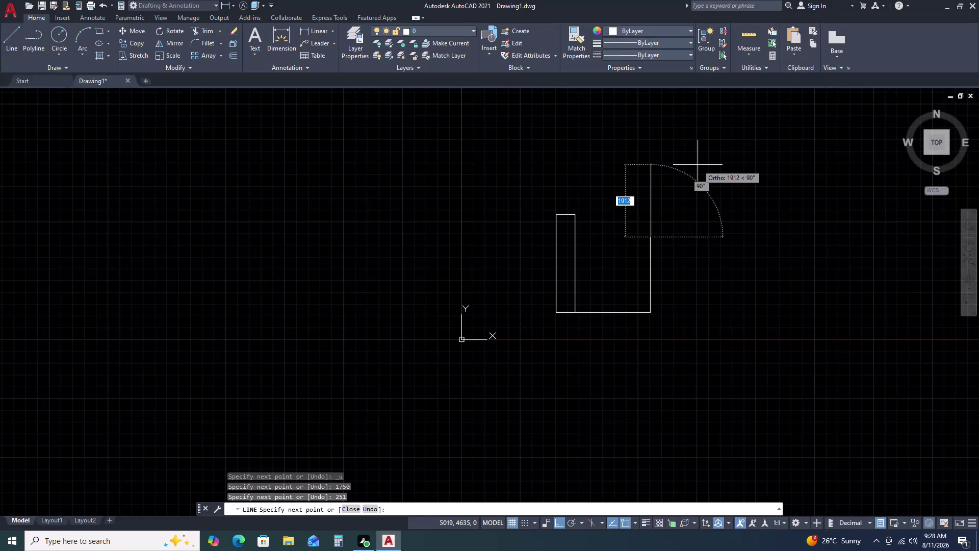
Draw the 600-unit top line to close the frame outline, then end the LINE command.
text(6)
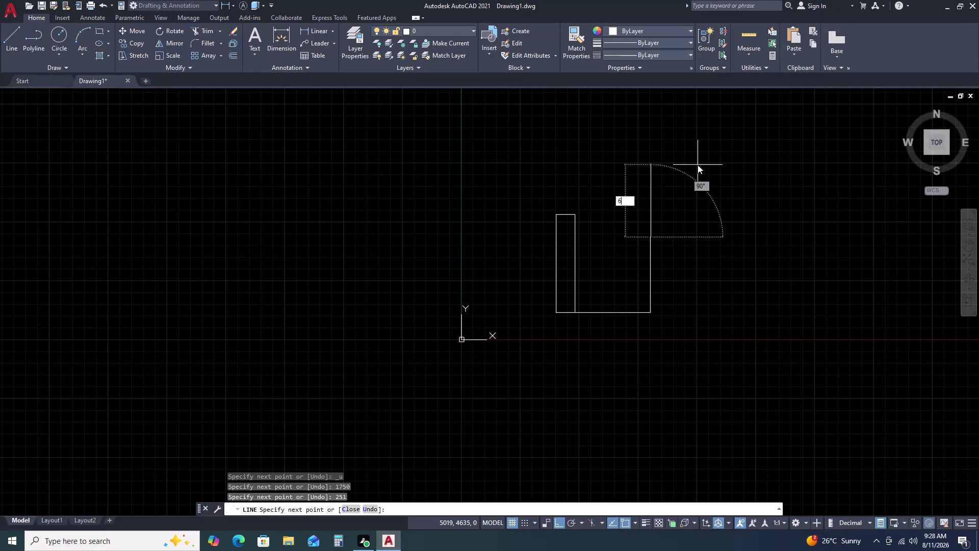
text(00)
key(space)
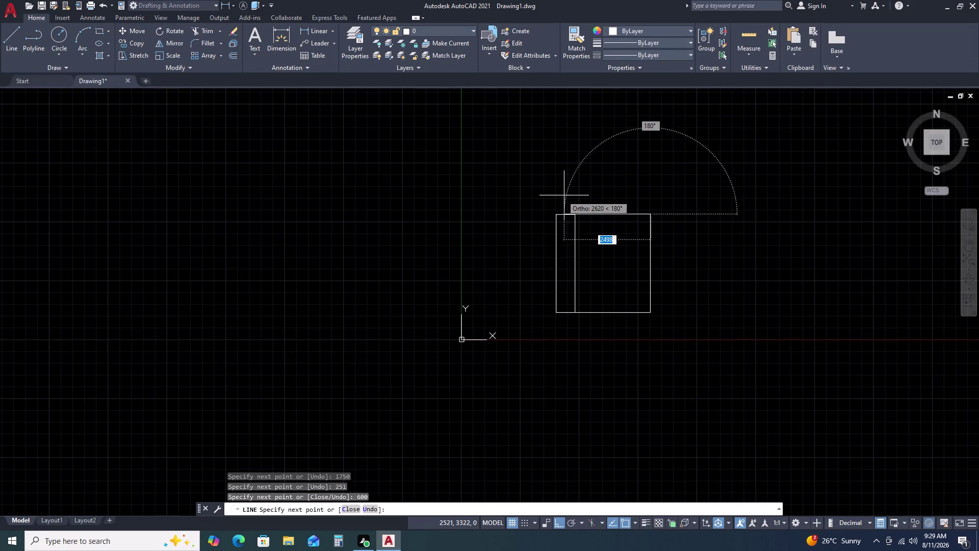
scroll(up, 3)
click(572, 265)
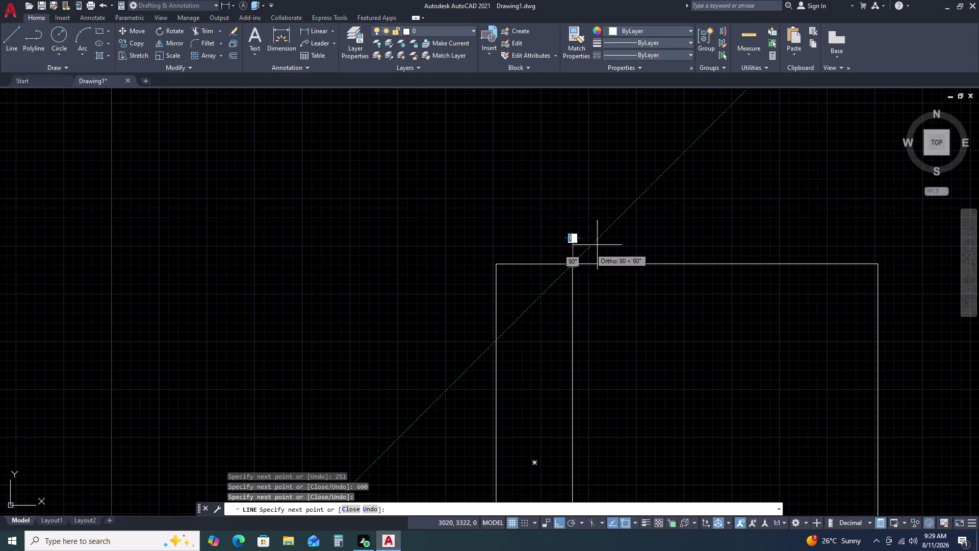
key(Escape)
scroll(down, 3)
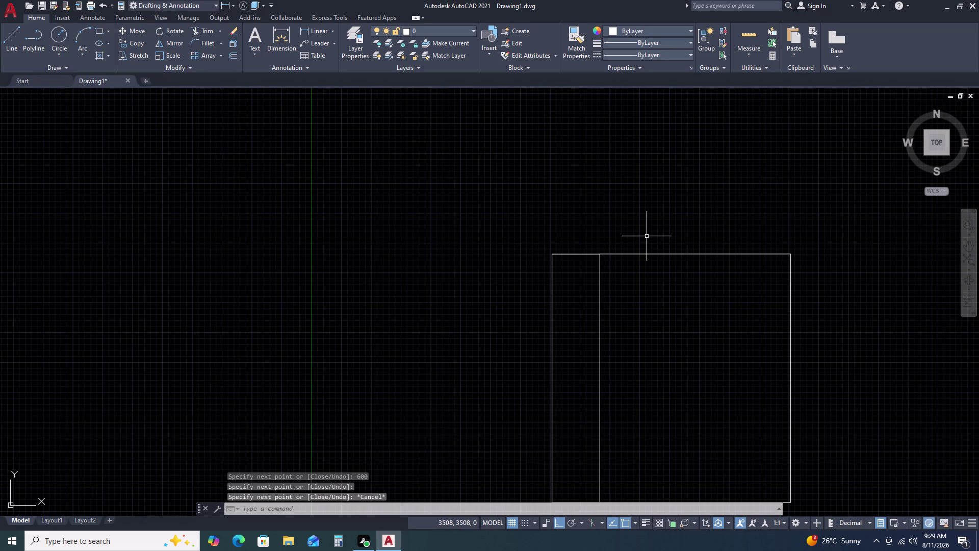
scroll(down, 3)
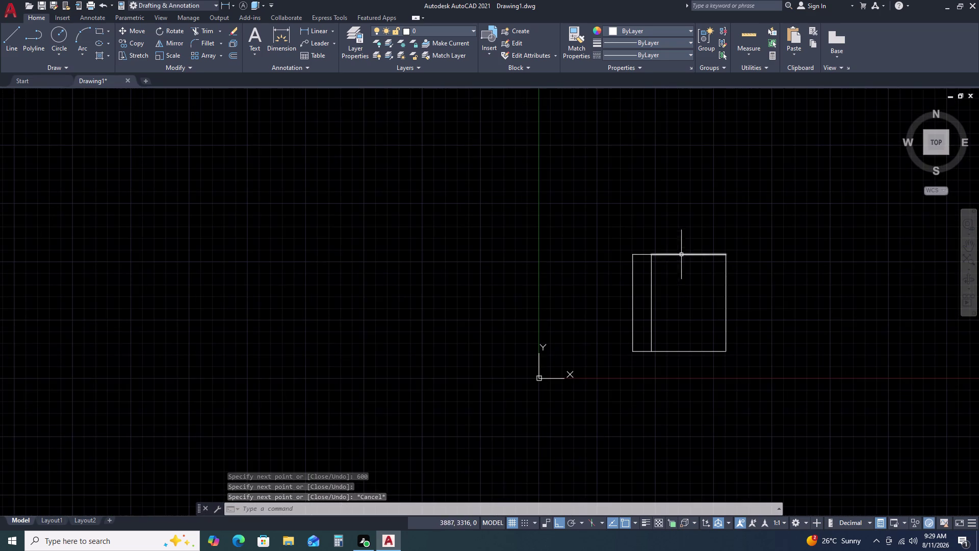
middle_drag(787, 292, 705, 290)
scroll(up, 3)
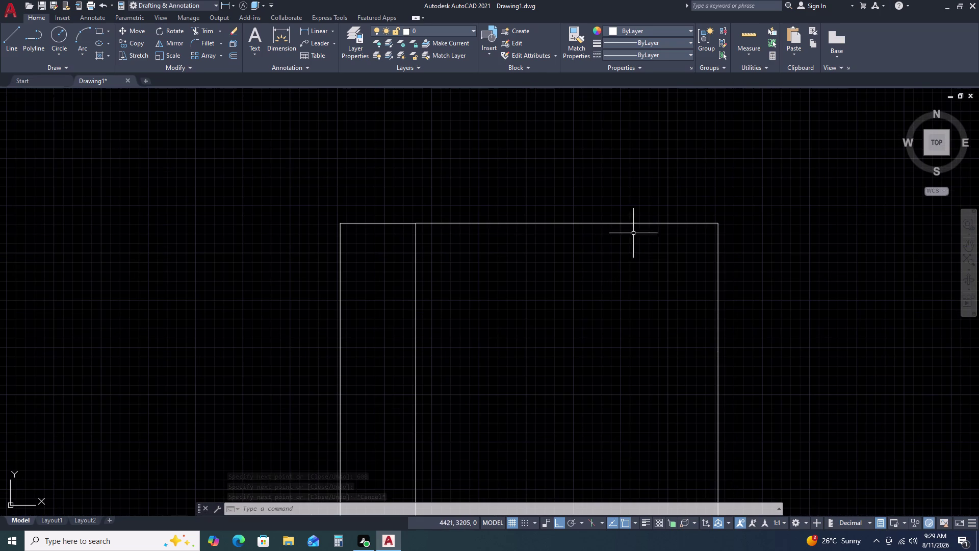
click(579, 205)
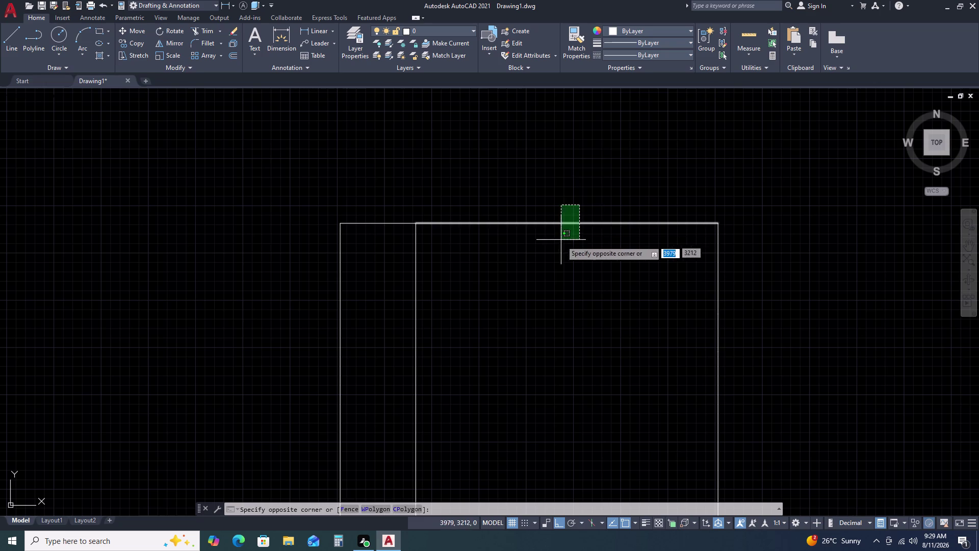
Offset the frame's top line 150 units downward.
click(562, 241)
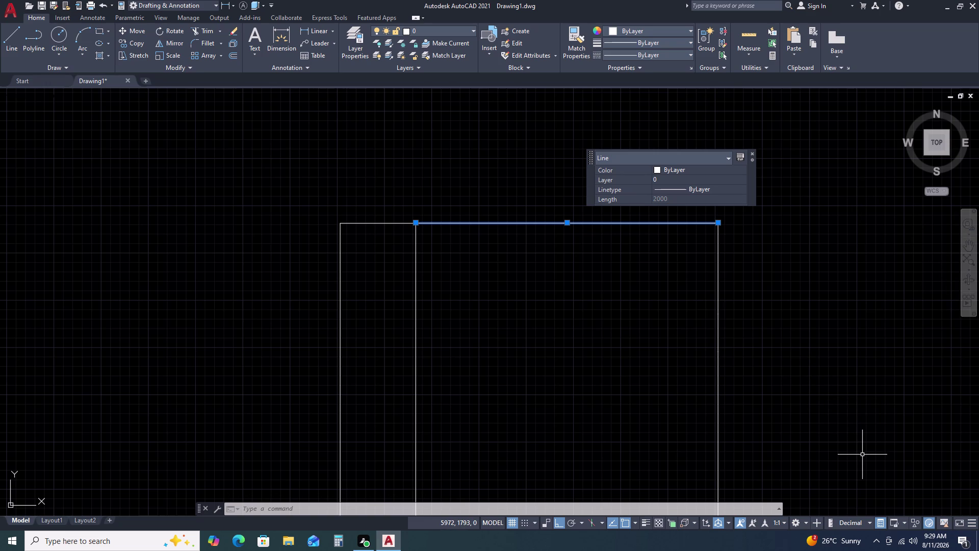
text(O)
key(space)
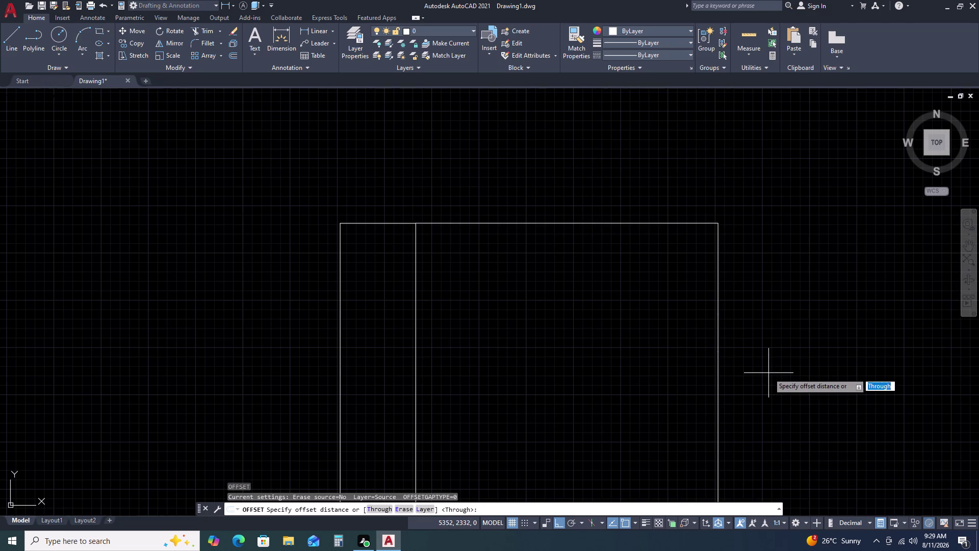
key(1)
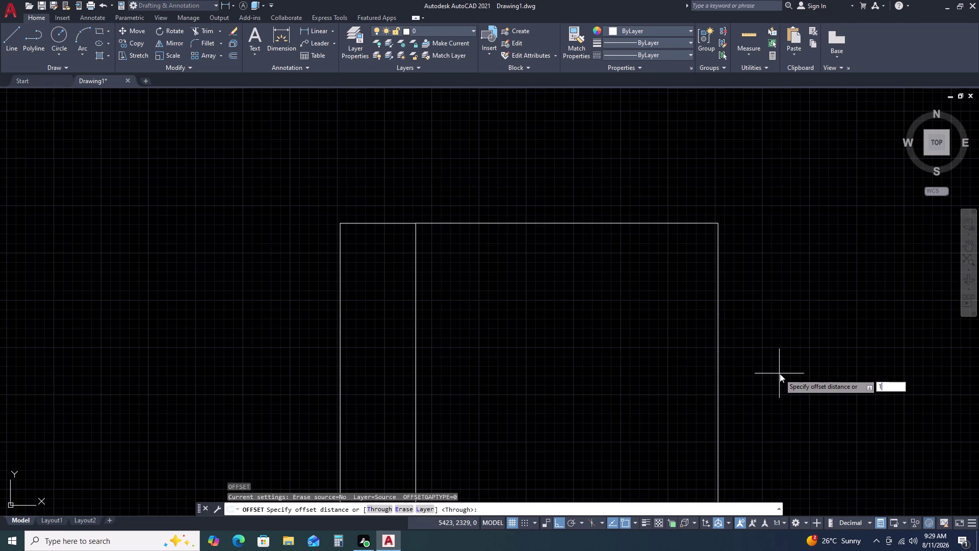
text(50)
key(space)
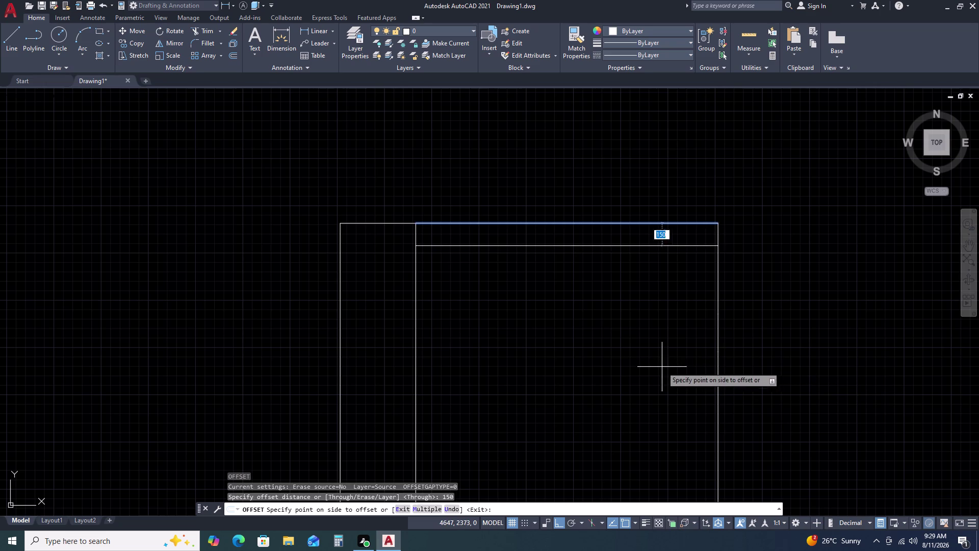
click(663, 367)
key(Escape)
click(662, 238)
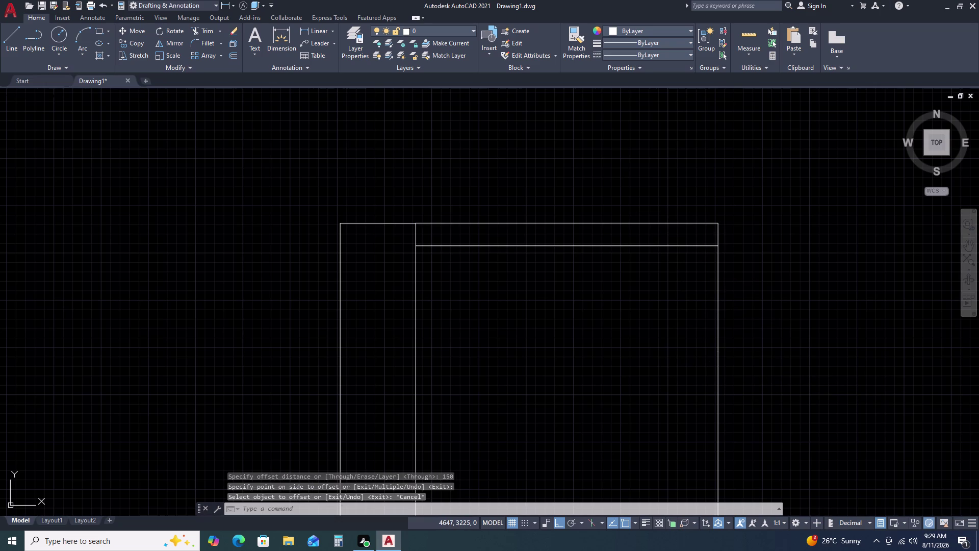
click(615, 270)
Start a second offset, then cancel it.
text(O)
key(space)
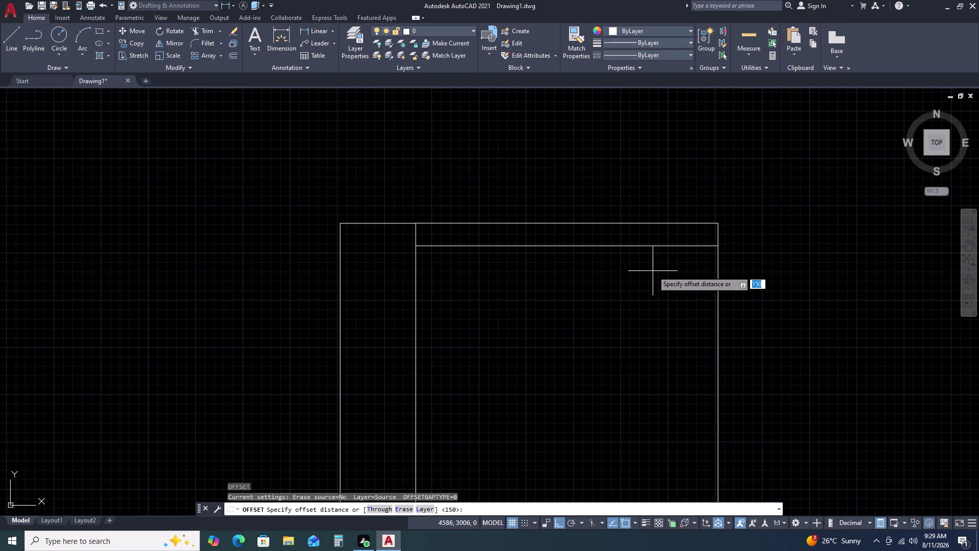
key(Escape)
scroll(down, 3)
scroll(up, 3)
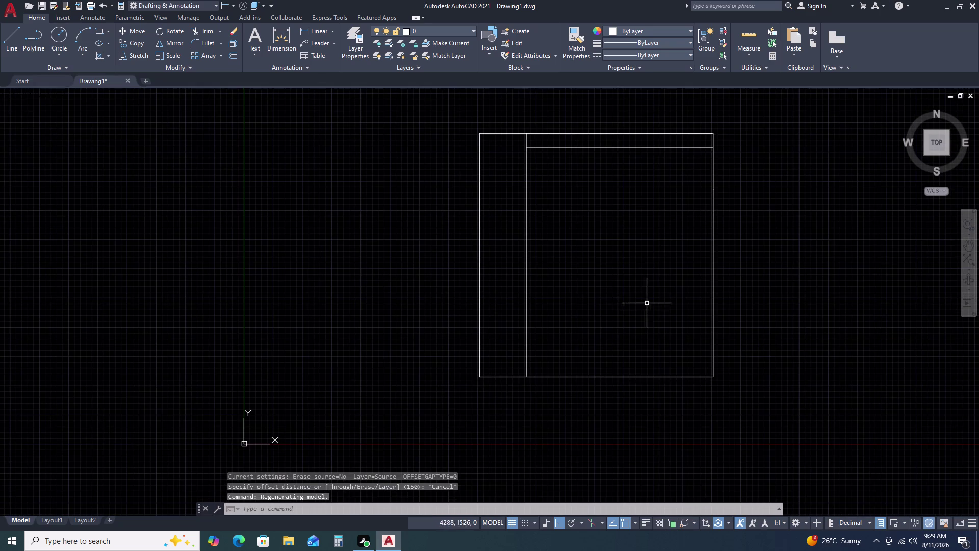
Draw a vertical bar line from the frame's bottom edge up to the top rail.
middle_drag(722, 375, 666, 335)
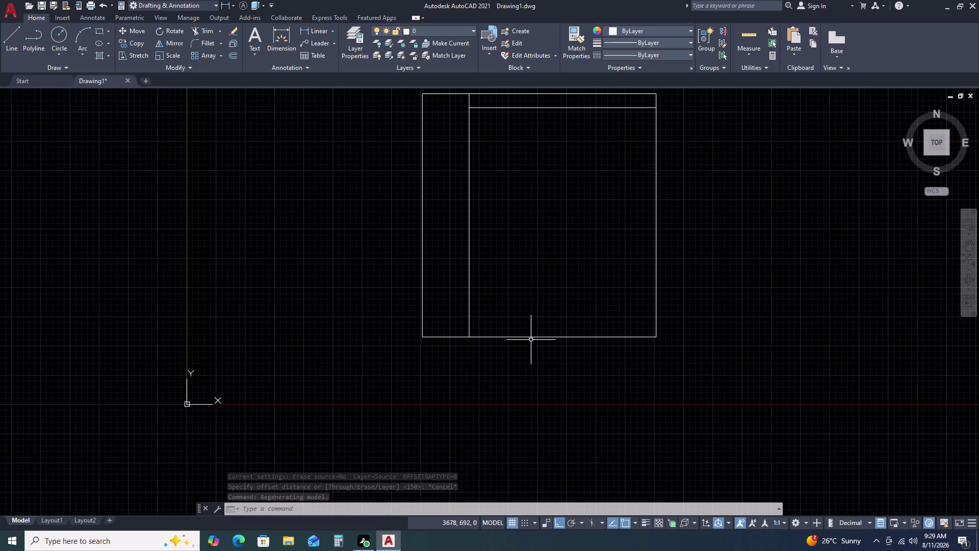
key(l)
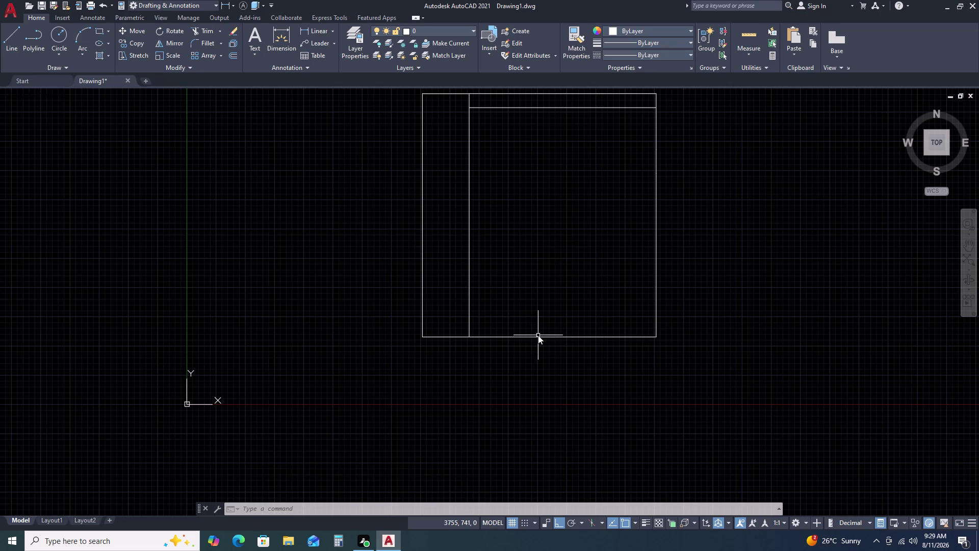
key(space)
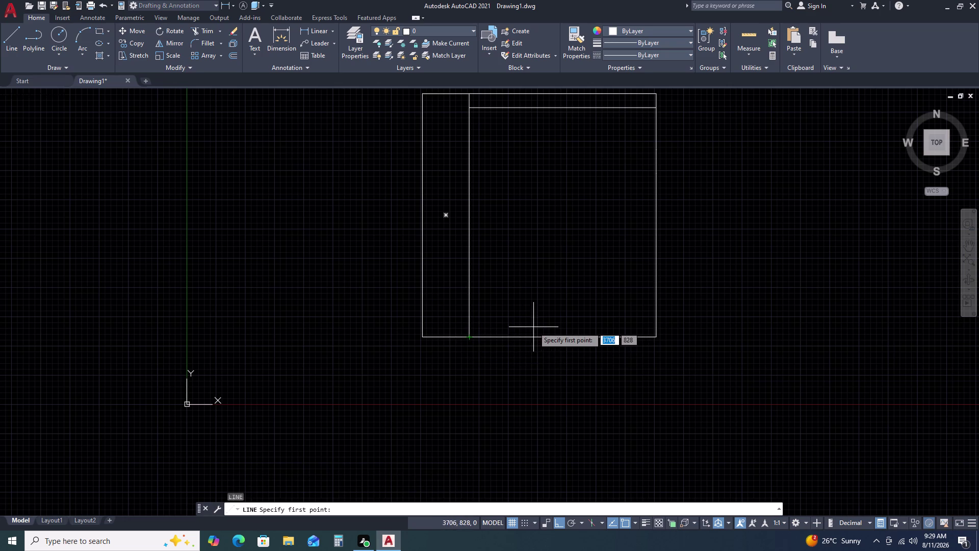
click(565, 340)
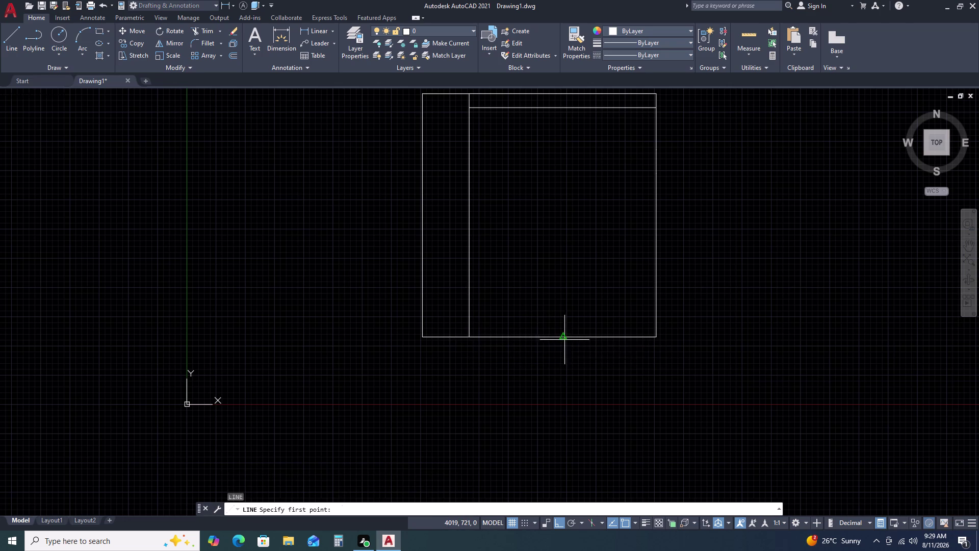
middle_drag(569, 233, 580, 337)
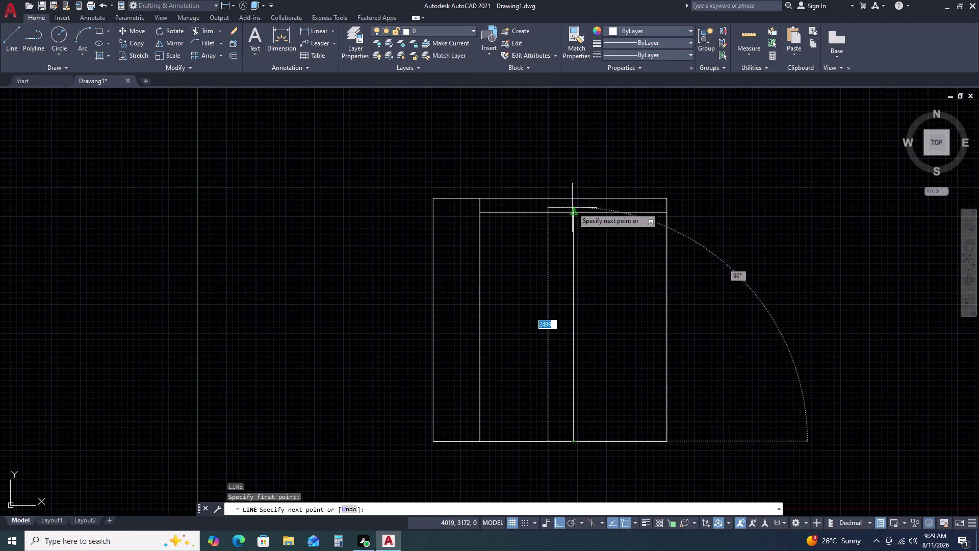
click(574, 213)
key(Escape)
click(583, 257)
click(545, 275)
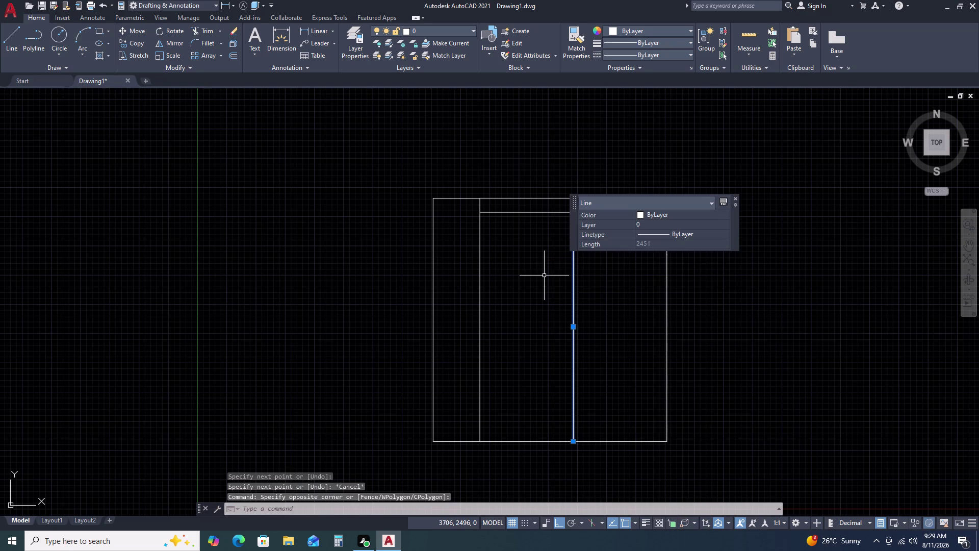
Offset the vertical line 450 units to both its right and left.
key(o)
key(space)
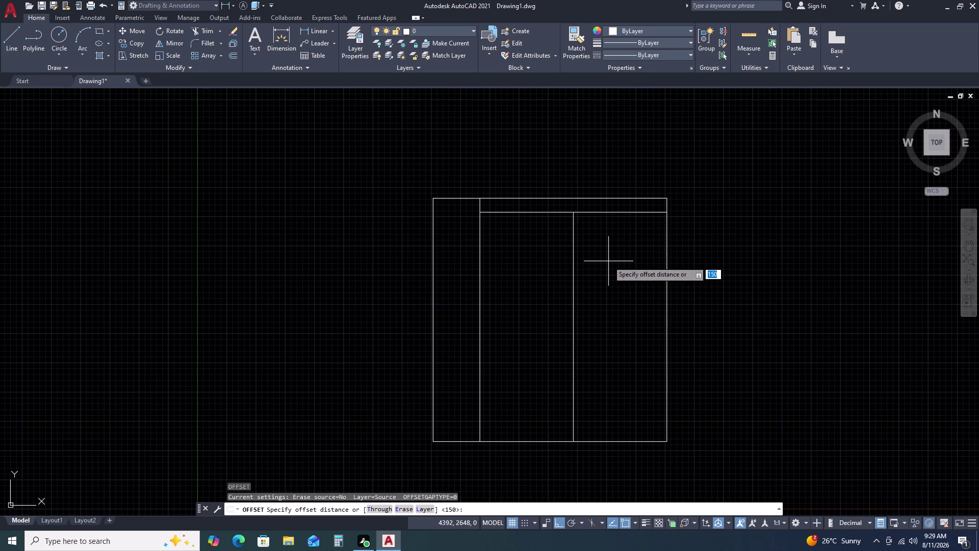
key(4)
key(5)
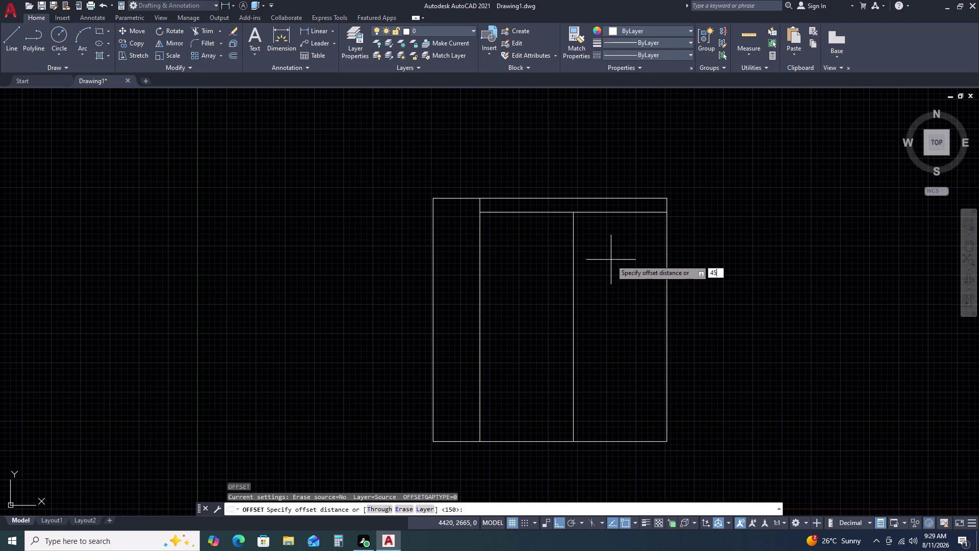
text(0)
key(space)
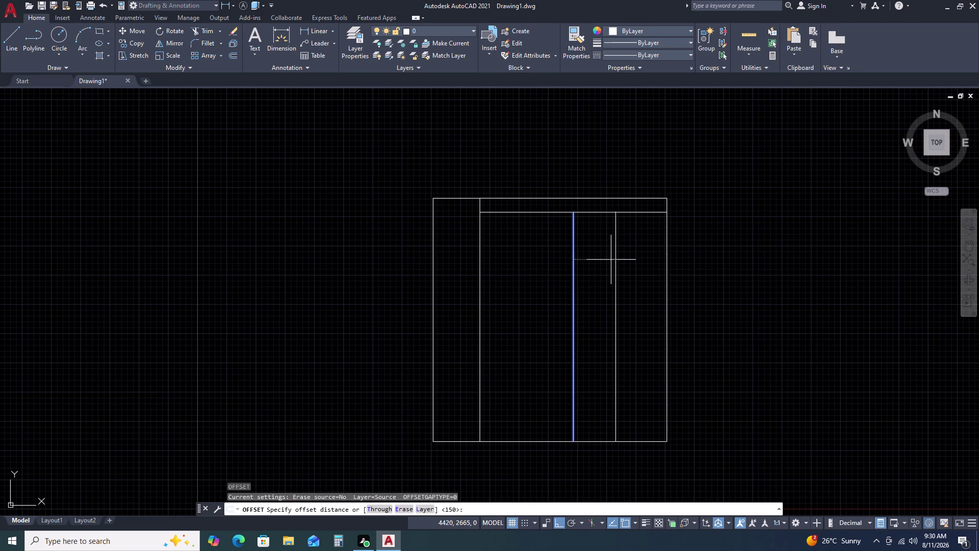
click(629, 274)
click(574, 294)
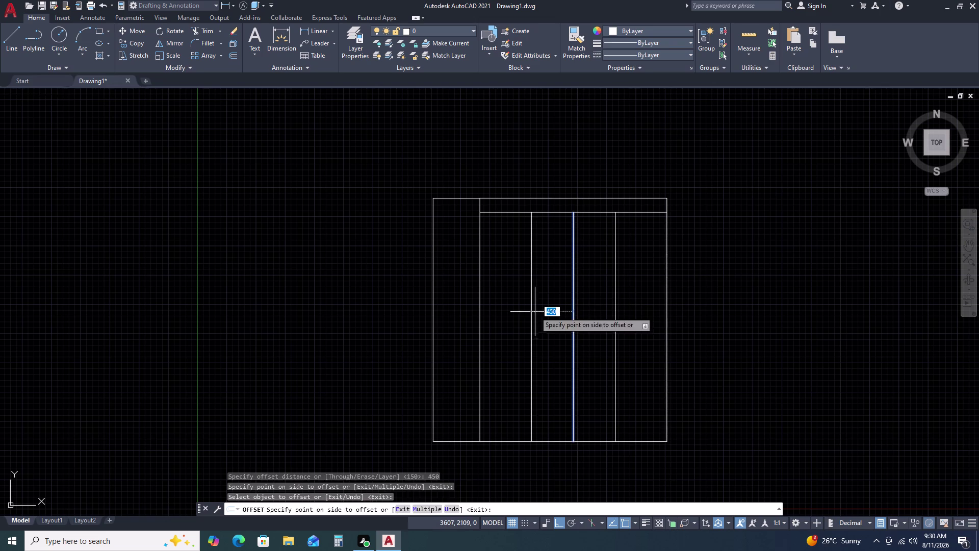
click(535, 316)
key(Escape)
scroll(down, 3)
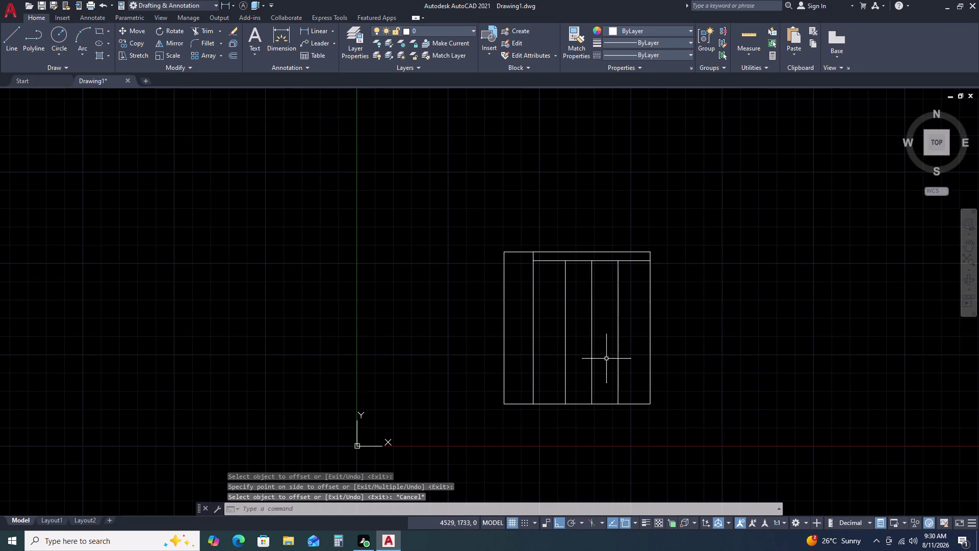
key(l)
key(space)
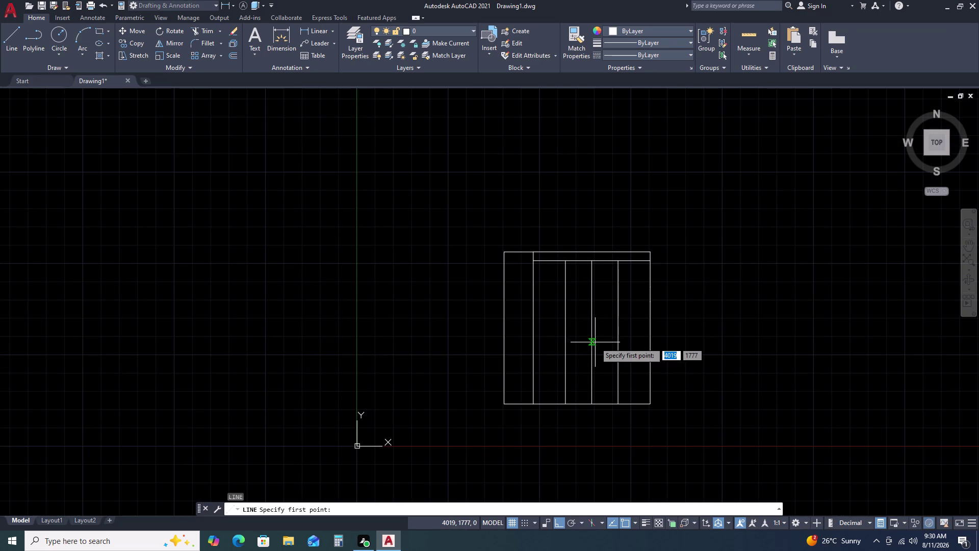
Draw a horizontal crossbar from a vertical bar to the frame and trim its overhanging end.
click(650, 302)
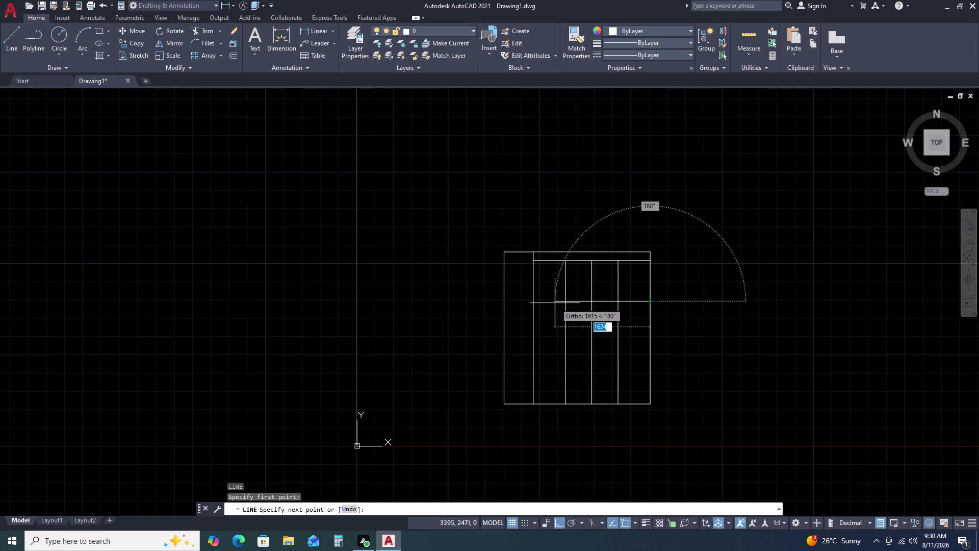
click(562, 303)
key(Escape)
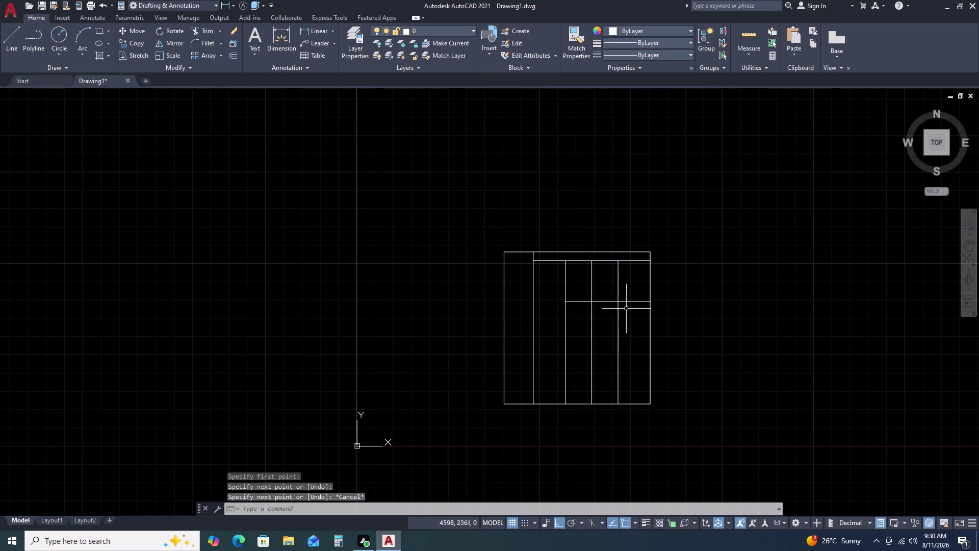
text(TR)
key(space)
click(636, 297)
click(638, 325)
key(Escape)
Delete the horizontal line between the inner uprights.
scroll(up, 3)
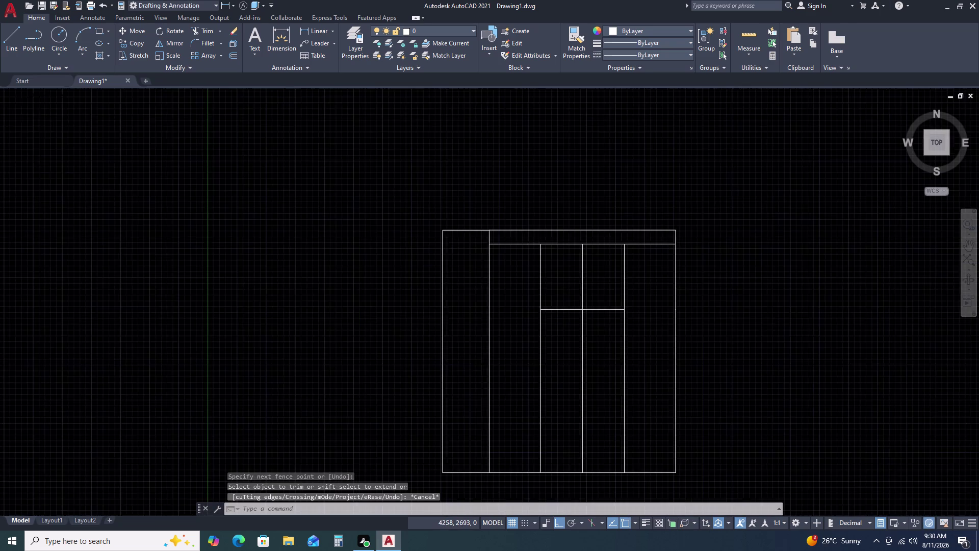
scroll(up, 3)
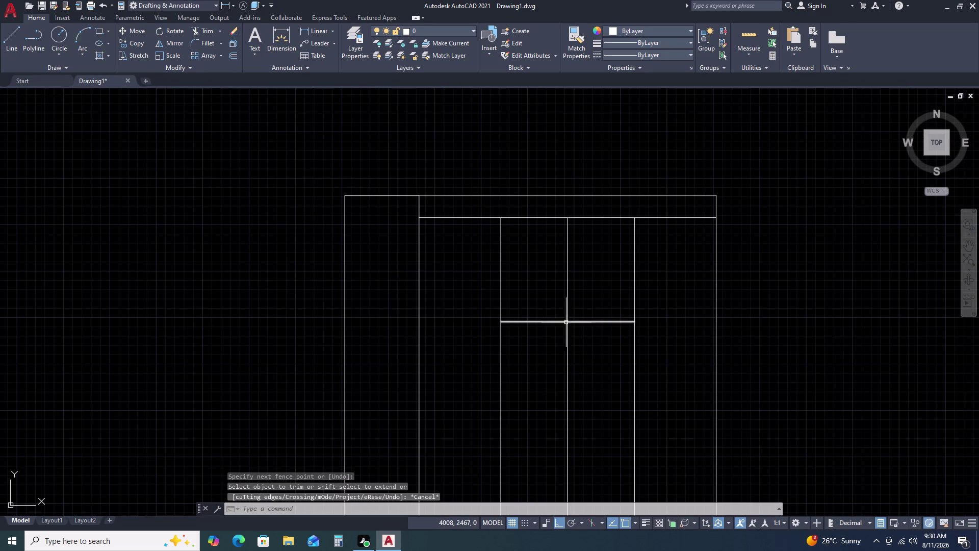
click(593, 318)
click(589, 334)
key(Delete)
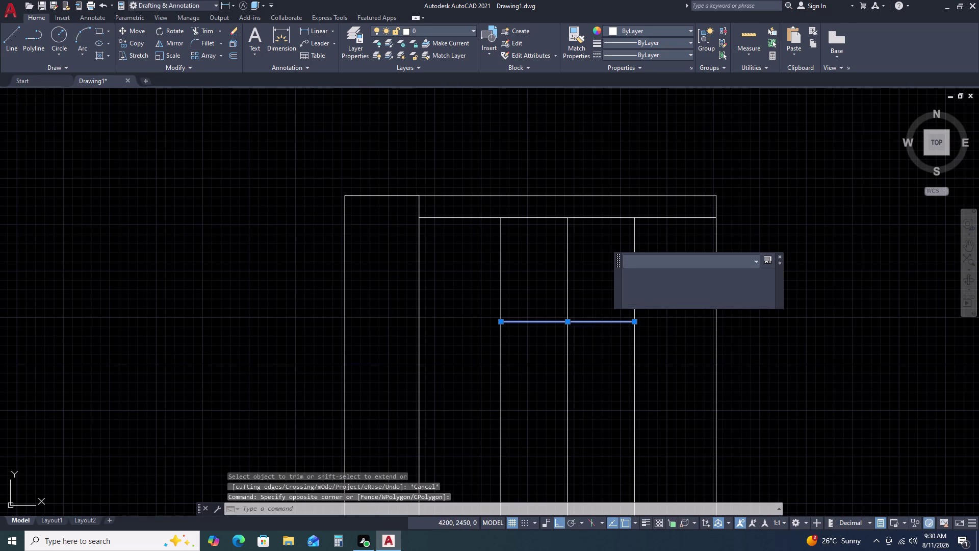
Draw a 1750-unit vertical line up from the frame's bottom edge.
text(L)
key(space)
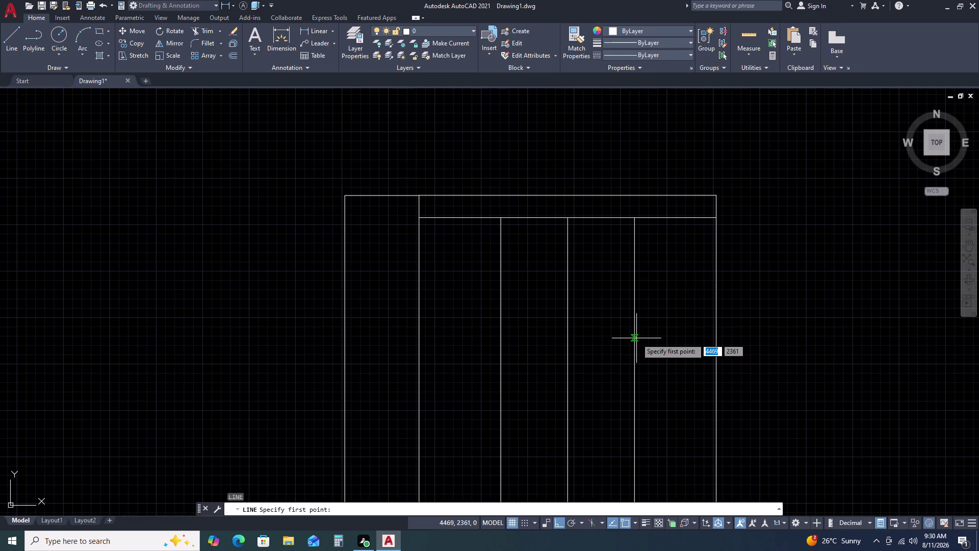
scroll(down, 3)
scroll(up, 3)
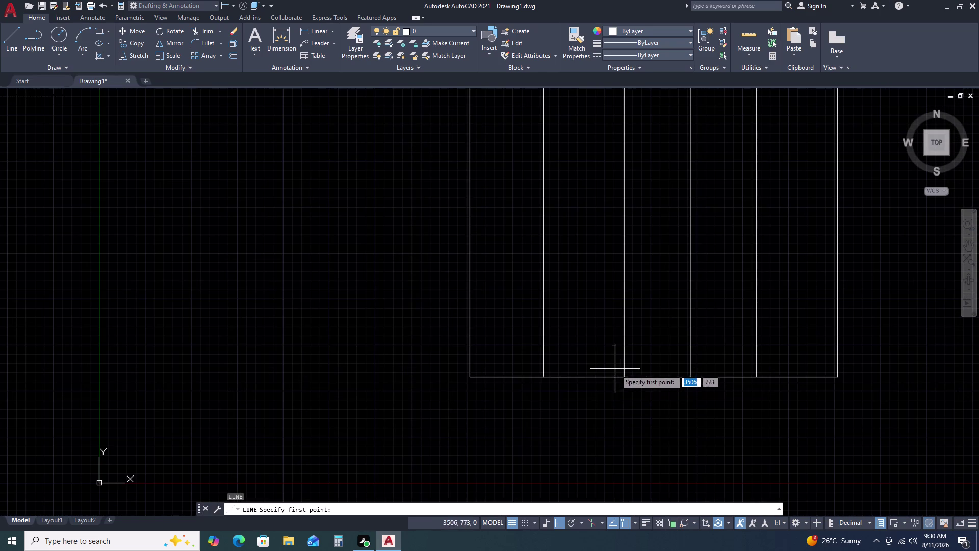
drag(627, 376, 628, 363)
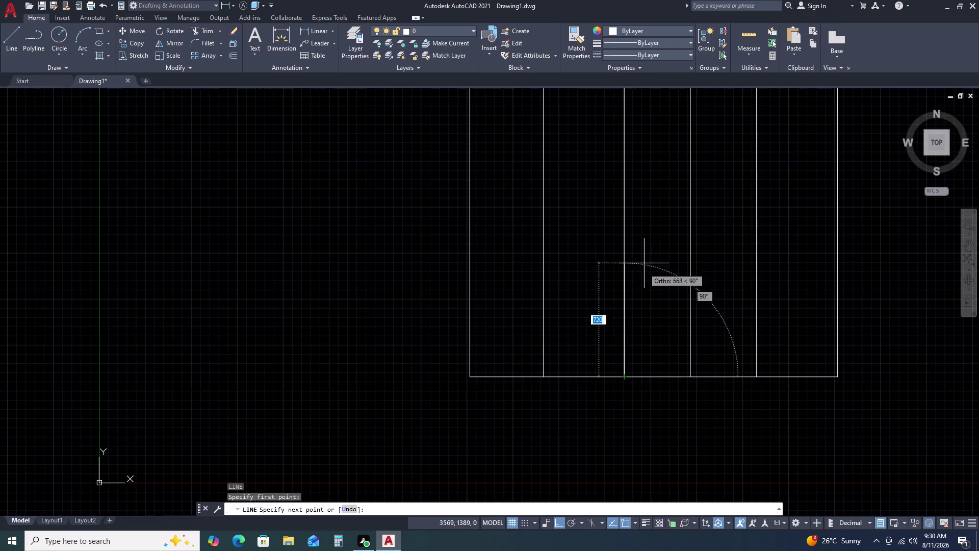
middle_drag(651, 279, 676, 432)
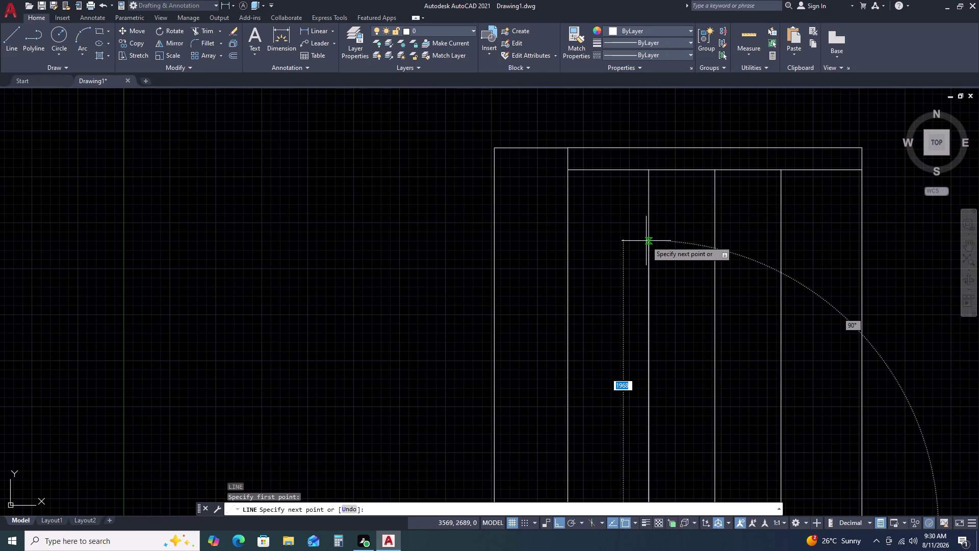
key(1)
text(75)
key(0)
key(space)
Cap the 1750 line with a horizontal rail to the right upright, then fit the frame in view.
scroll(down, 3)
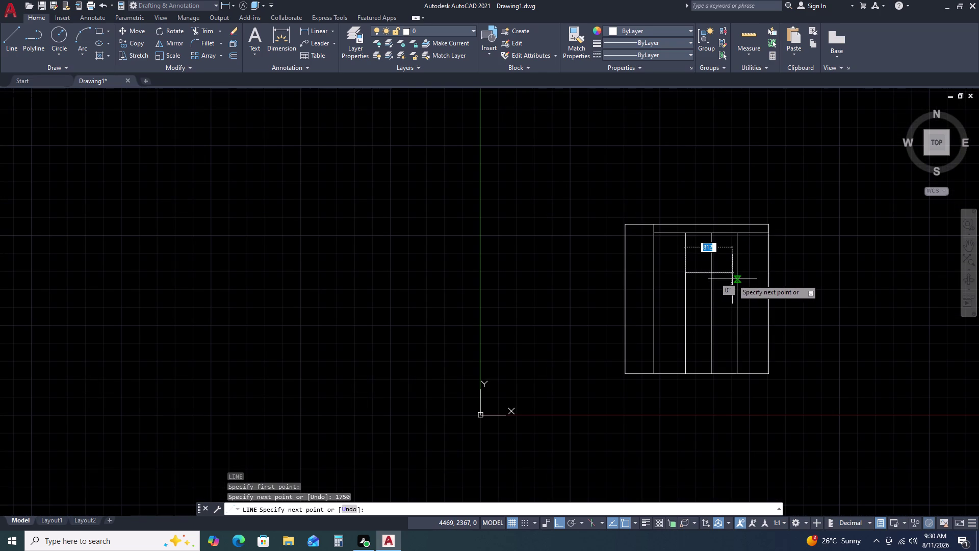
scroll(up, 3)
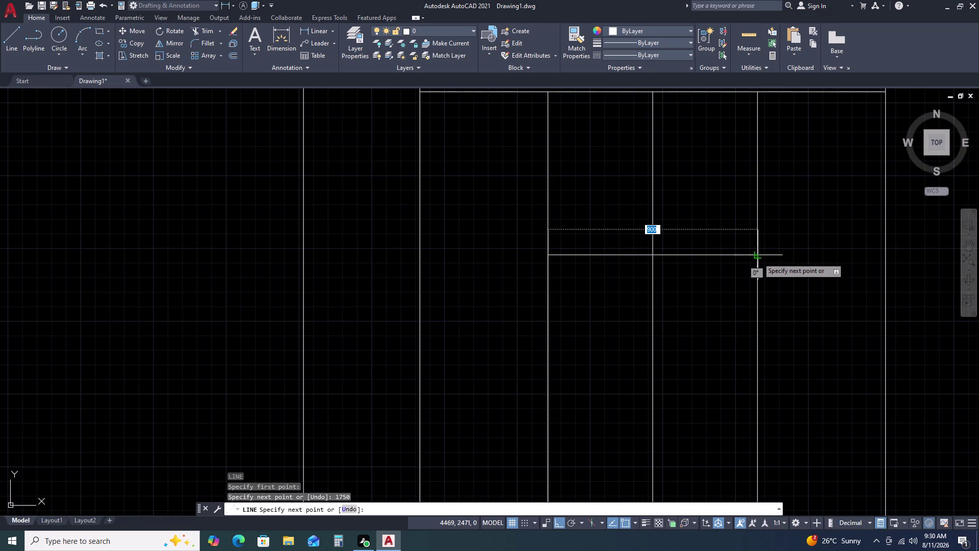
click(758, 258)
key(Escape)
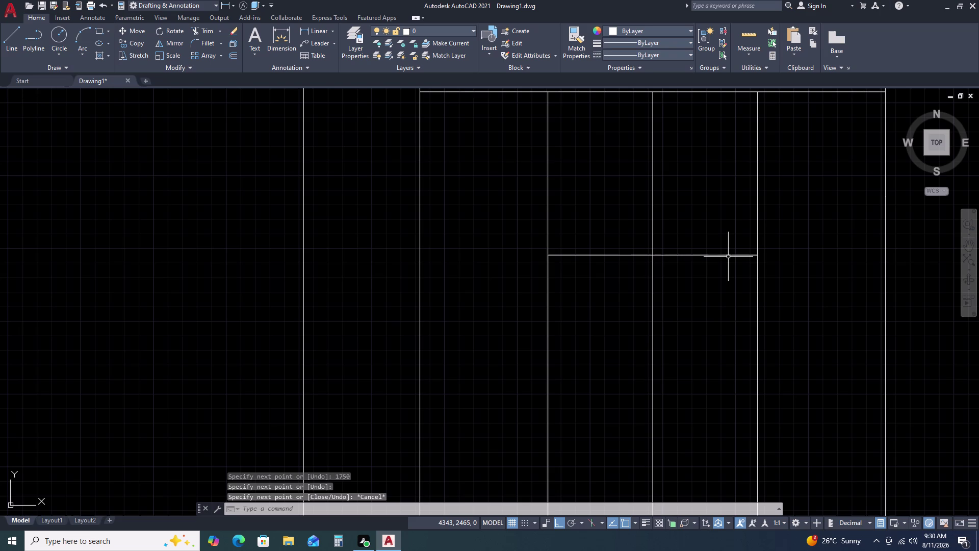
click(548, 297)
scroll(down, 3)
middle_drag(640, 467, 614, 405)
middle_click(612, 399)
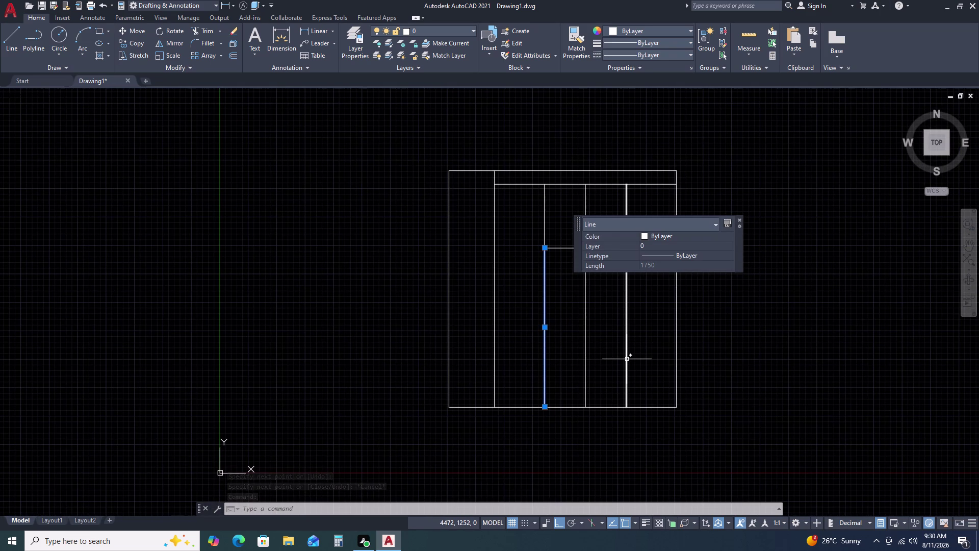
Offset the 900-long horizontal rail 251 units upward.
scroll(down, 3)
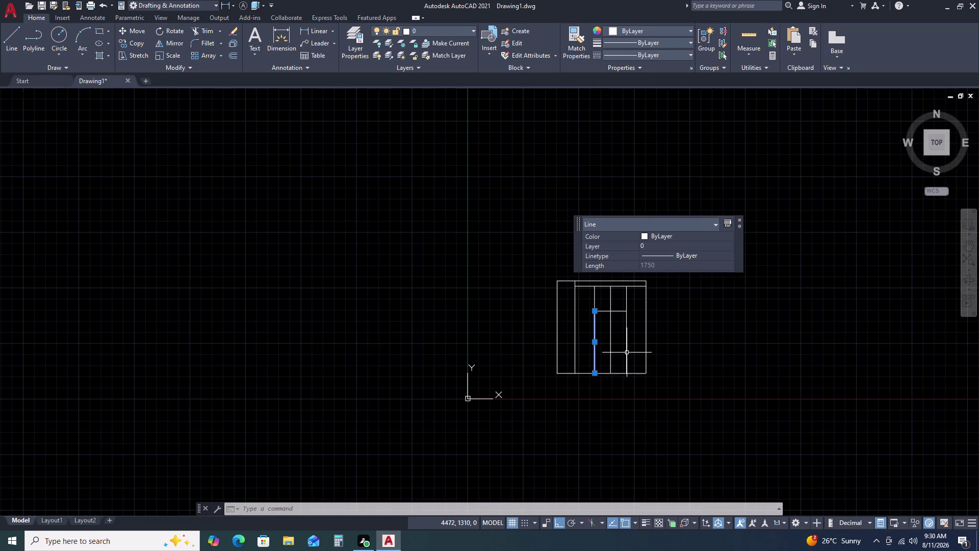
scroll(up, 3)
key(Escape)
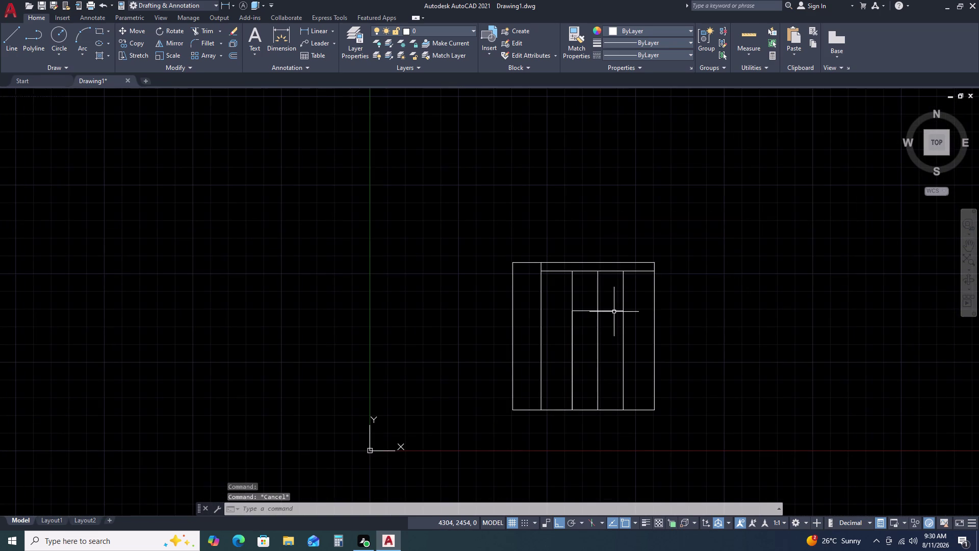
scroll(up, 3)
click(584, 315)
click(579, 332)
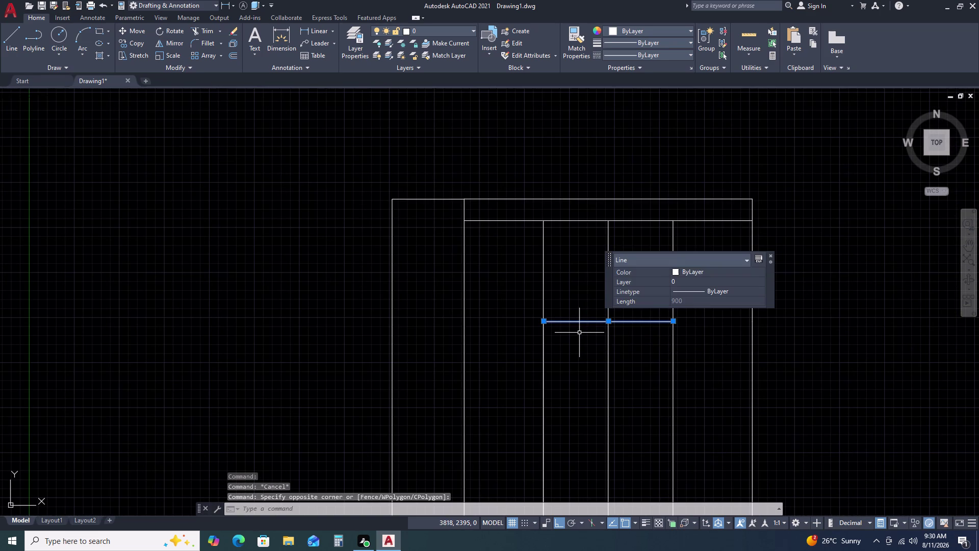
text(O)
key(space)
text(2)
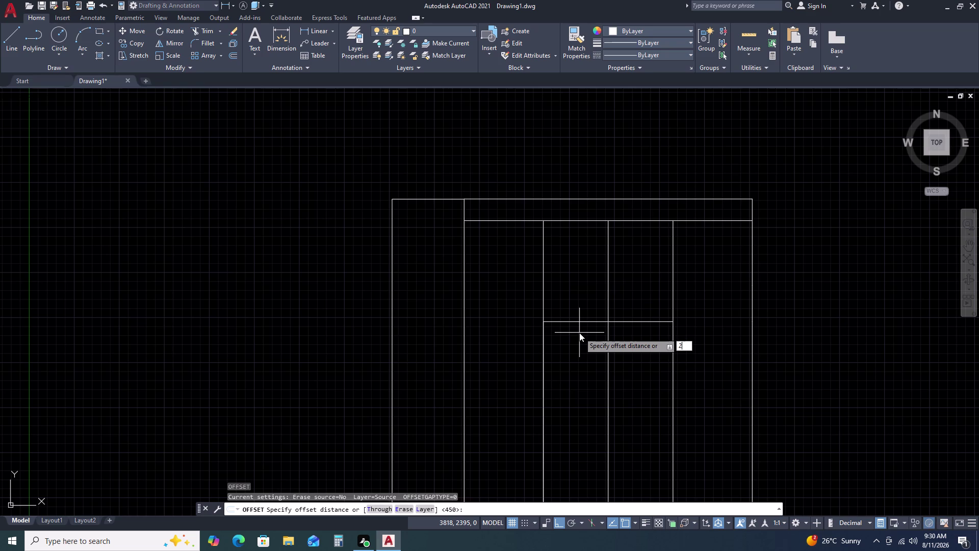
text(51)
key(space)
click(583, 267)
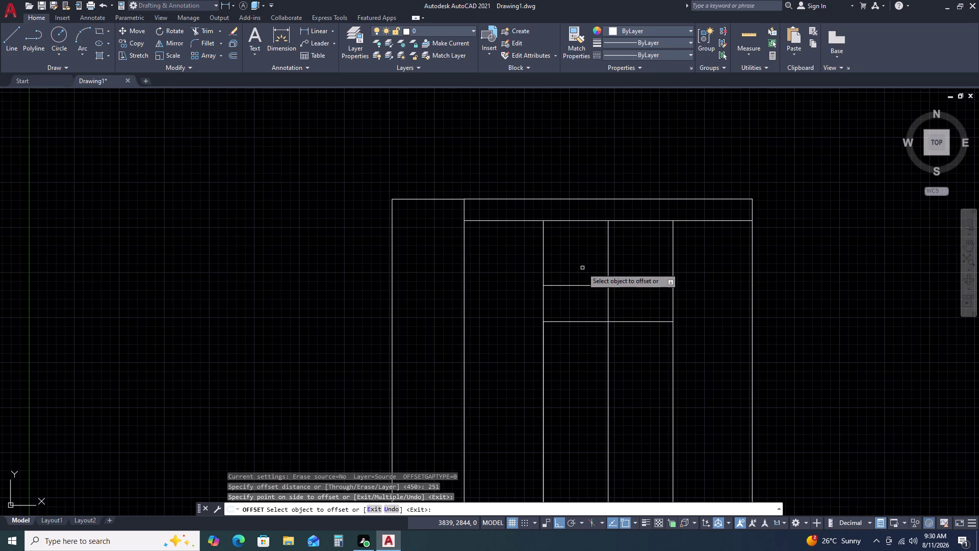
key(Escape)
scroll(down, 3)
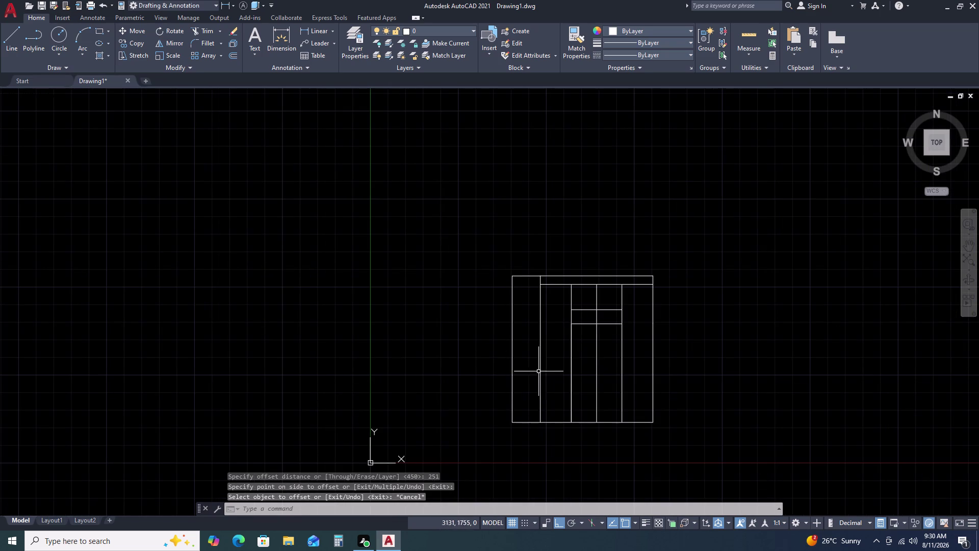
scroll(up, 3)
Start a line at the lower rail, then cancel it.
text(L)
key(space)
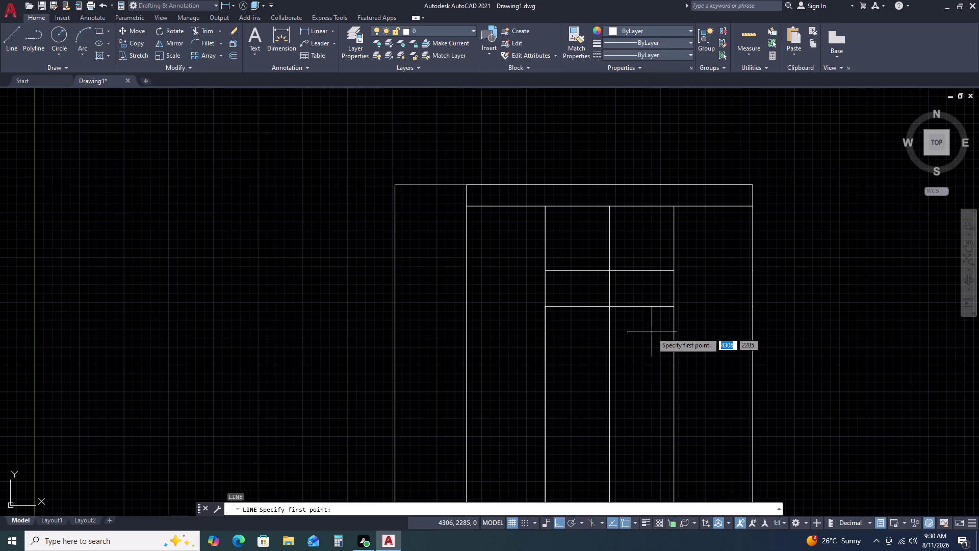
click(676, 306)
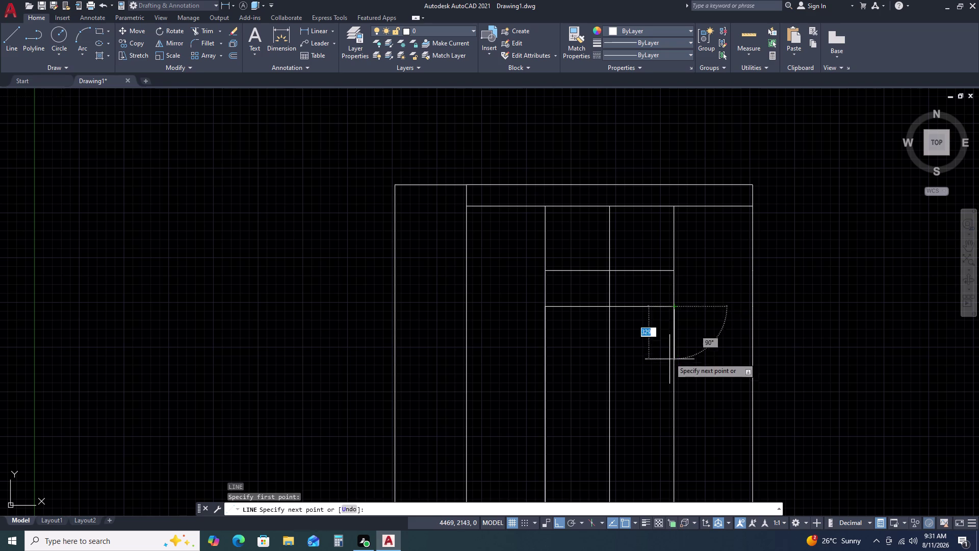
scroll(down, 3)
key(Escape)
Offset the 1750-long vertical bar 900 units to the right.
click(624, 380)
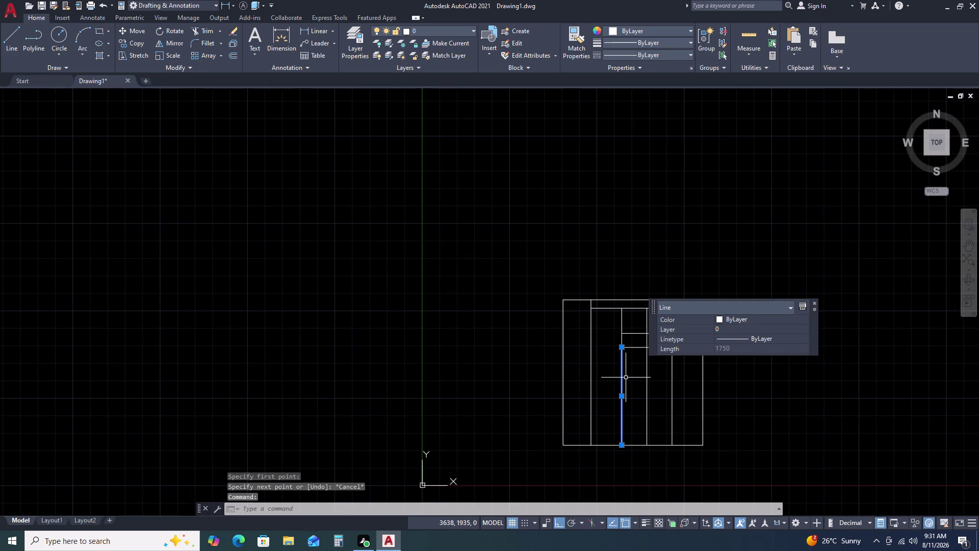
text(O)
key(space)
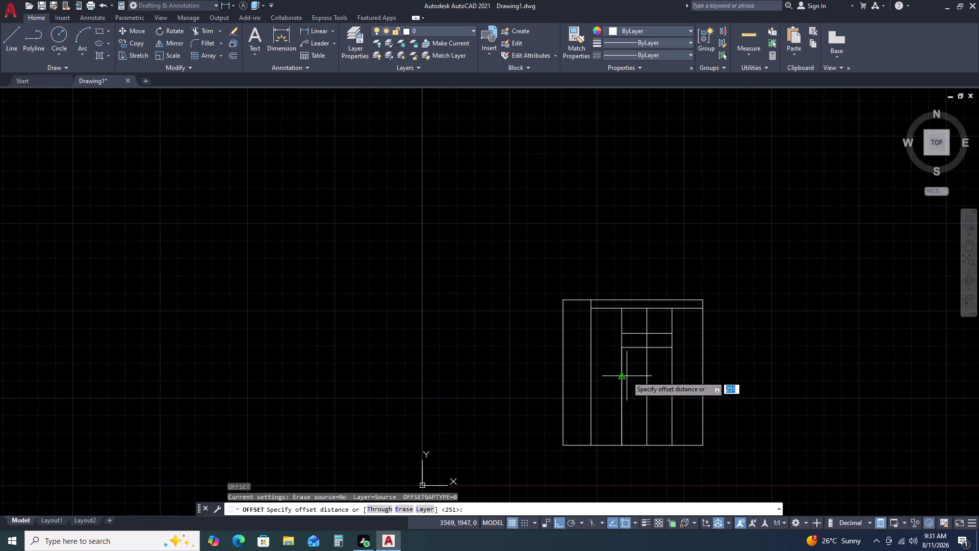
text(90)
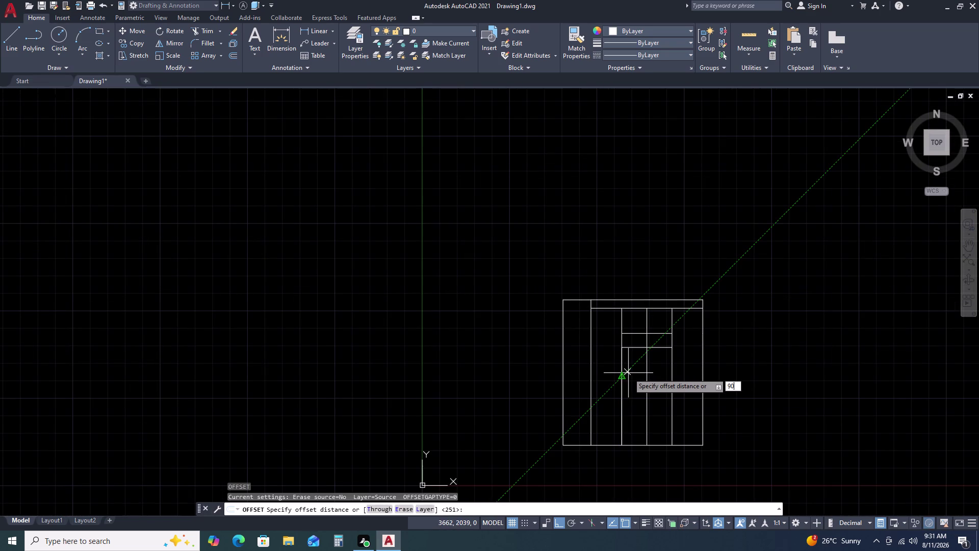
text(0)
key(space)
scroll(up, 3)
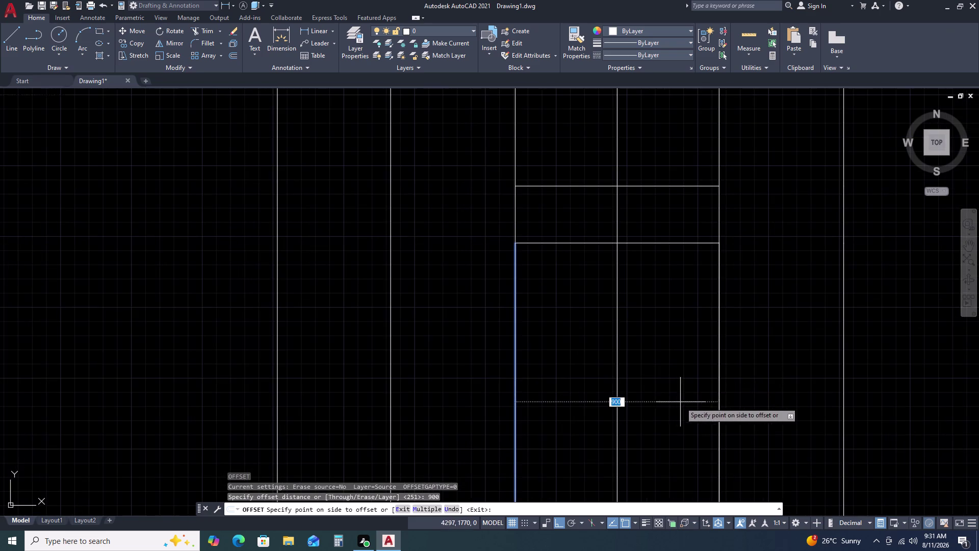
click(683, 401)
key(Escape)
key(Escape)
key(Escape)
scroll(down, 3)
scroll(up, 3)
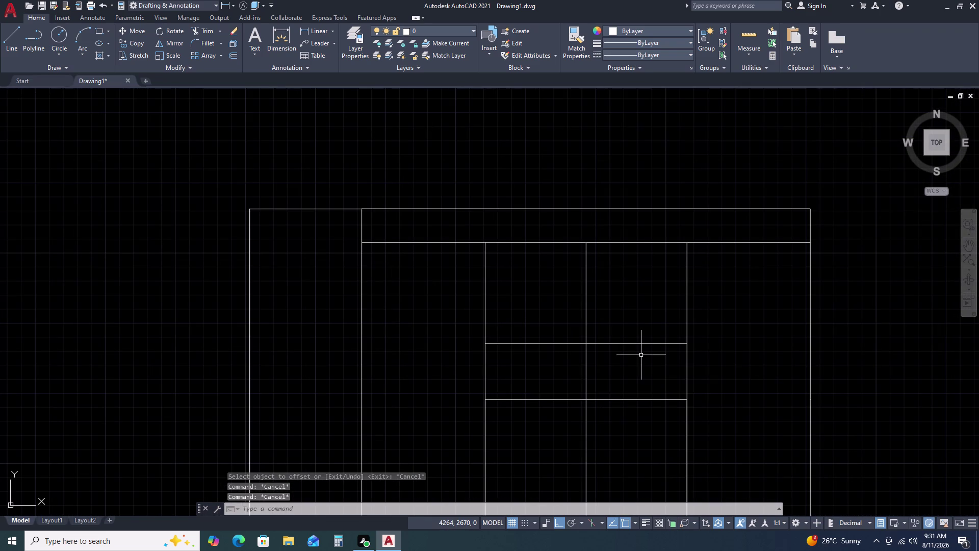
click(83, 53)
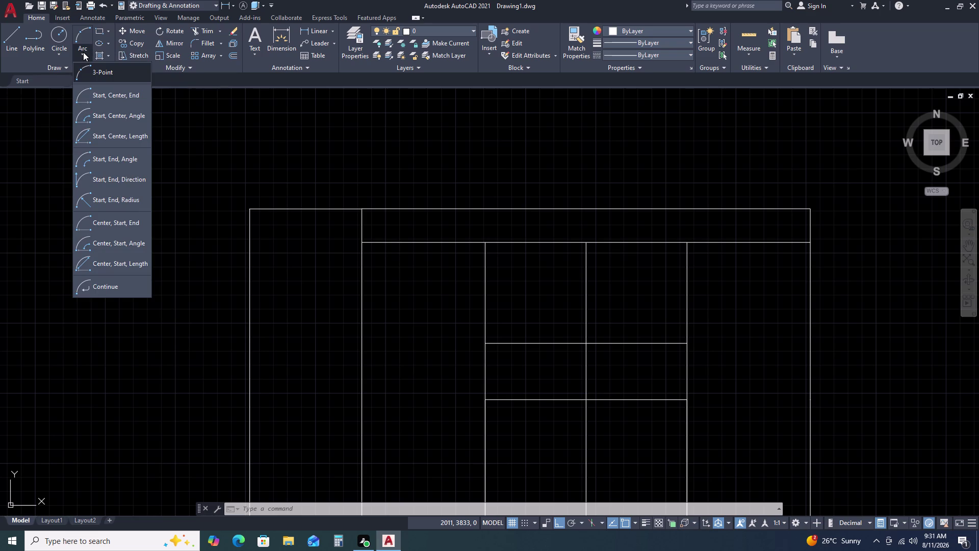
Draw a 3-Point arc from the lower rail's right end, through the upper rail's midpoint, to its left end.
click(101, 101)
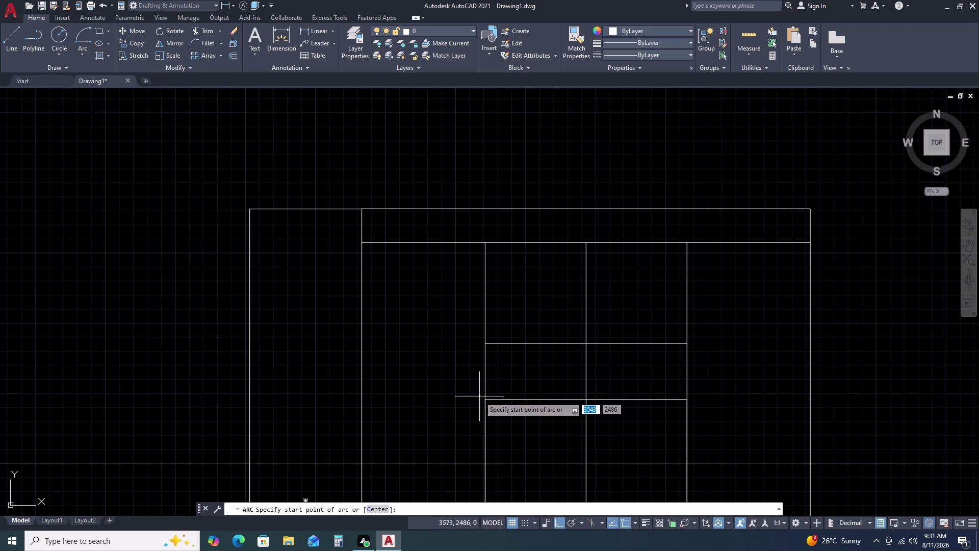
click(81, 54)
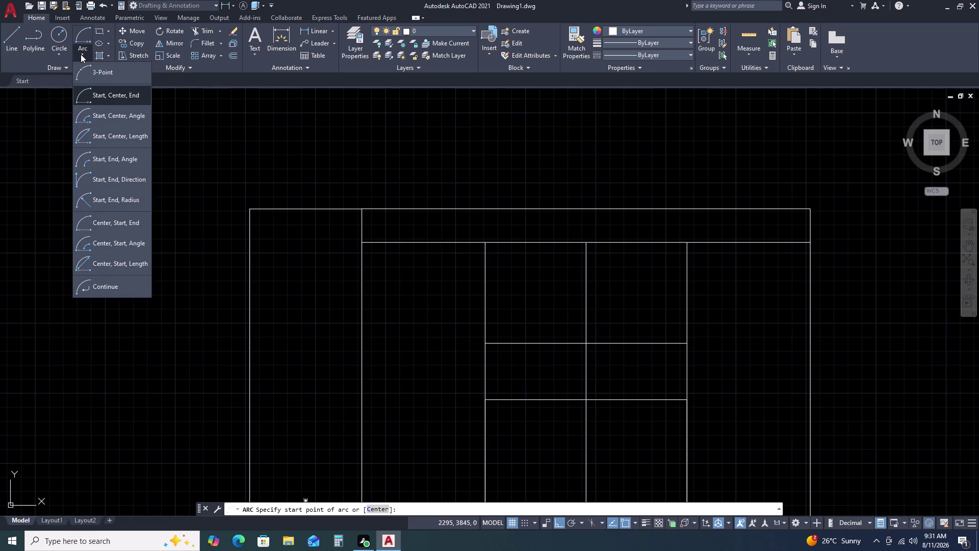
click(128, 71)
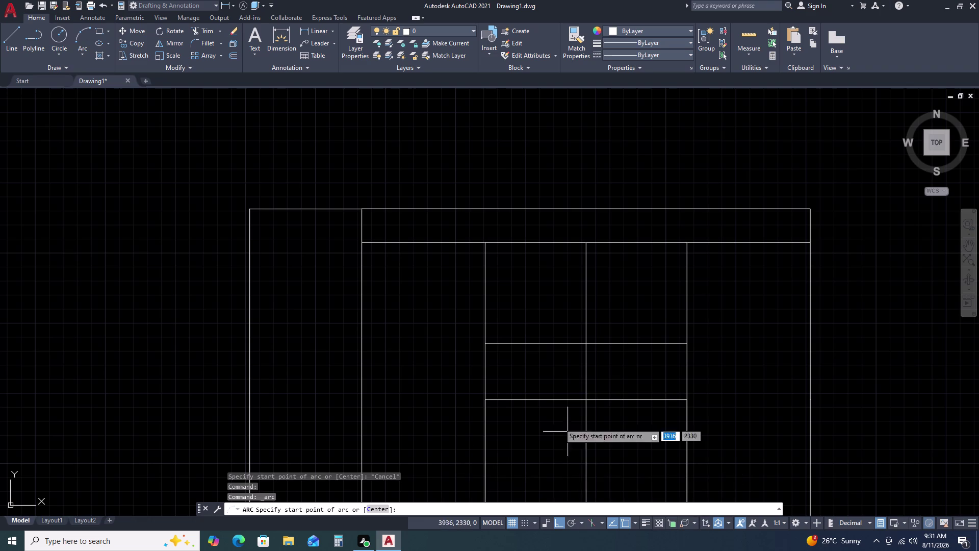
click(687, 400)
click(590, 344)
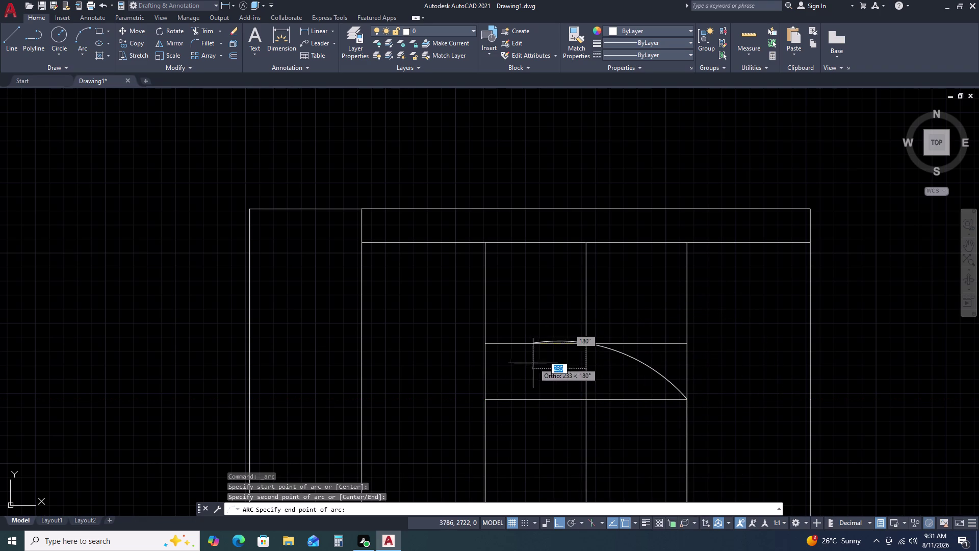
click(486, 396)
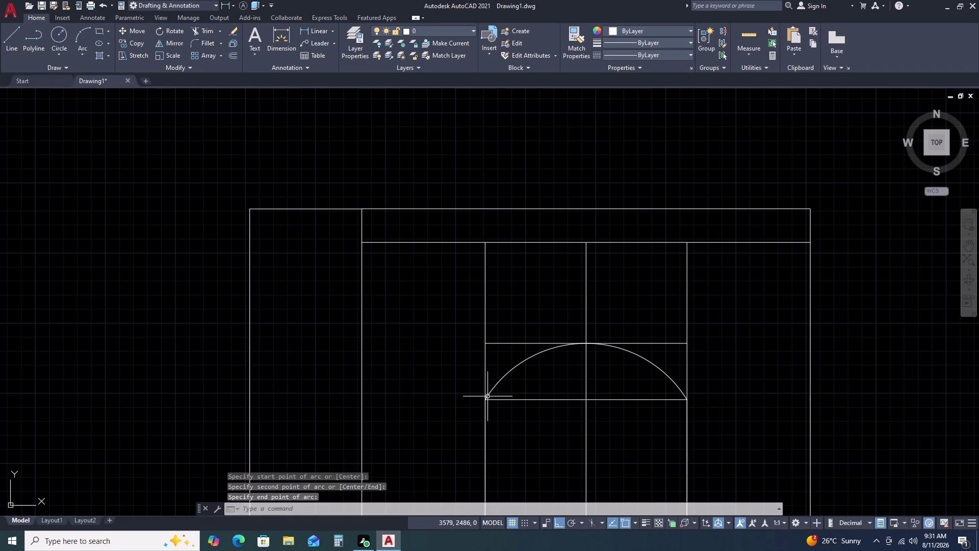
key(Escape)
scroll(down, 3)
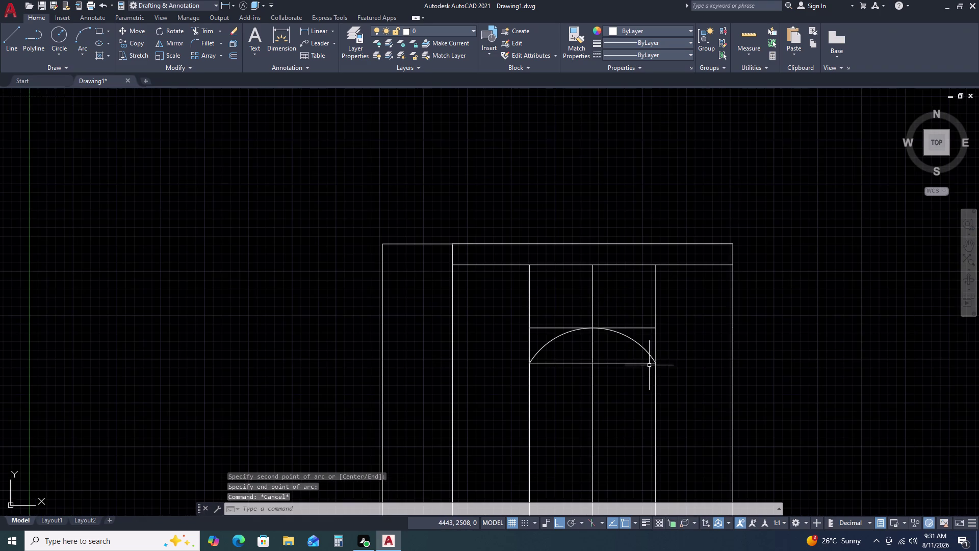
middle_drag(620, 409, 597, 322)
Trim the lines crossing the arched opening, using a fence across the arch lines.
text(TR)
key(space)
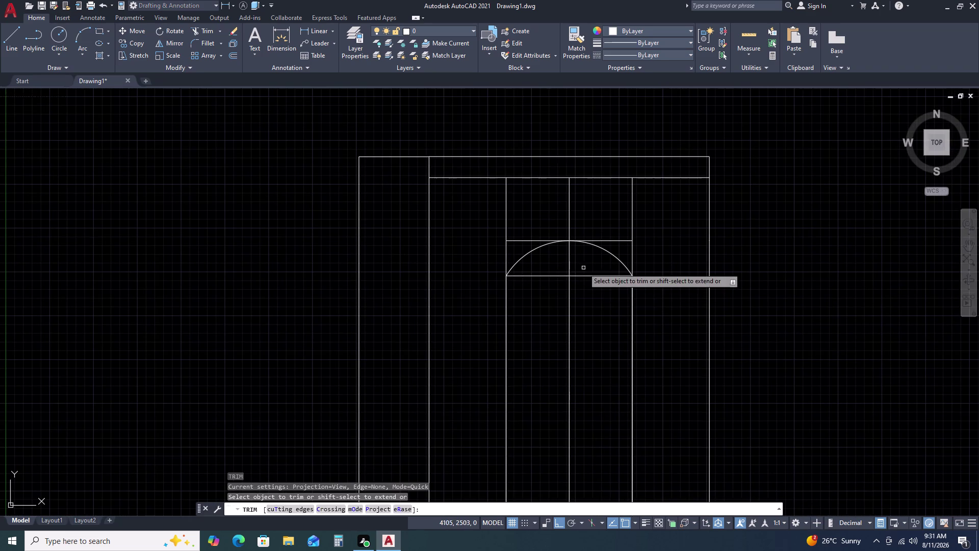
click(585, 259)
click(541, 357)
click(574, 260)
click(537, 291)
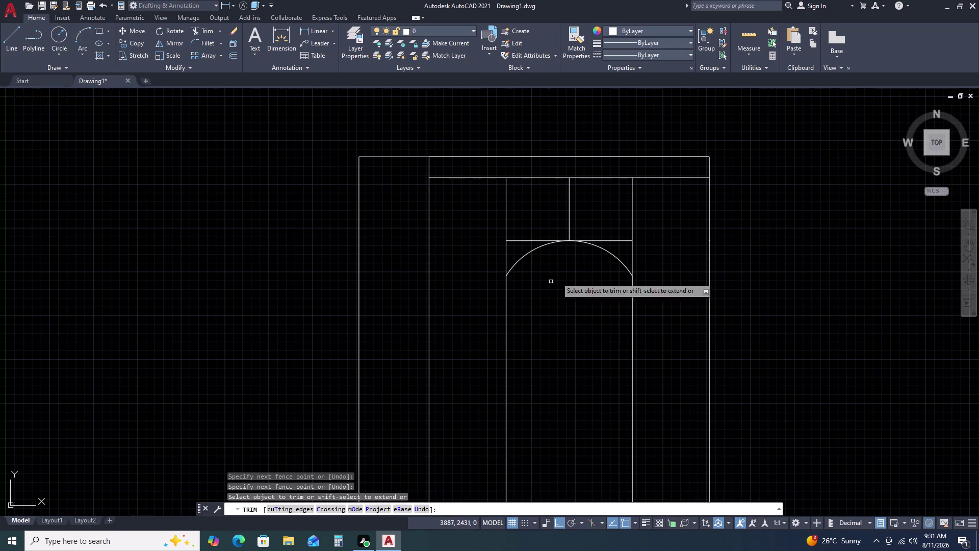
double_click(603, 240)
click(574, 210)
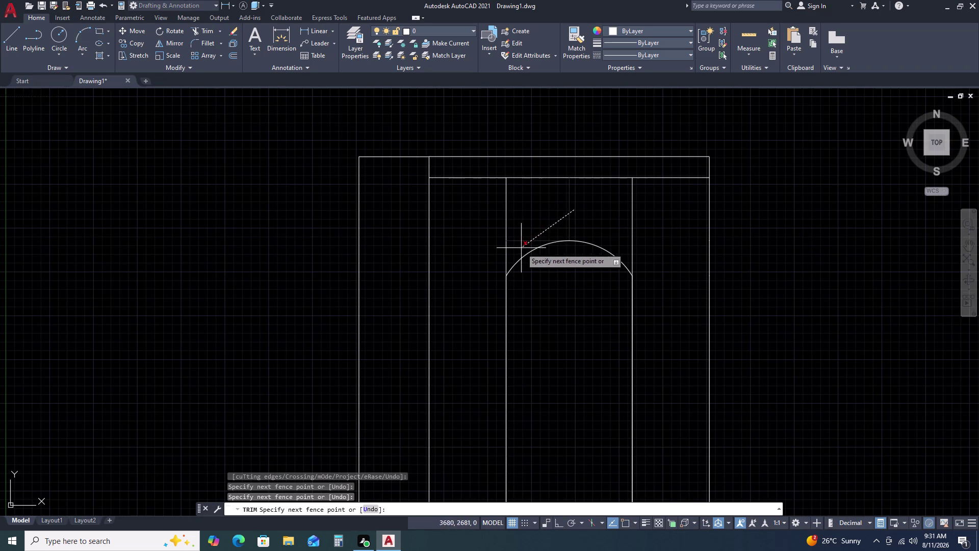
click(521, 249)
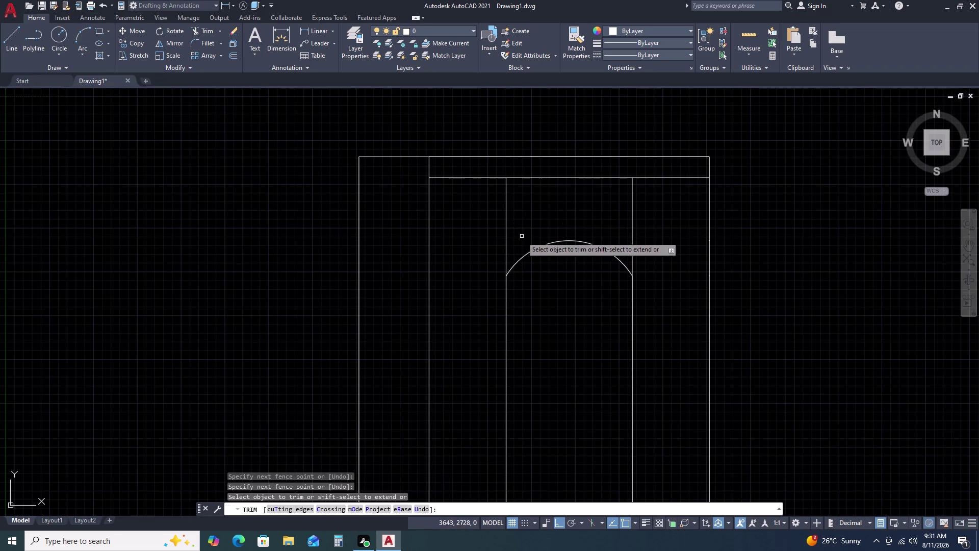
scroll(down, 3)
scroll(up, 3)
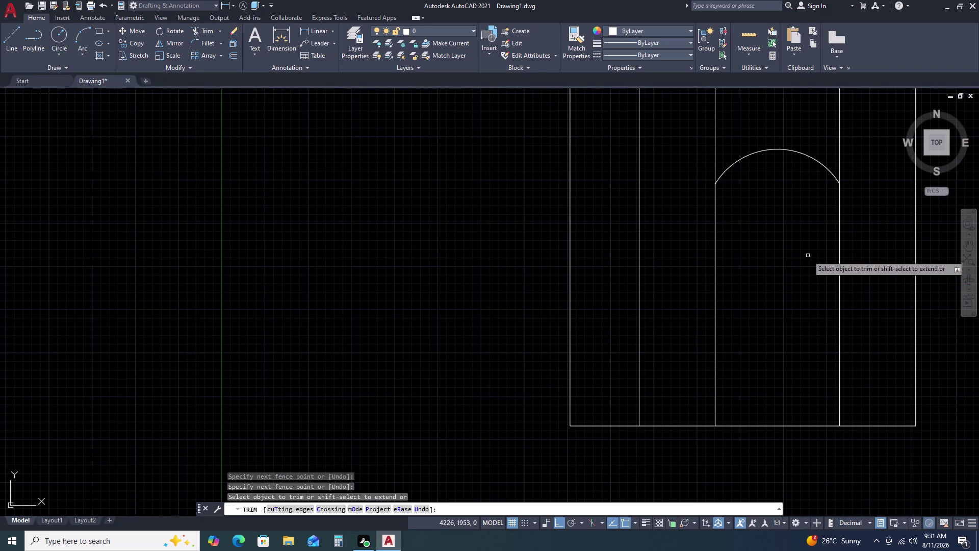
click(839, 256)
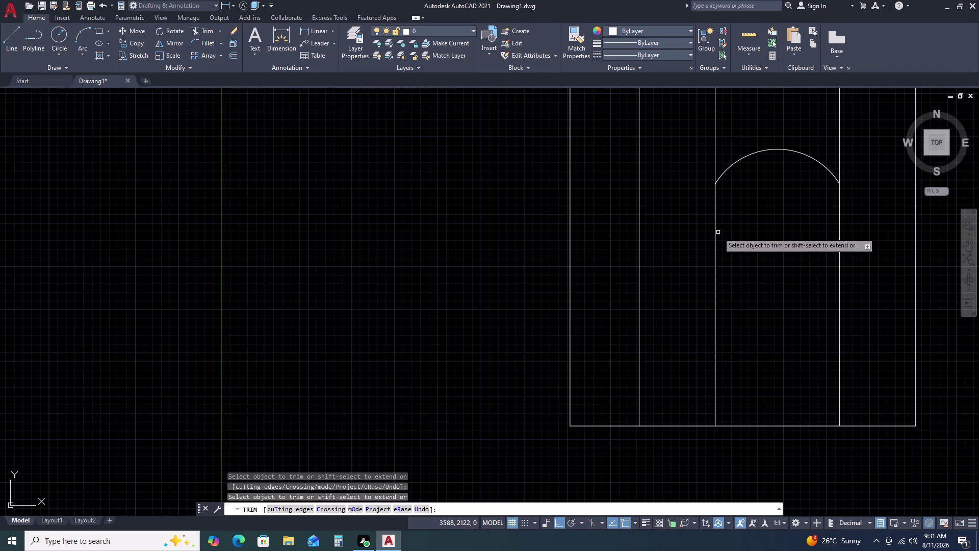
click(714, 242)
key(Escape)
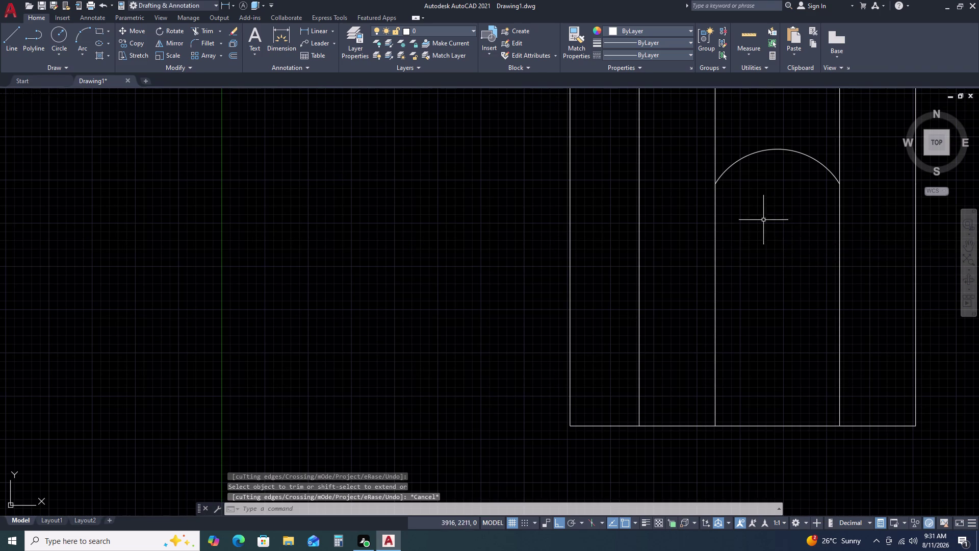
Delete the frame's bottom line, undo the deletion, and start HATCH.
scroll(down, 3)
middle_drag(811, 240, 578, 253)
scroll(up, 3)
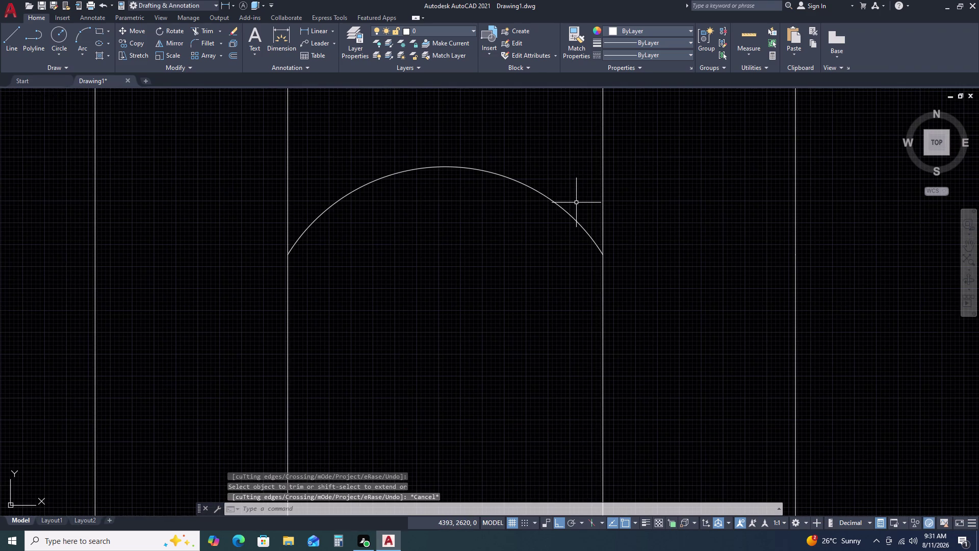
scroll(up, 3)
scroll(up, 3)
scroll(down, 3)
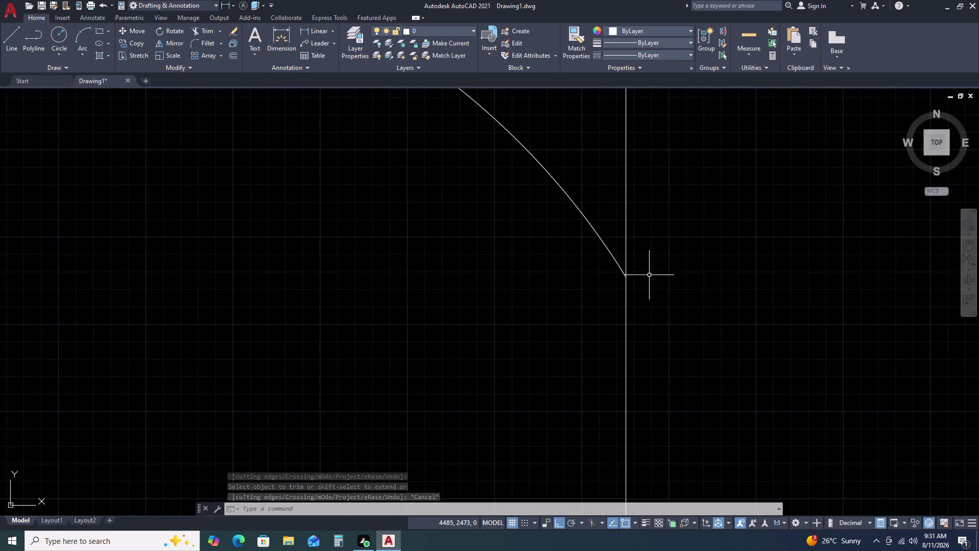
scroll(down, 3)
scroll(down, 3)
middle_drag(654, 345, 624, 263)
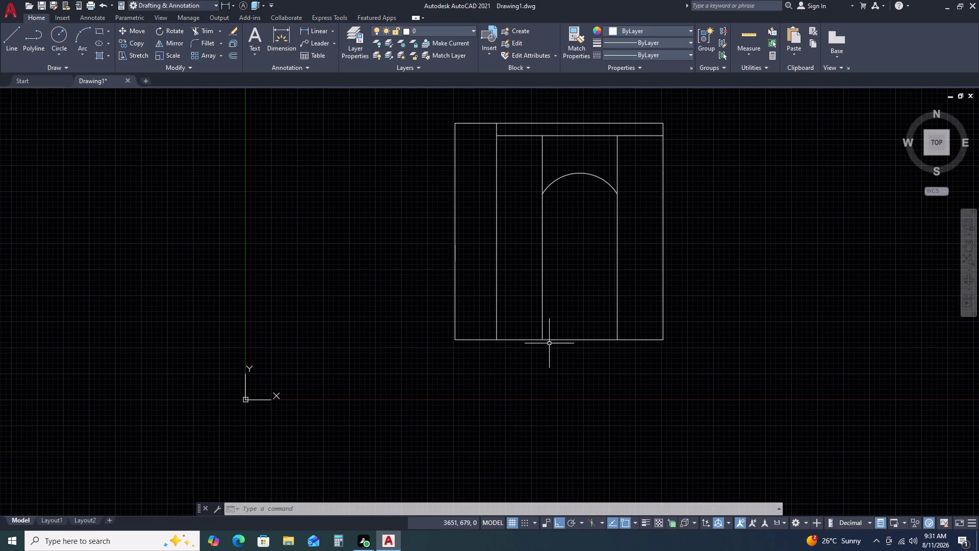
scroll(up, 3)
click(533, 340)
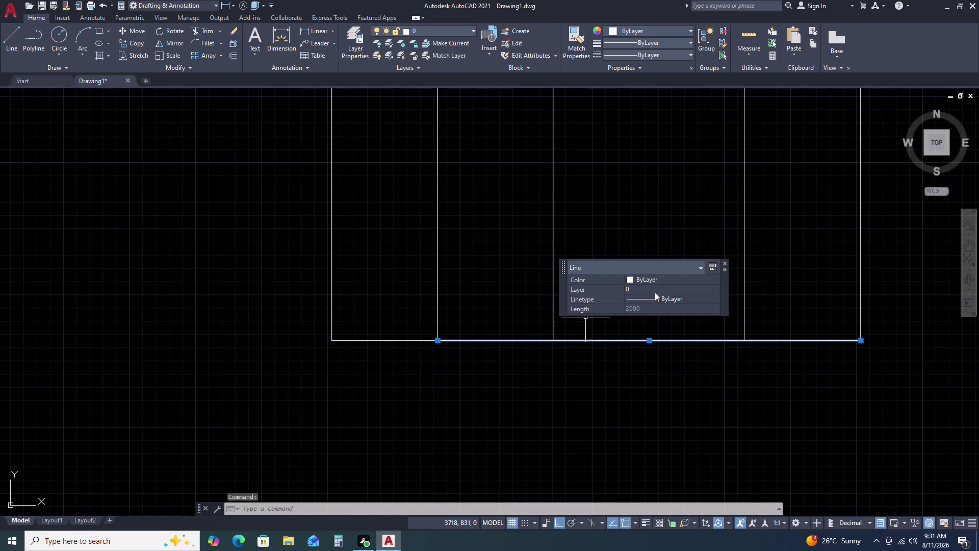
key(Delete)
key(ctrl+z)
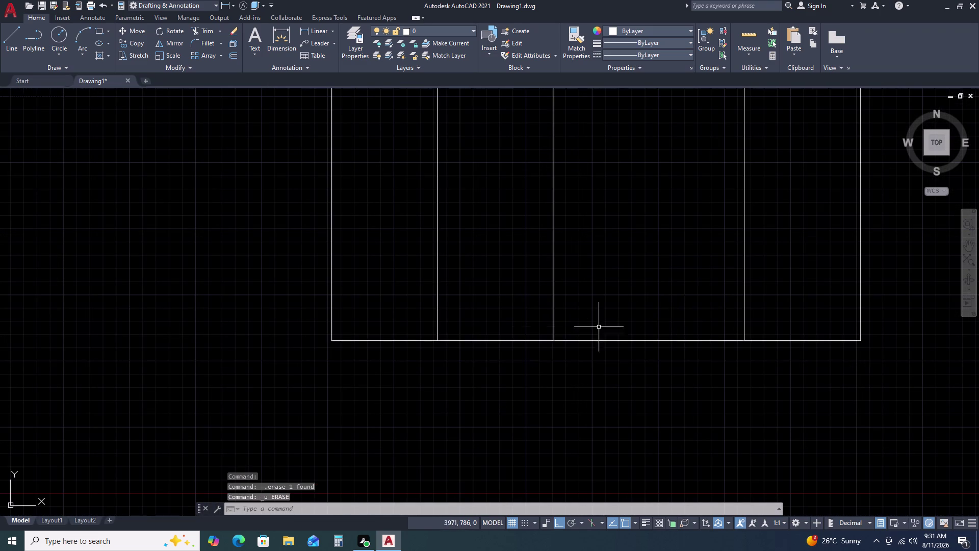
scroll(down, 3)
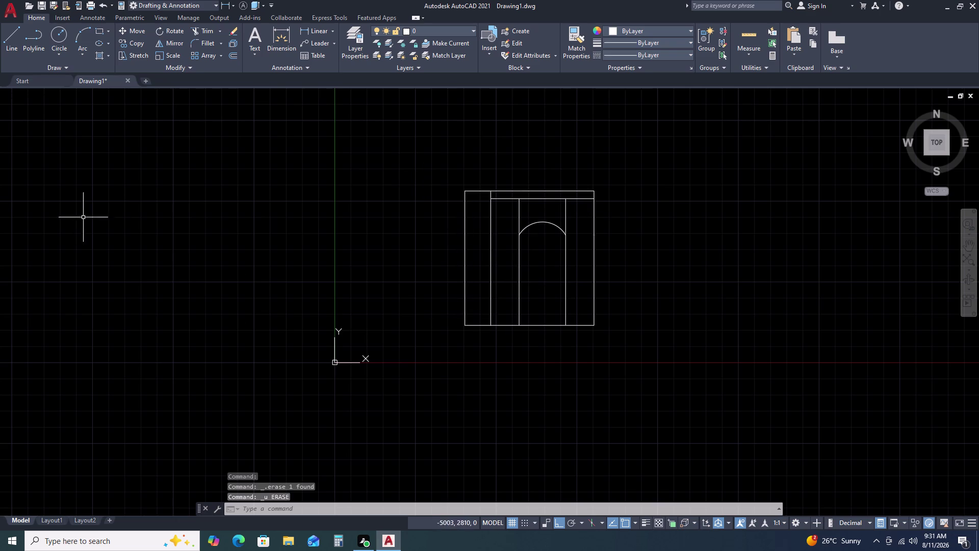
text(H)
key(space)
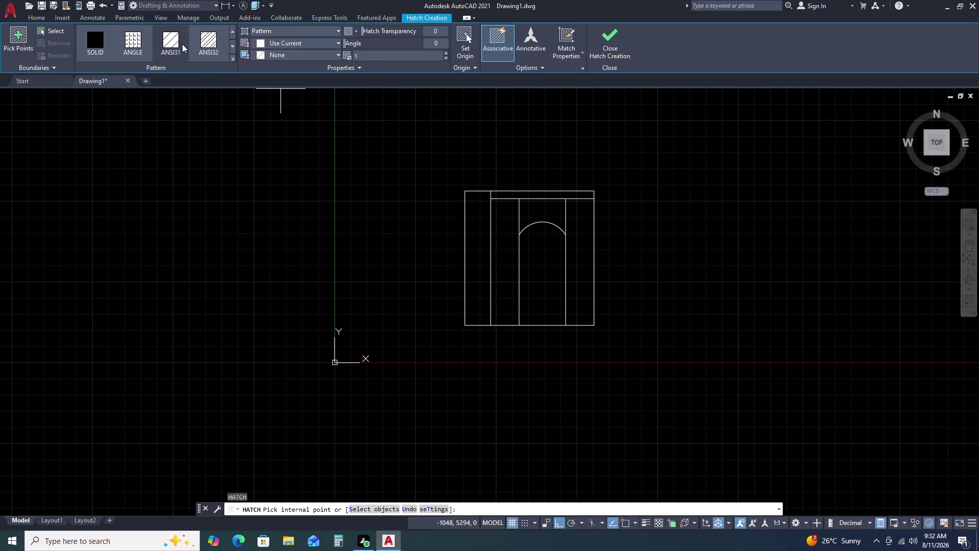
Fill the arched opening with the AR-B816C brick pattern at scale 11.
click(233, 56)
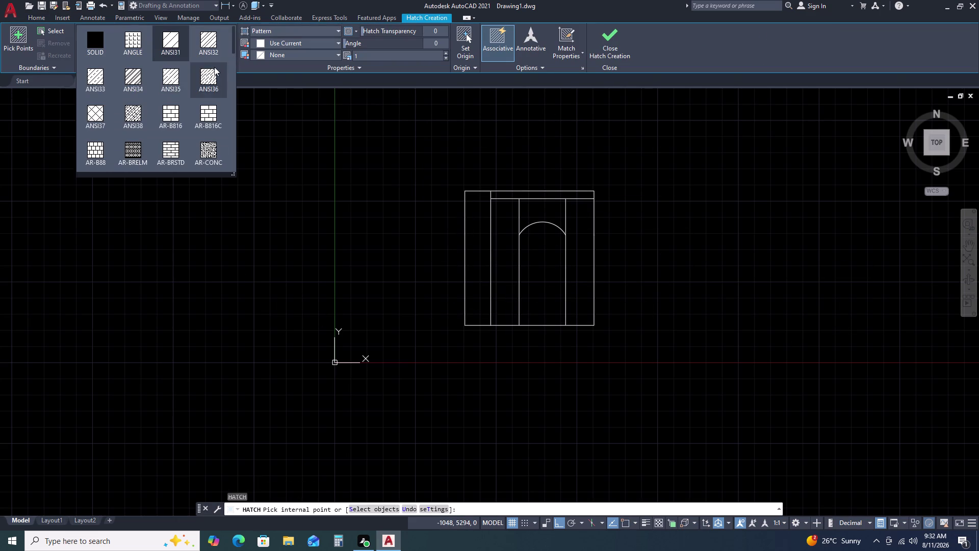
click(210, 116)
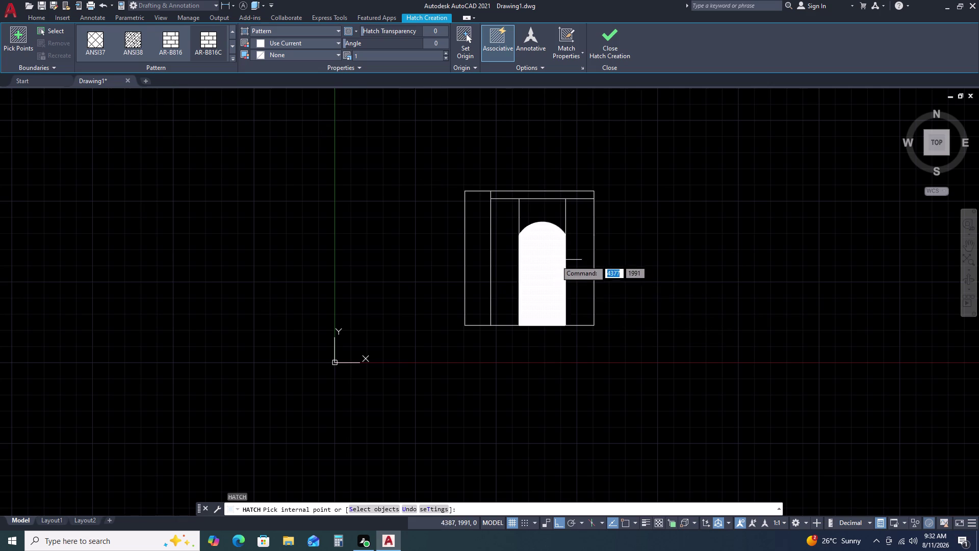
click(551, 265)
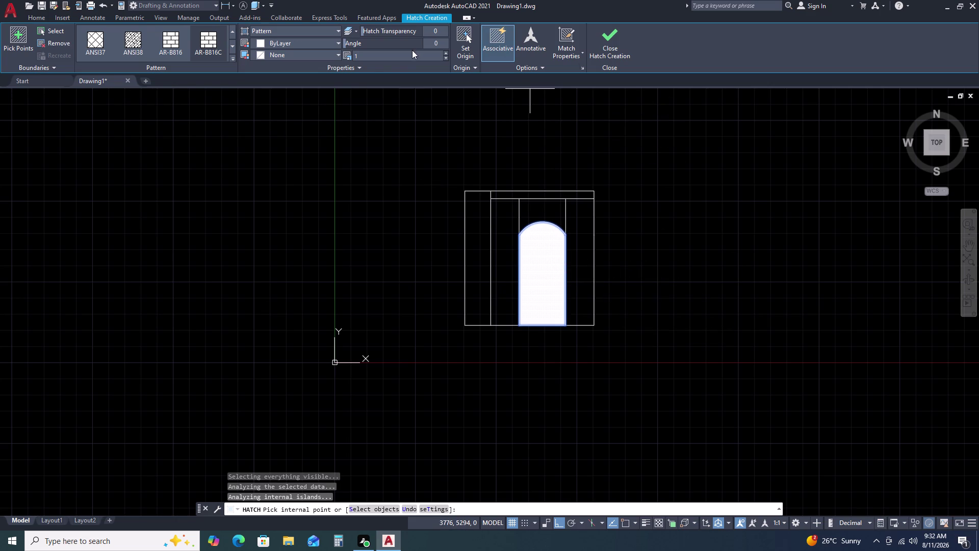
scroll(down, 3)
scroll(down, 3)
scroll(down, 3)
scroll(up, 3)
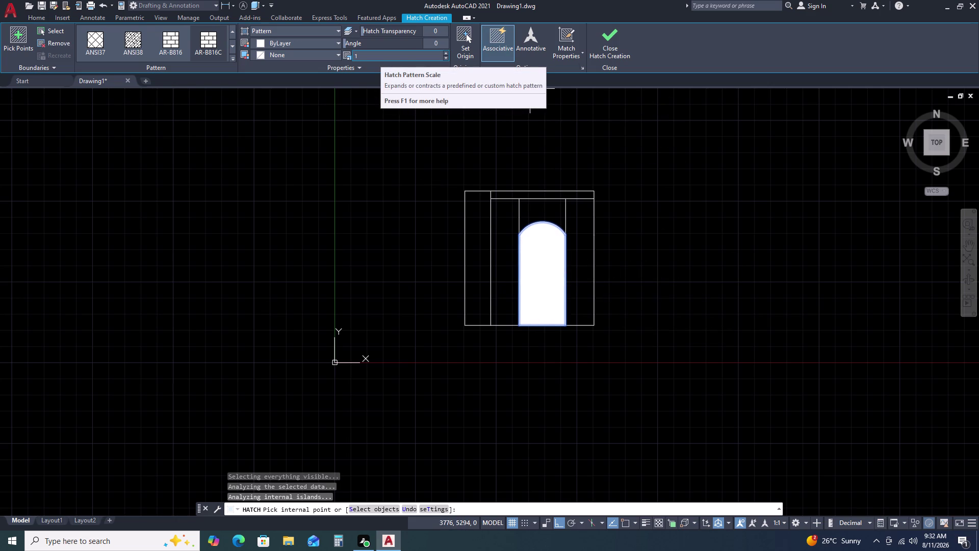
scroll(up, 3)
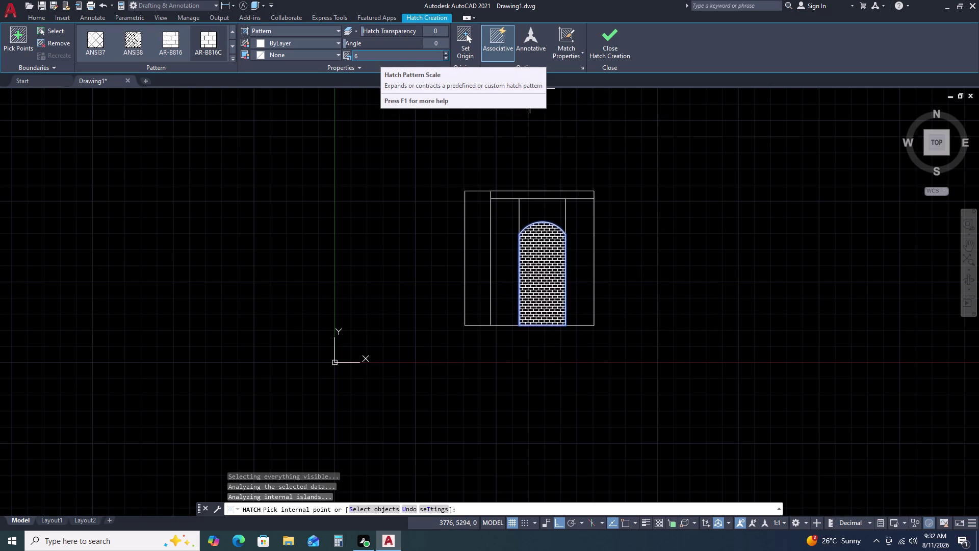
scroll(up, 3)
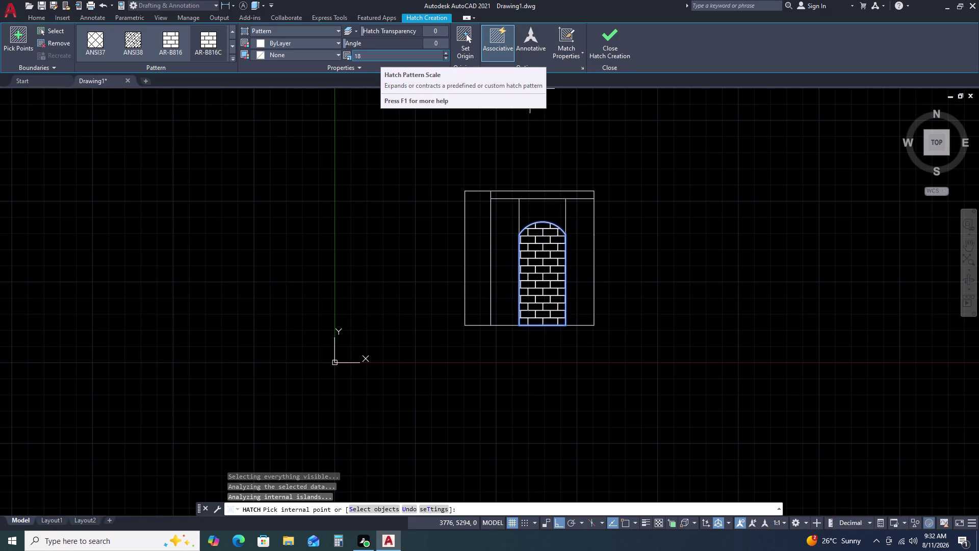
scroll(up, 3)
scroll(down, 3)
scroll(down, 3)
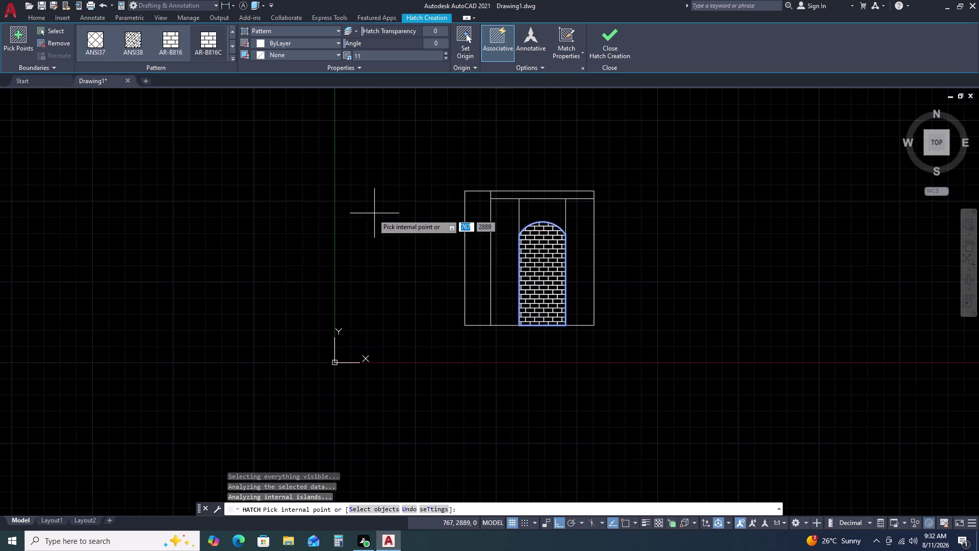
click(371, 215)
key(Escape)
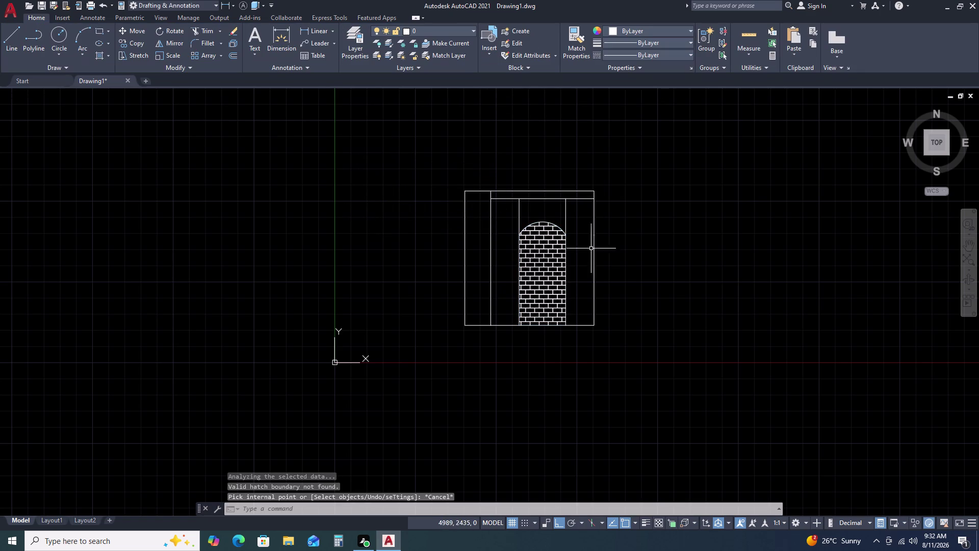
Select the brick hatch to check its properties, then recenter the whole gate in view.
scroll(up, 3)
scroll(up, 3)
scroll(up, 3)
click(520, 181)
click(425, 225)
scroll(down, 3)
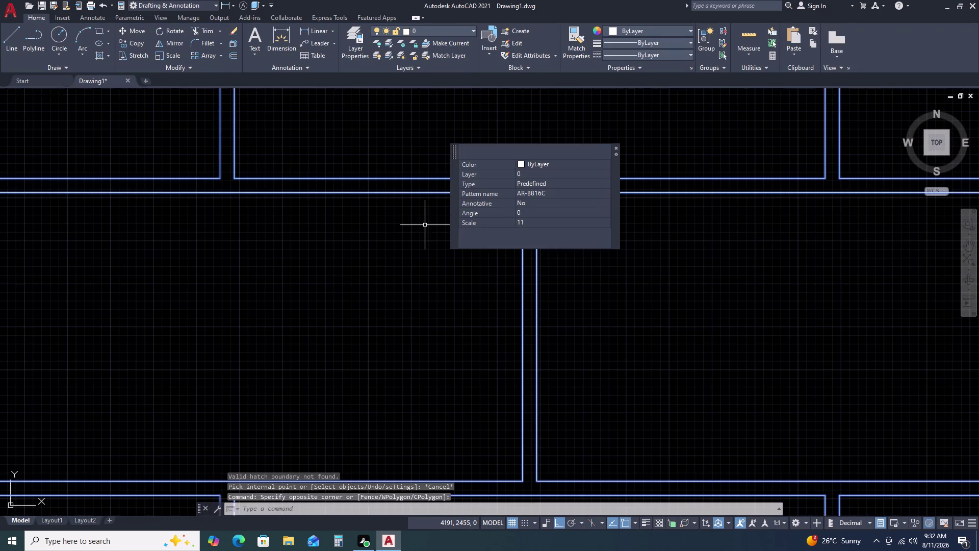
scroll(down, 3)
scroll(down, 3)
scroll(down, 3)
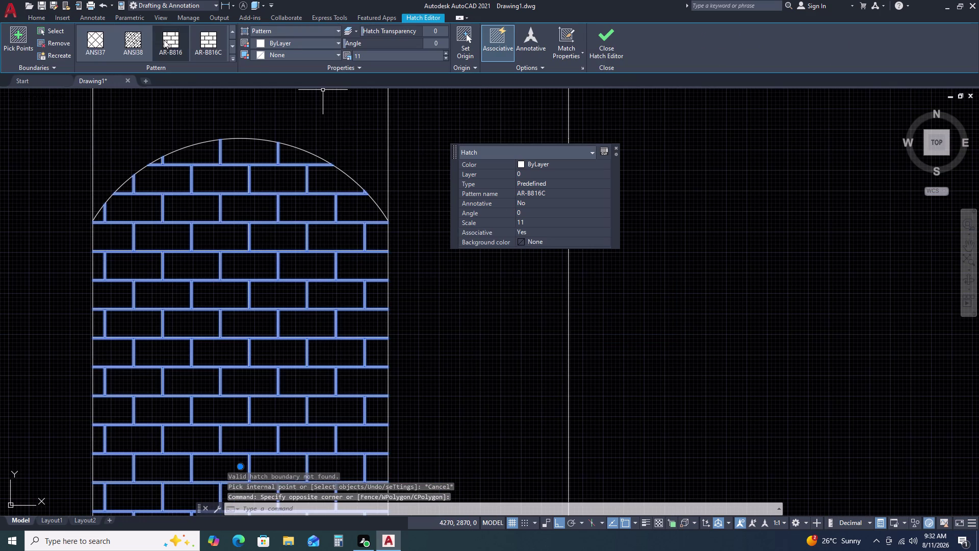
click(172, 36)
key(Escape)
scroll(down, 3)
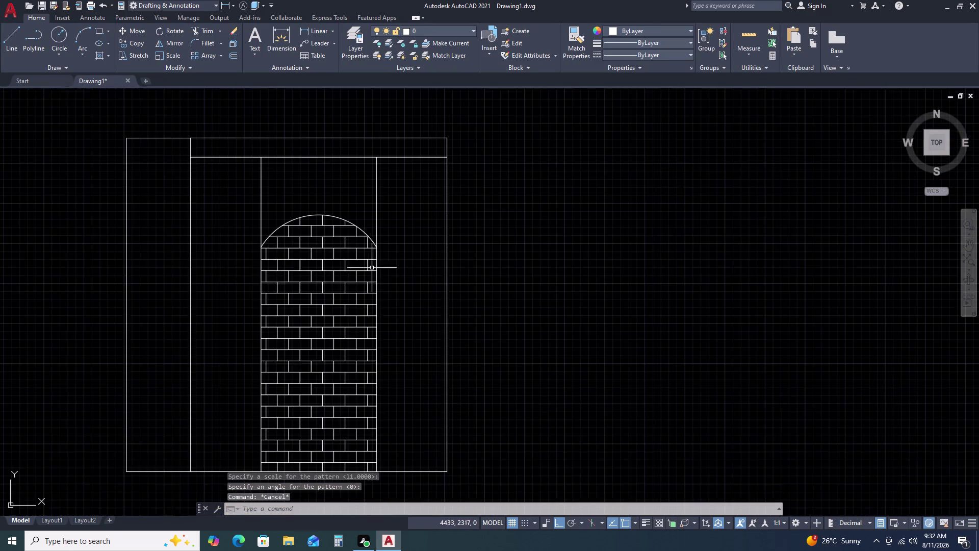
middle_drag(270, 281, 434, 242)
scroll(down, 3)
scroll(up, 3)
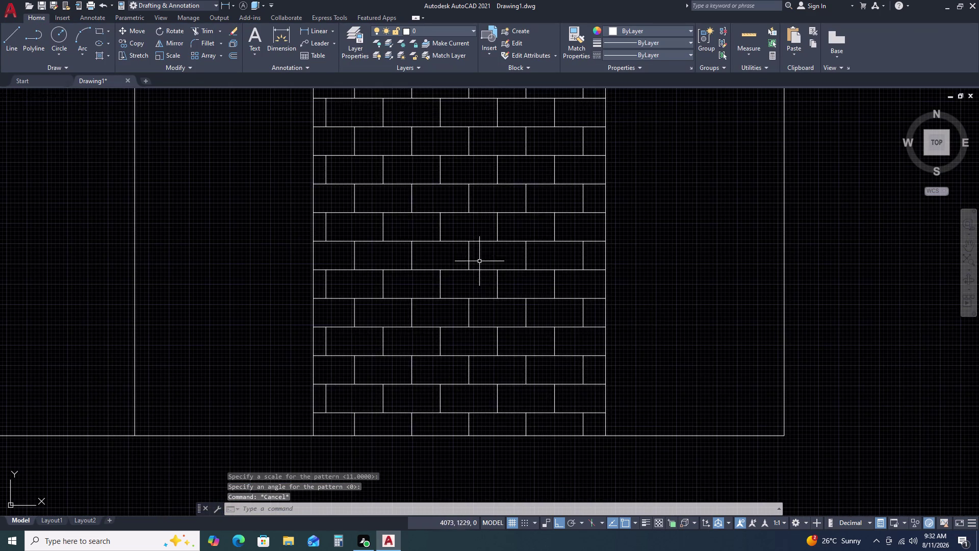
scroll(down, 3)
middle_drag(492, 172, 448, 386)
middle_drag(510, 351, 496, 251)
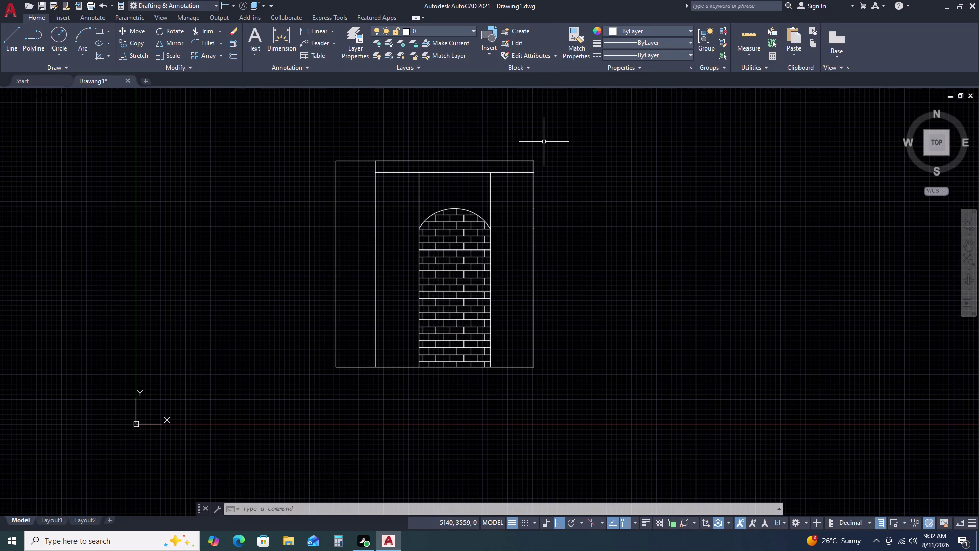
Save the drawing into the personal folder on the desktop.
key(ctrl+s)
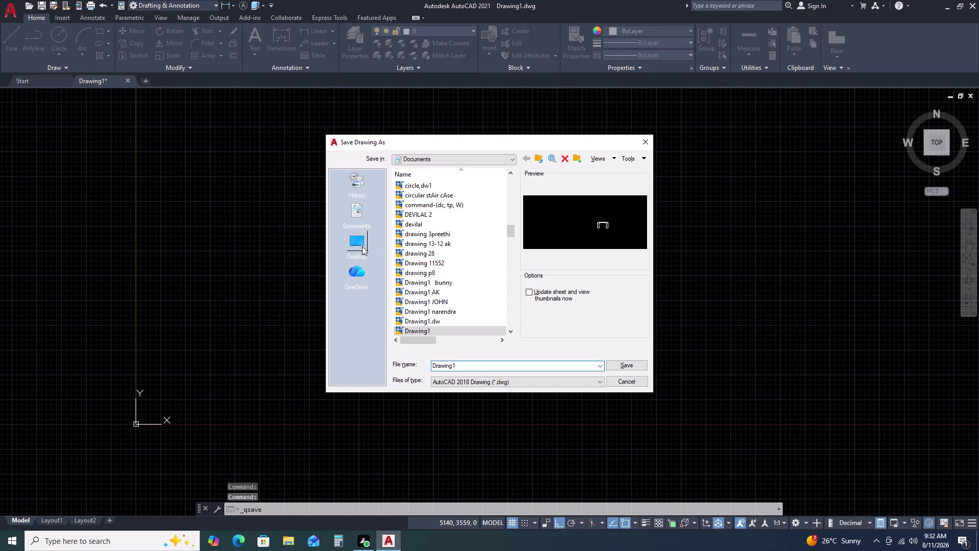
click(356, 244)
click(431, 233)
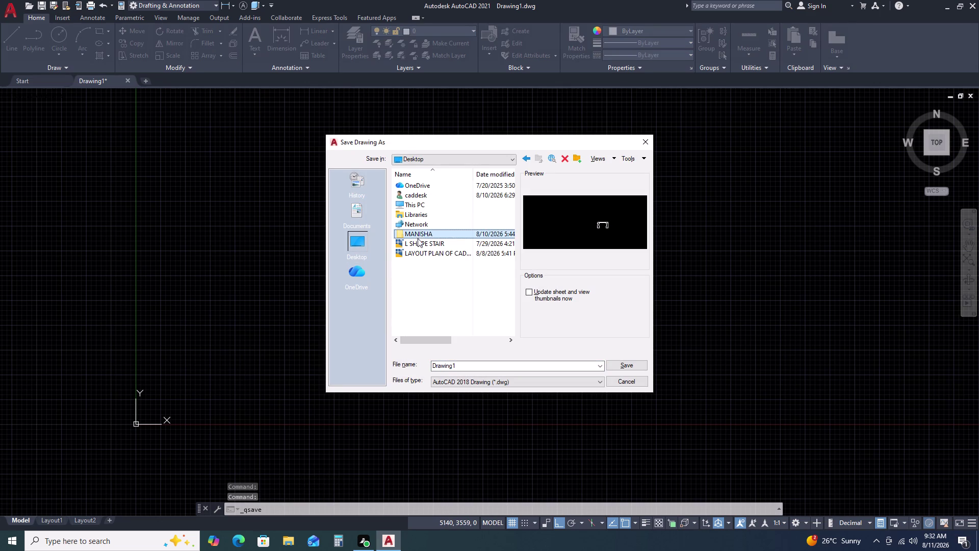
double_click(437, 234)
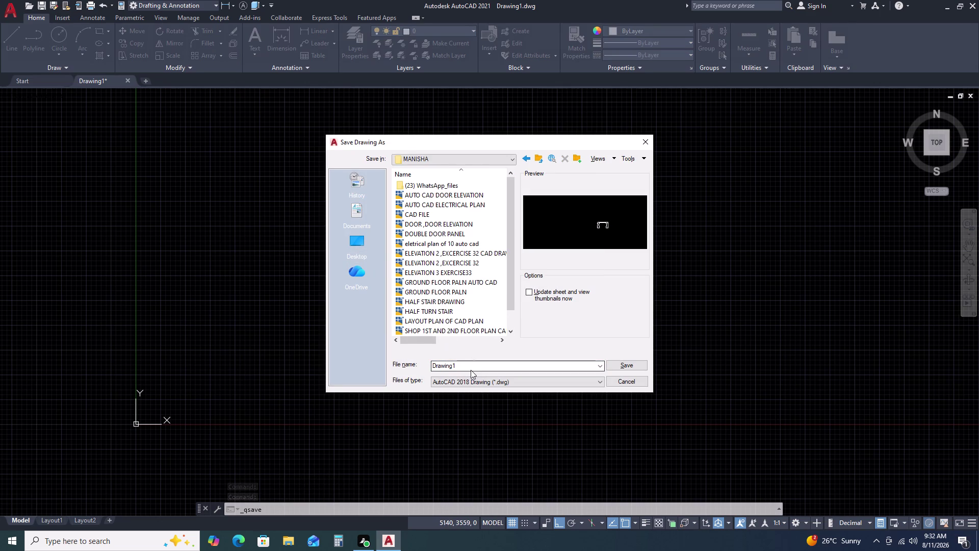
double_click(470, 369)
Name the file 'AUTO CAD STEEL GATE FILE' and save it.
key(F12)
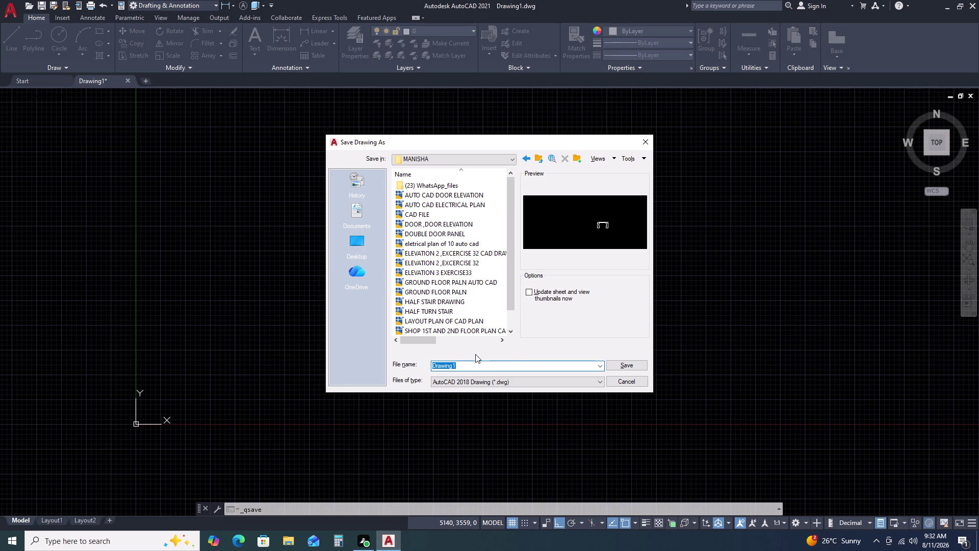
key(BackSpace)
key(a)
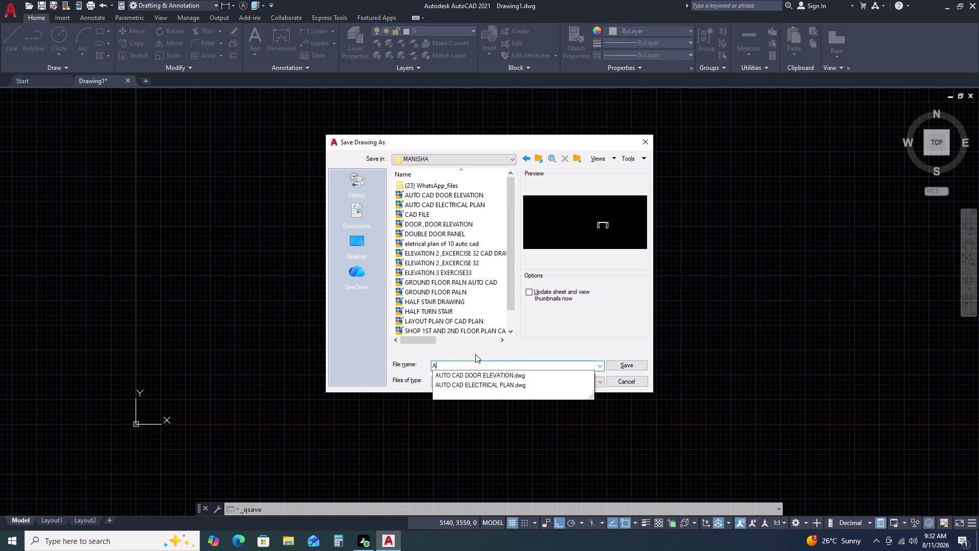
key(u)
text(TO)
key(space)
text(CAD ST)
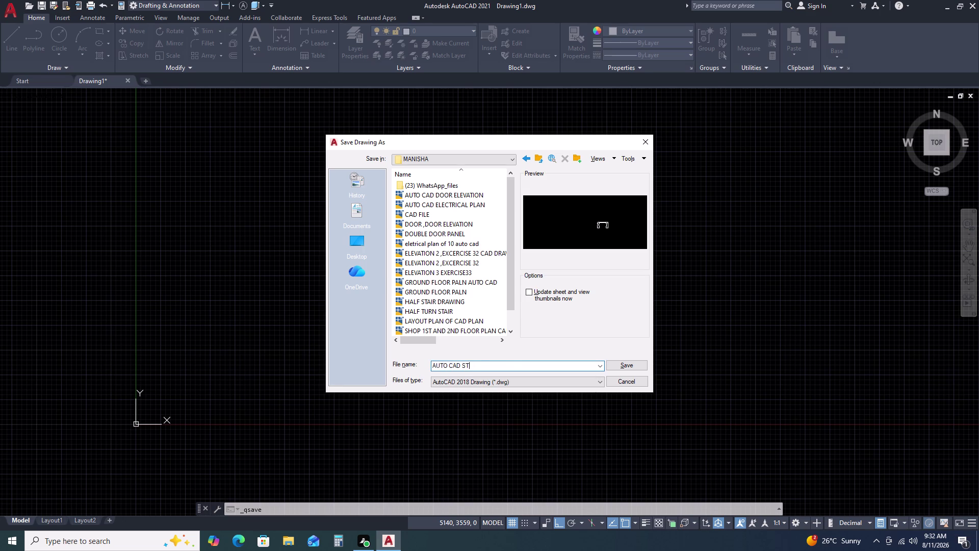
text(EEL GAT)
text(E)
key(space)
text(FIOL)
text(E)
key(space)
key(BackSpace)
key(BackSpace)
key(BackSpace)
key(BackSpace)
text(LE)
click(629, 367)
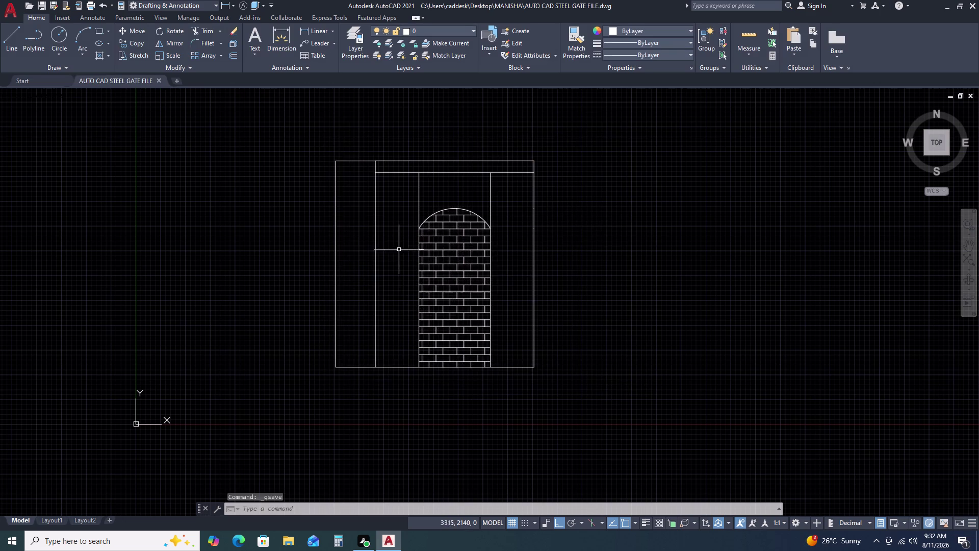
scroll(up, 3)
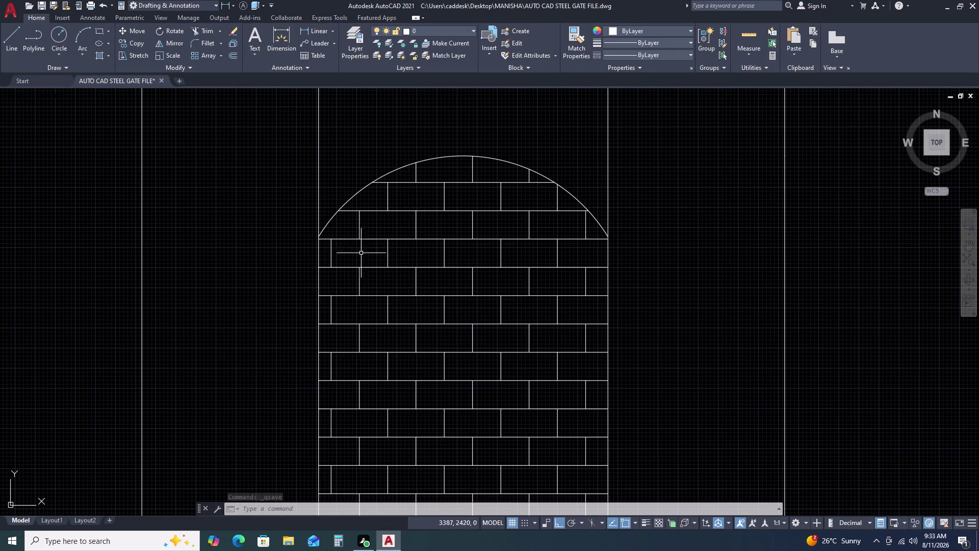
scroll(down, 3)
middle_drag(613, 250, 518, 246)
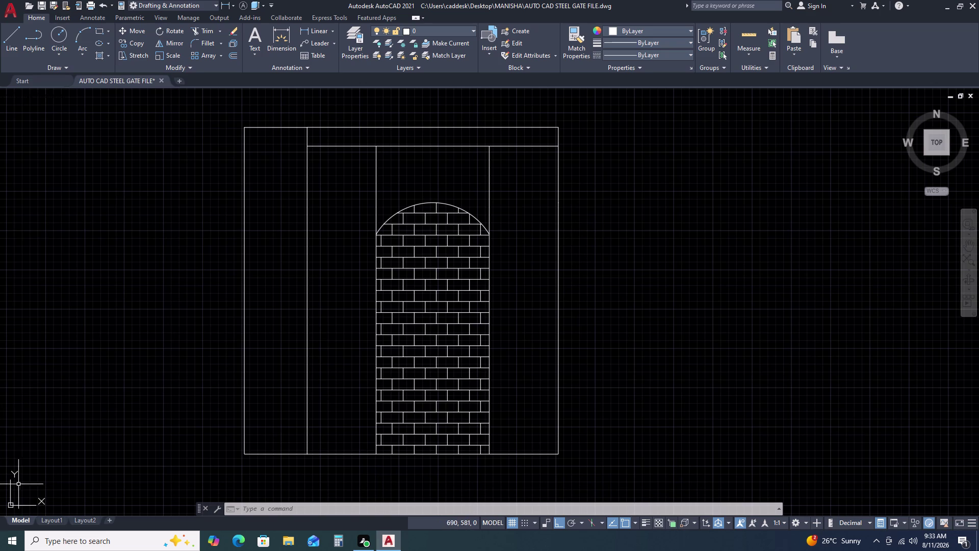
middle_drag(619, 327, 484, 339)
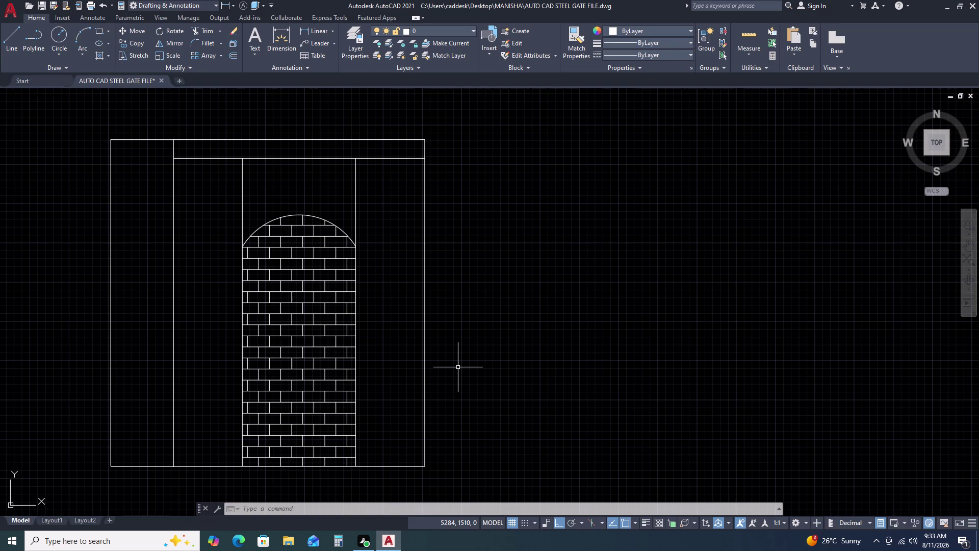
scroll(down, 3)
middle_drag(586, 384, 389, 327)
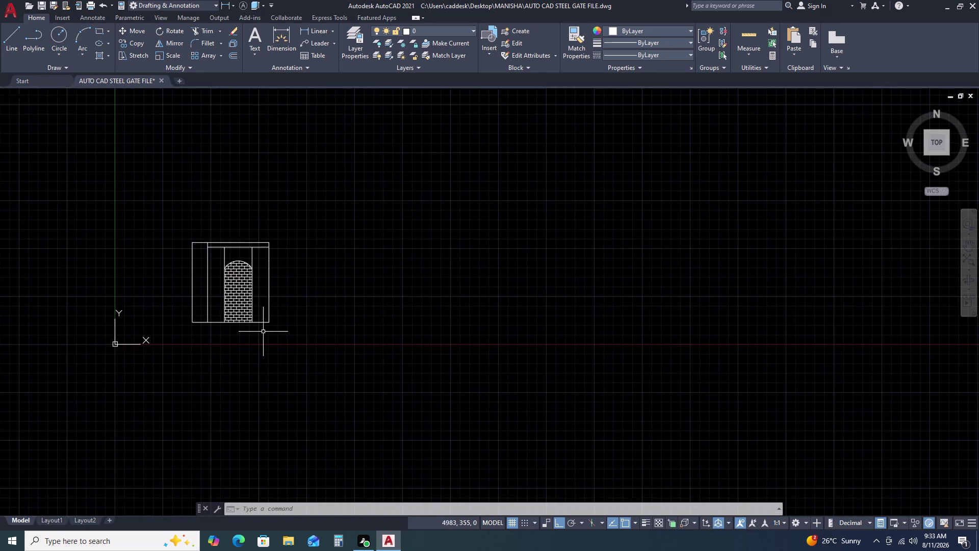
Draw a 3900-unit base line rightward from the frame's bottom-right corner.
scroll(up, 3)
key(l)
key(space)
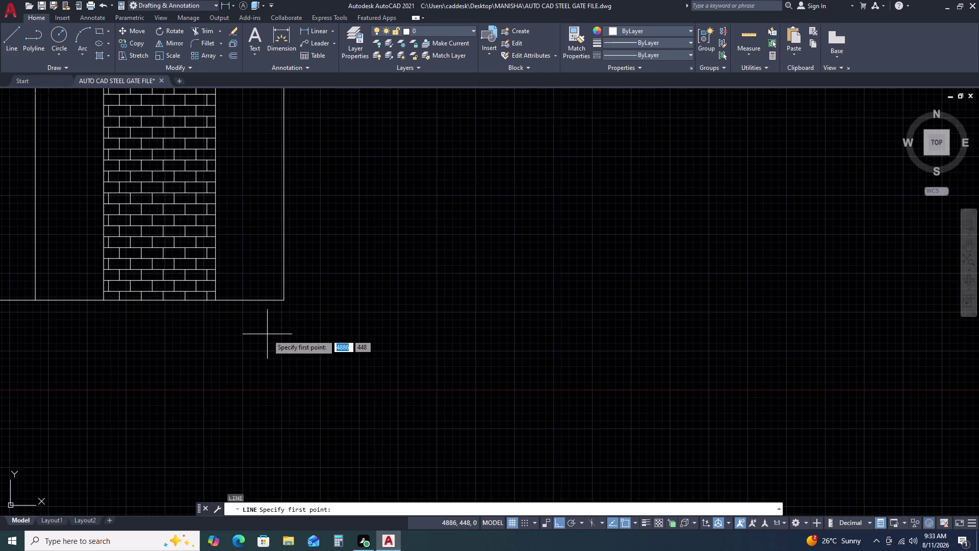
click(281, 299)
scroll(down, 3)
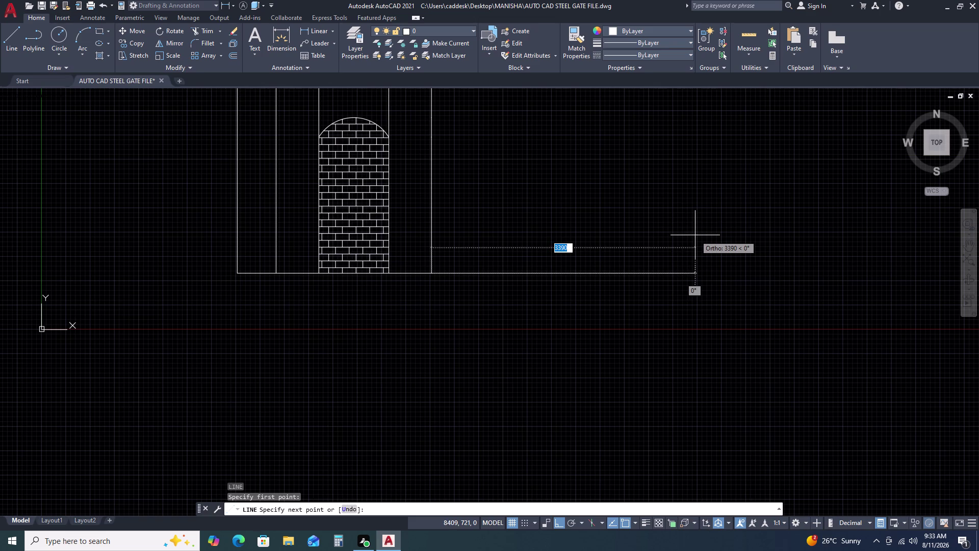
text(3900)
key(space)
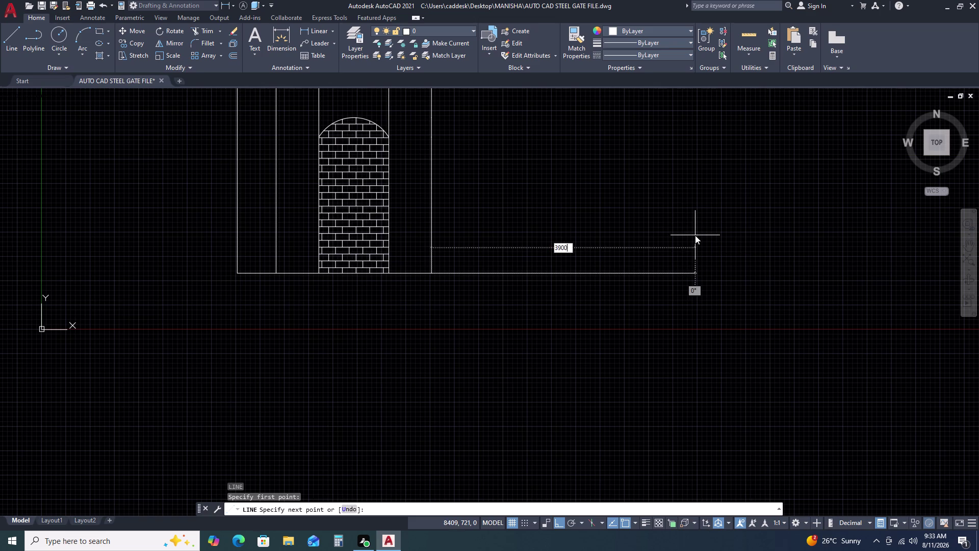
Draw a vertical edge from the base line's end up to the frame's top level.
scroll(down, 3)
middle_drag(748, 218, 749, 230)
middle_drag(749, 245, 748, 296)
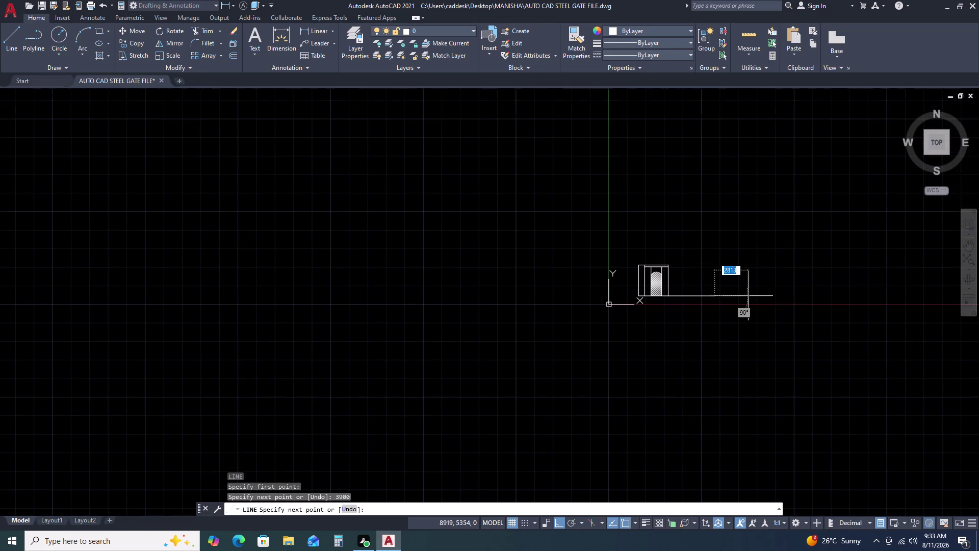
scroll(up, 3)
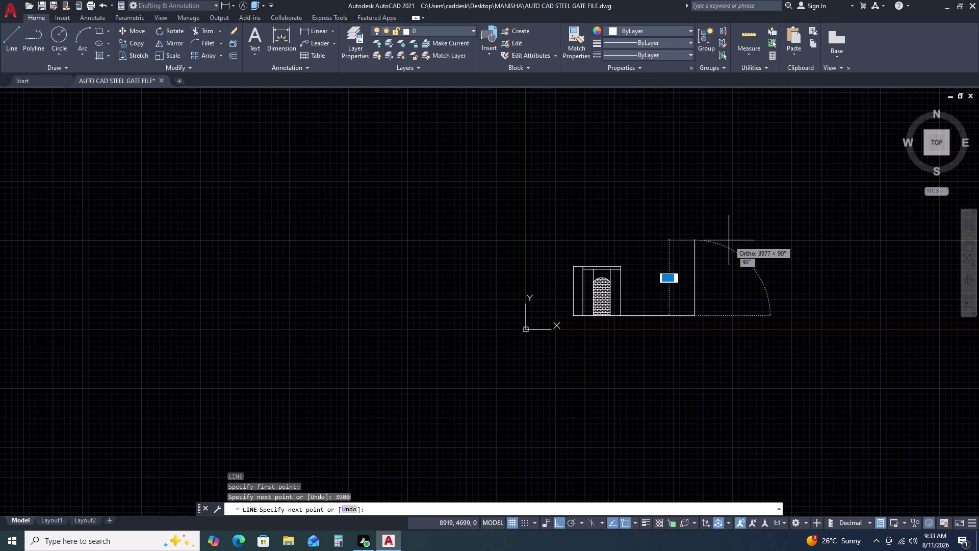
scroll(up, 3)
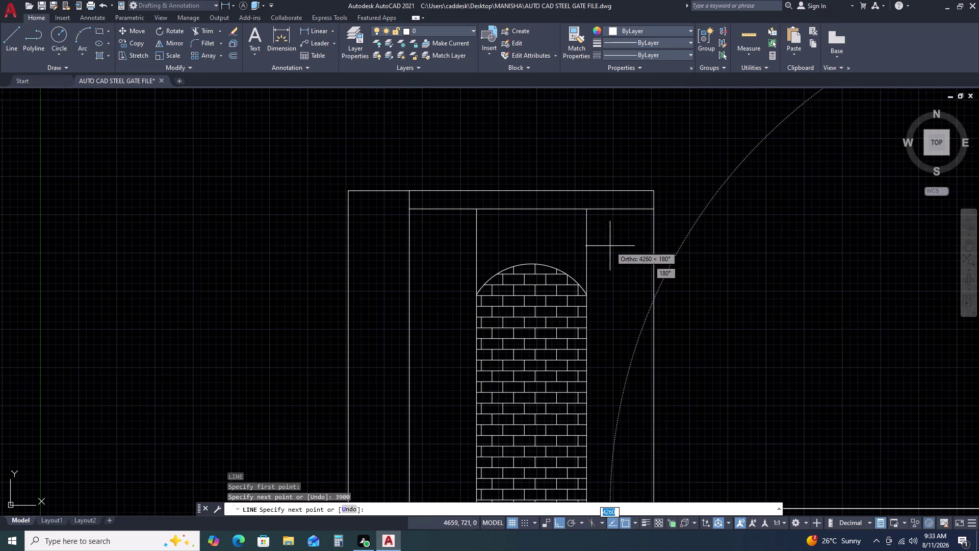
scroll(down, 3)
middle_drag(809, 197, 316, 257)
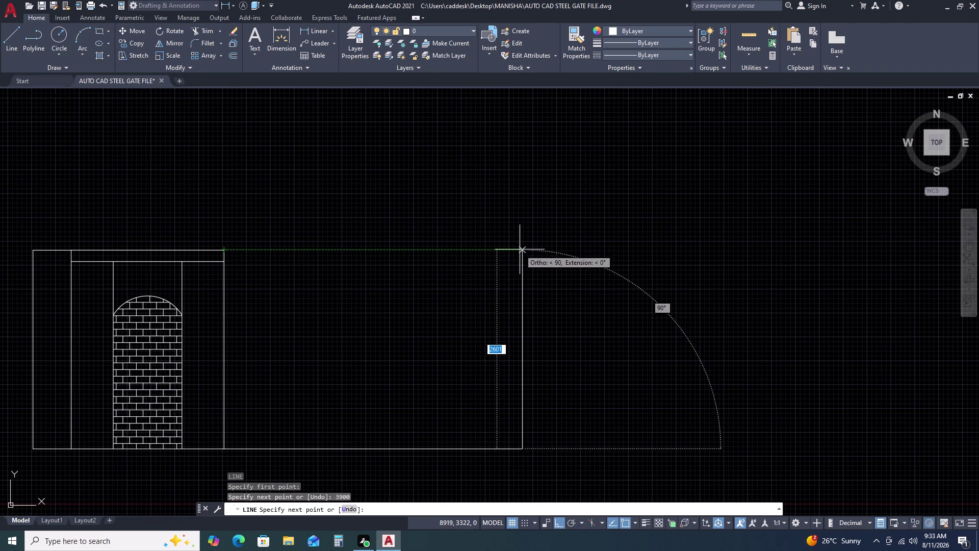
click(522, 250)
key(Escape)
scroll(down, 3)
scroll(up, 3)
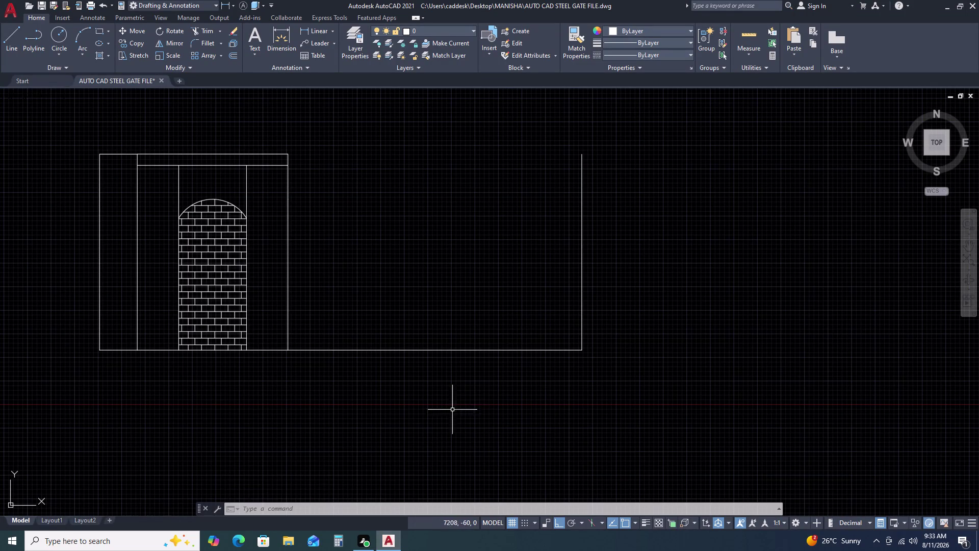
Offset the new base line 150 units upward to form the lower rail.
click(425, 349)
text(O)
key(space)
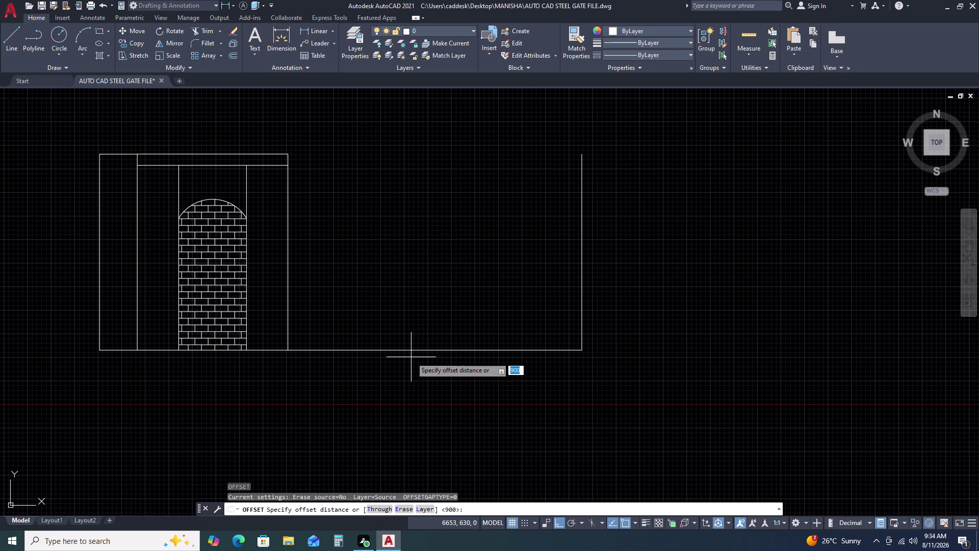
text(150)
key(space)
click(419, 324)
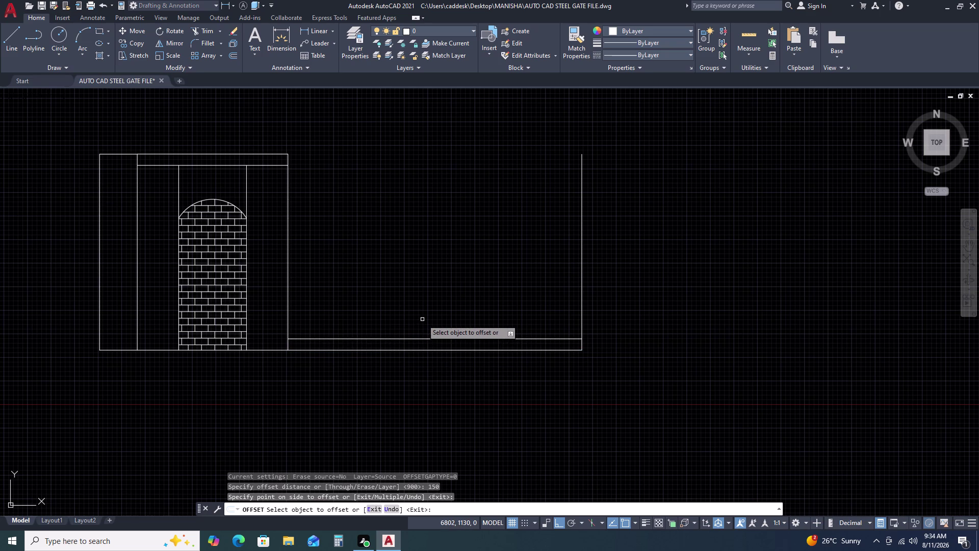
key(Escape)
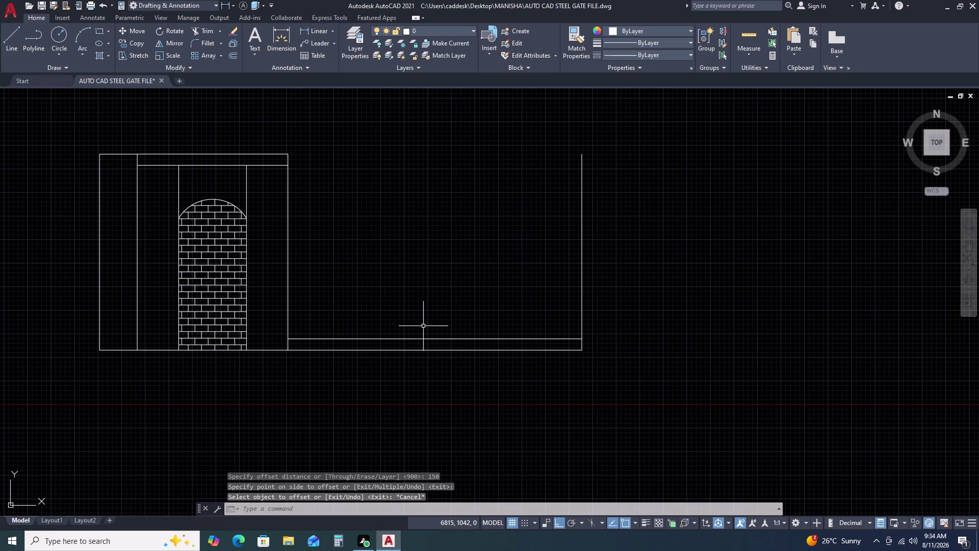
Offset the lower rail 450 units upward to form the upper rail.
double_click(424, 339)
text(O)
key(space)
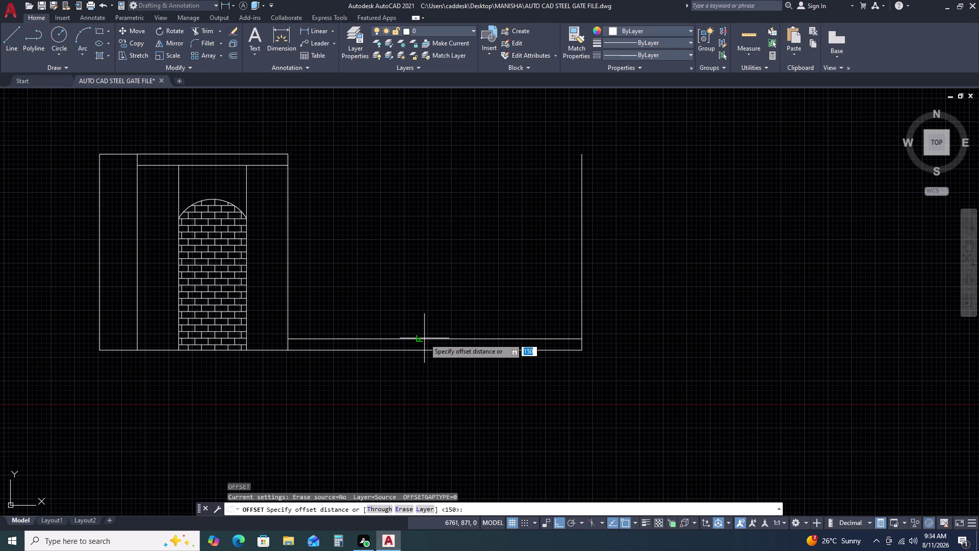
key(4)
text(50)
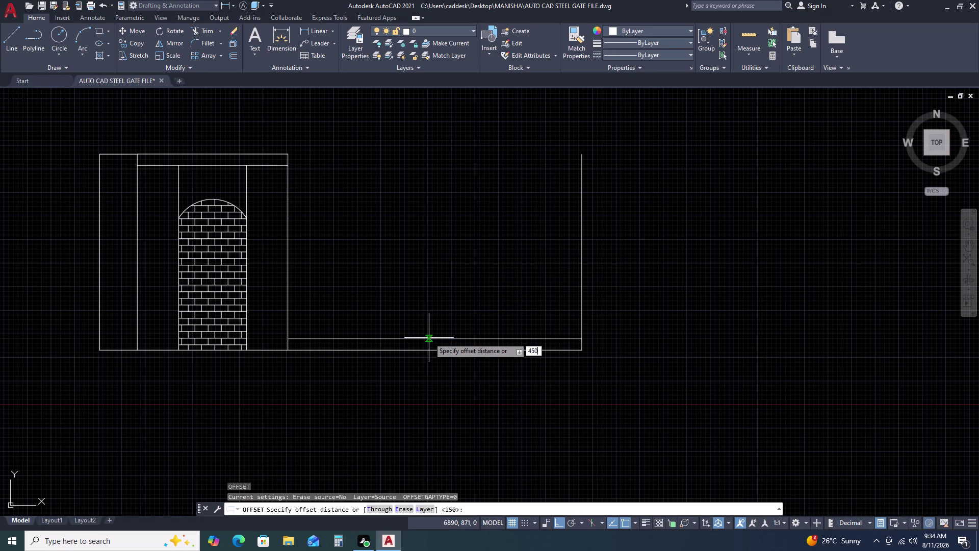
key(space)
click(441, 277)
key(Escape)
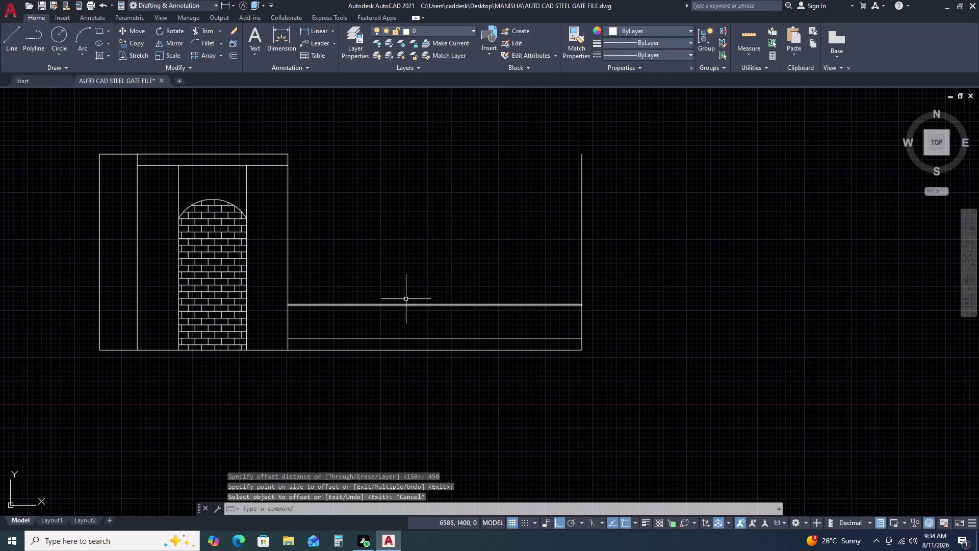
scroll(up, 3)
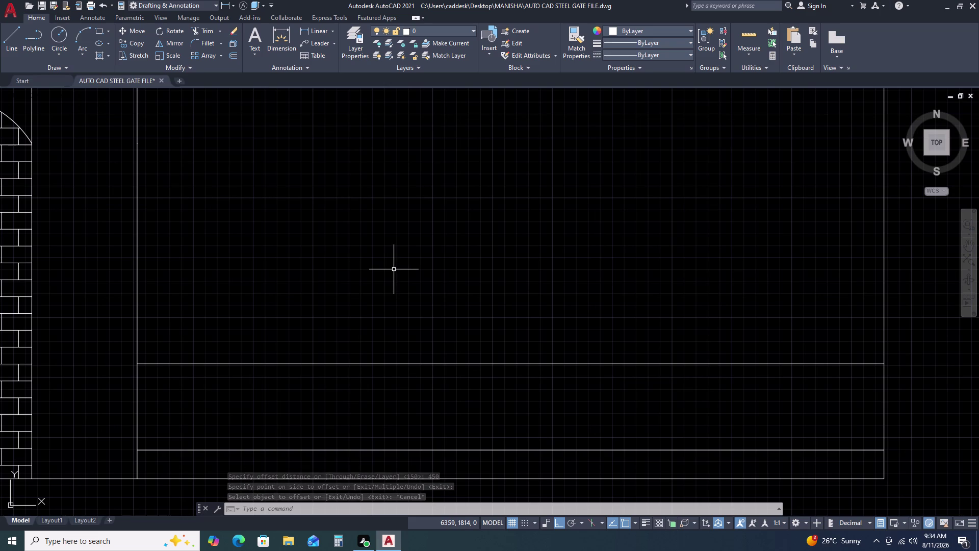
Draw a trial 1850-long line from the upper rail's left end, then undo it.
scroll(down, 3)
key(l)
key(space)
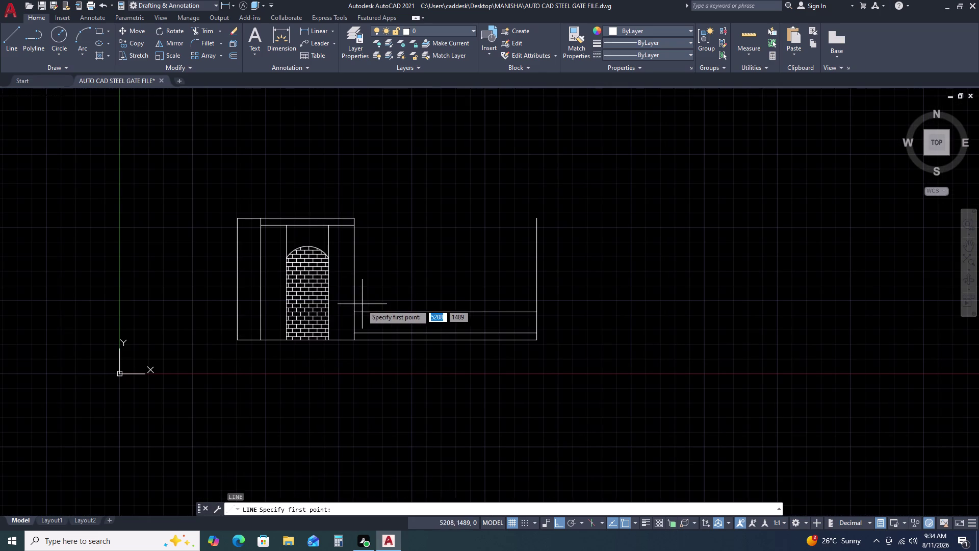
scroll(up, 3)
click(341, 366)
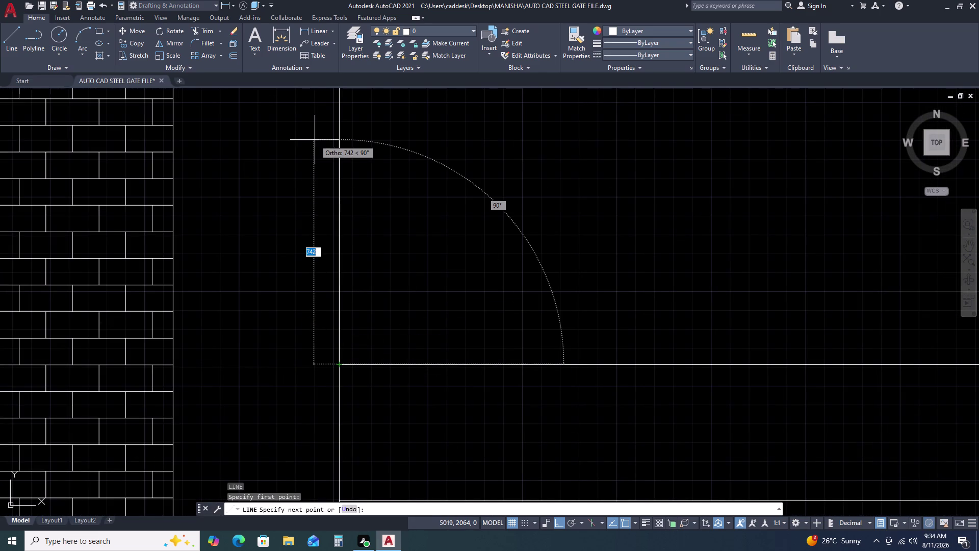
text(18)
text(5)
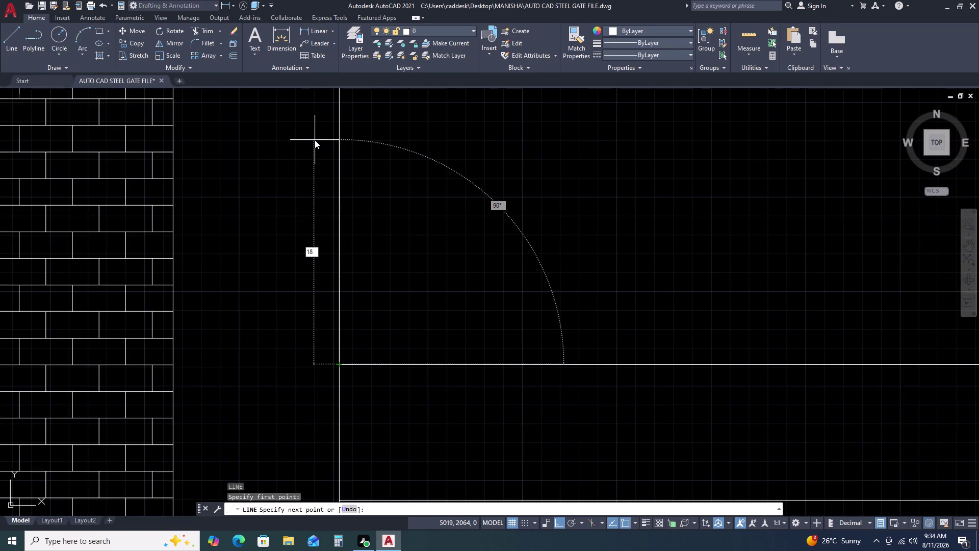
text(0)
key(space)
scroll(down, 3)
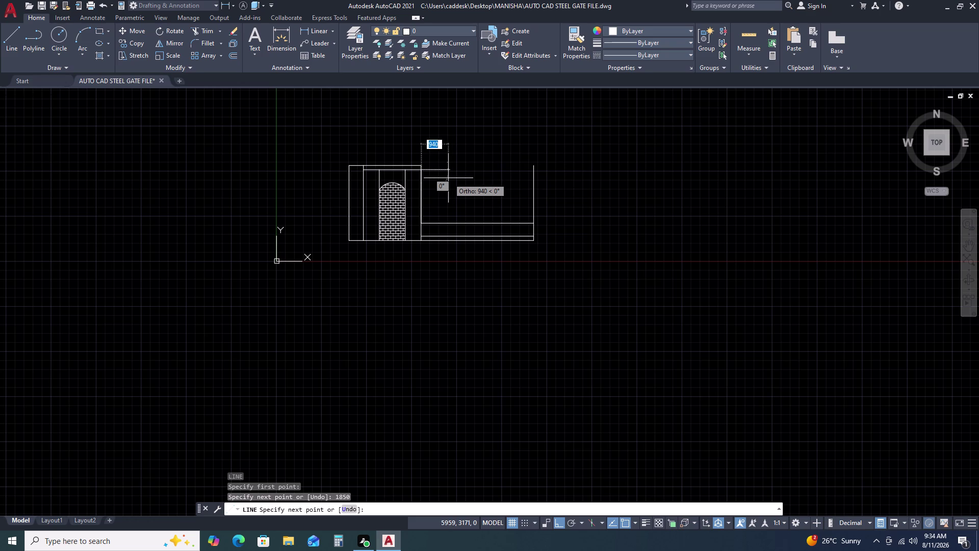
key(ctrl+z)
scroll(down, 3)
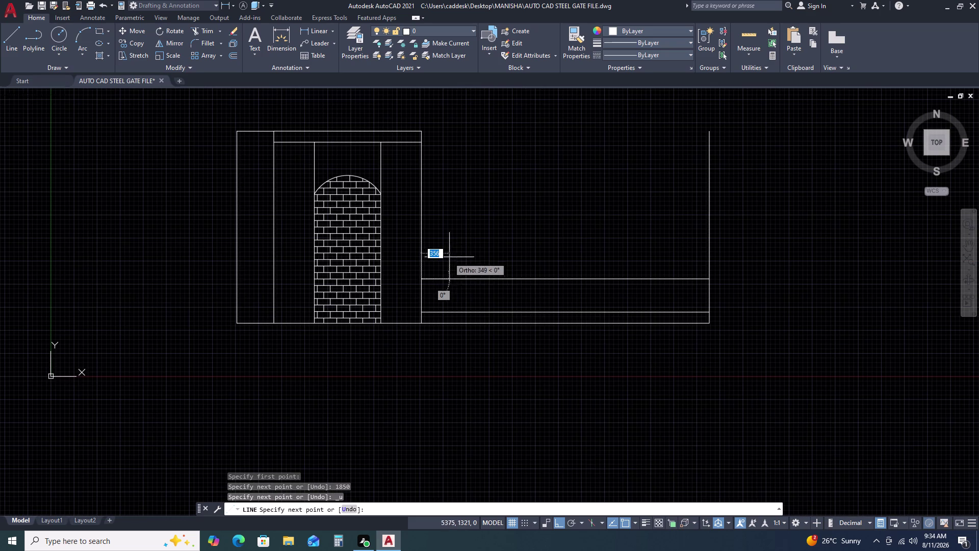
key(Escape)
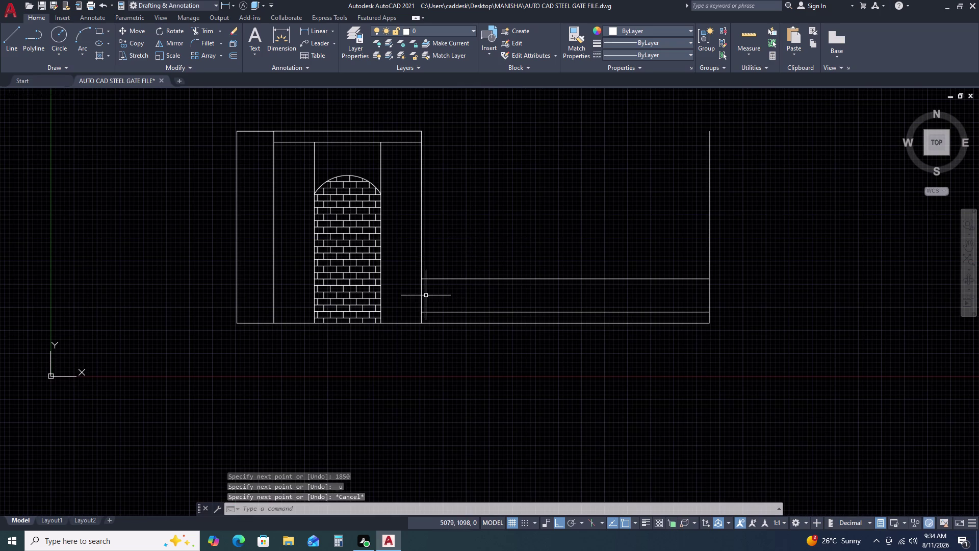
Clear the stray command input and restart the LINE command.
scroll(up, 3)
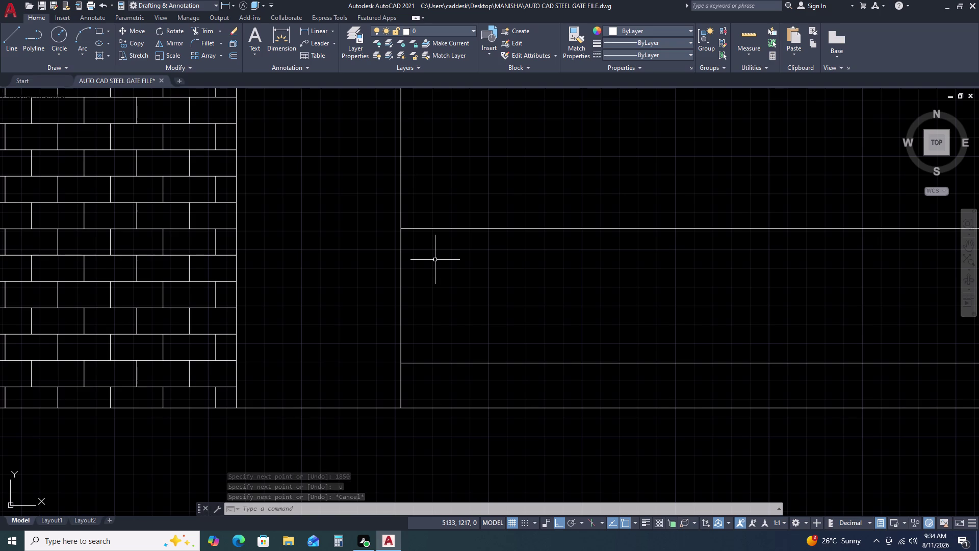
scroll(down, 3)
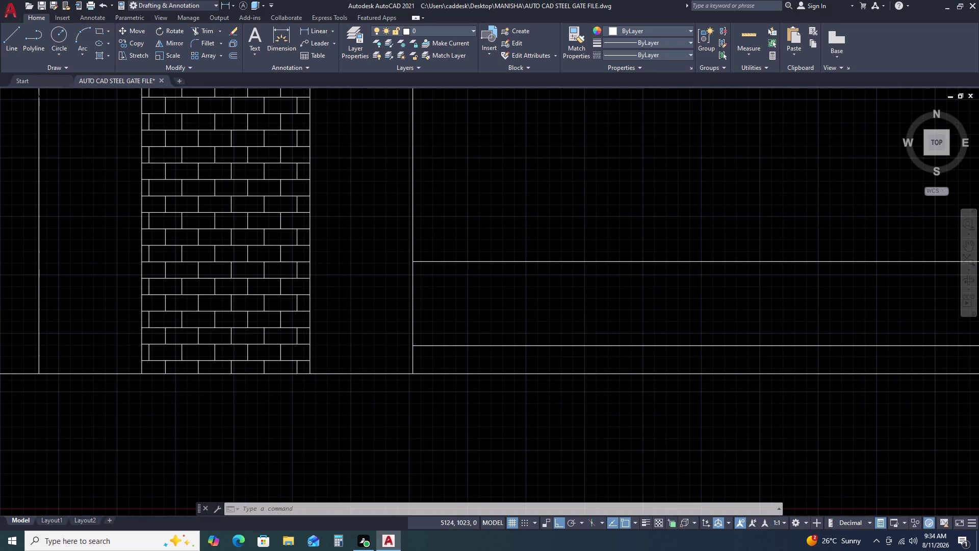
key(l)
key(space)
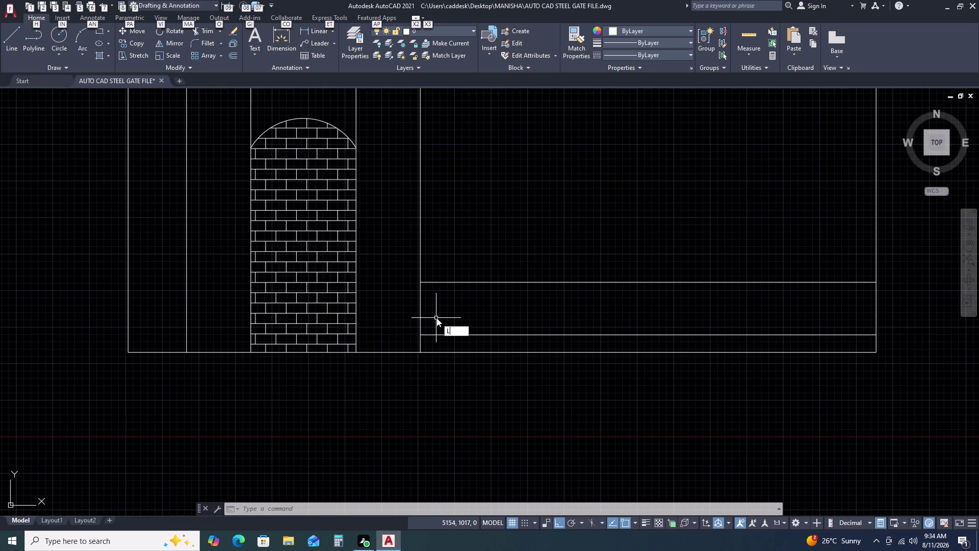
key(space)
key(BackSpace)
key(space)
key(Escape)
key(Escape)
key(Escape)
key(Escape)
text(L)
key(space)
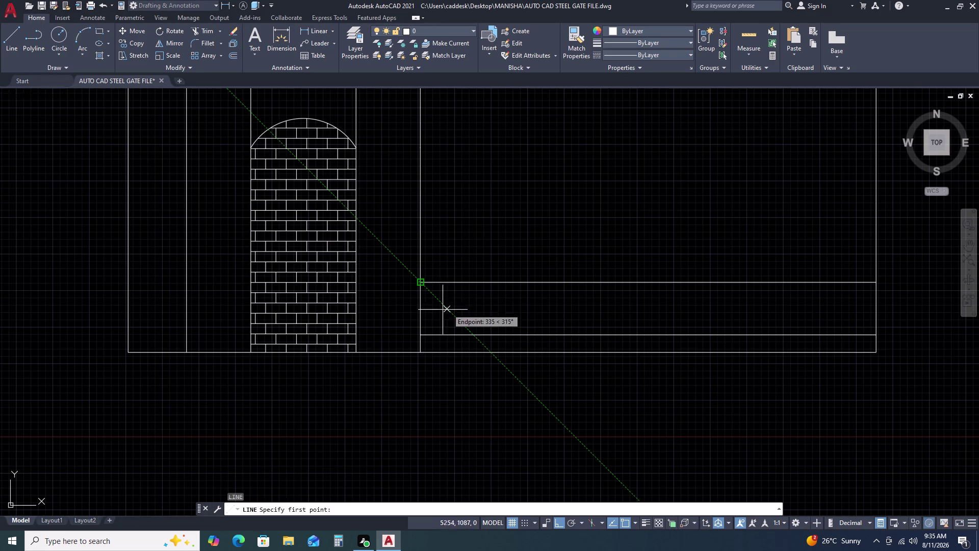
Draw an 1850-unit upright from the lower rail's left end.
click(421, 334)
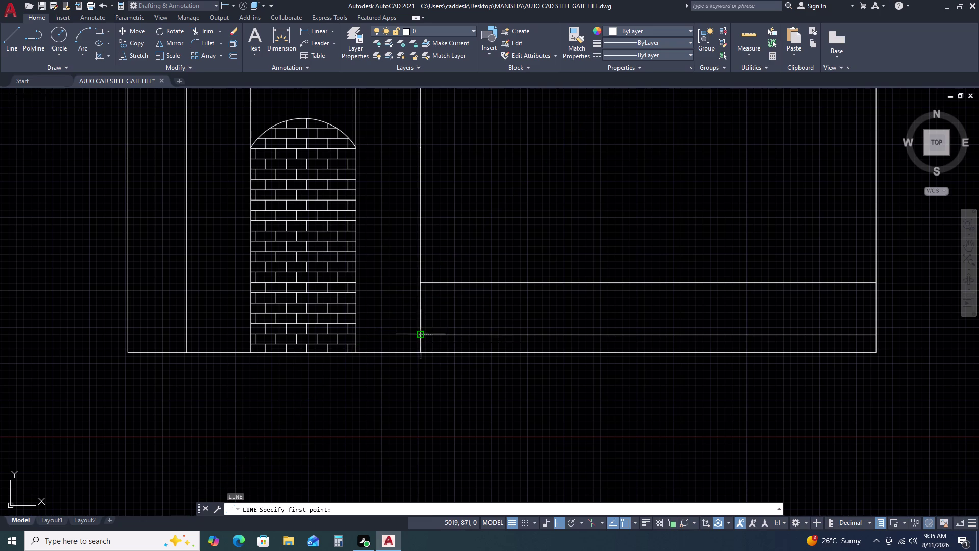
middle_drag(405, 114, 425, 250)
scroll(down, 3)
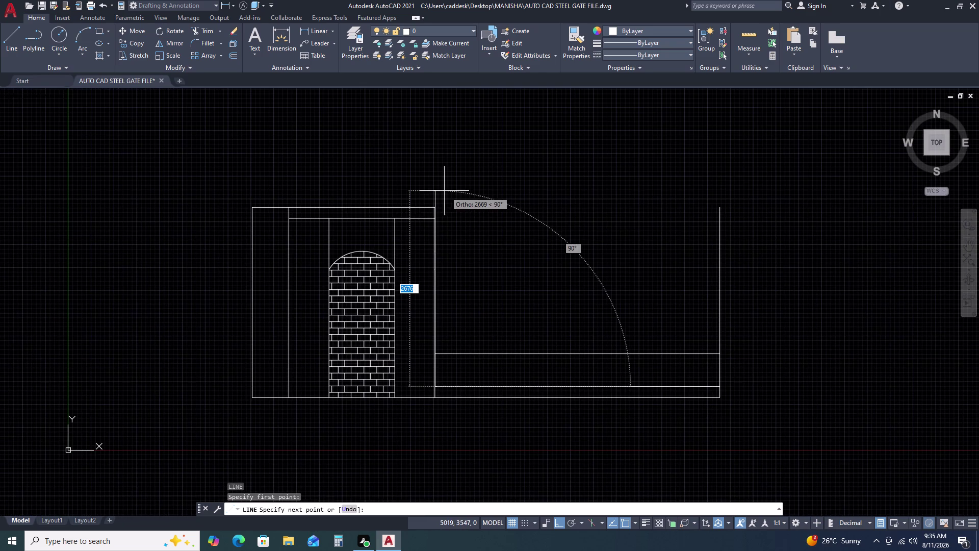
scroll(up, 3)
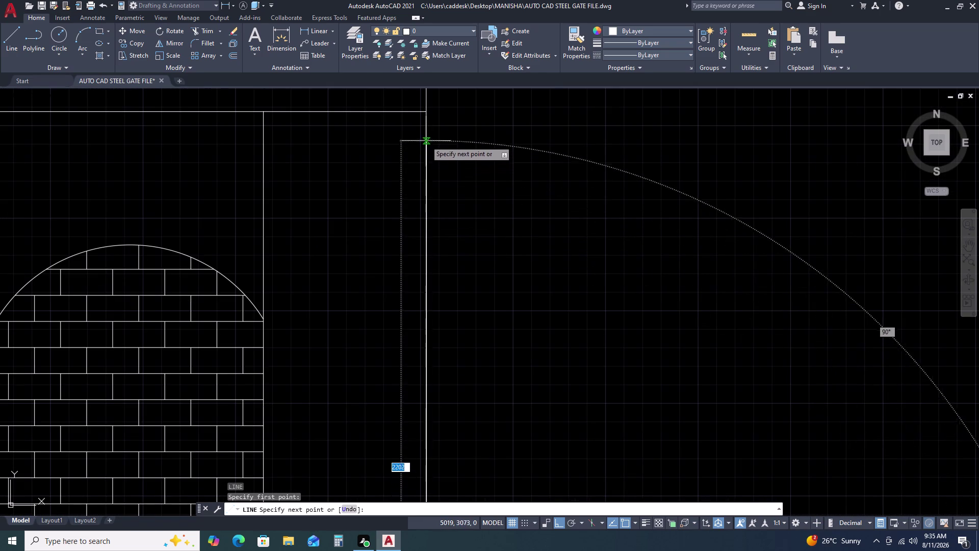
middle_drag(428, 107, 437, 231)
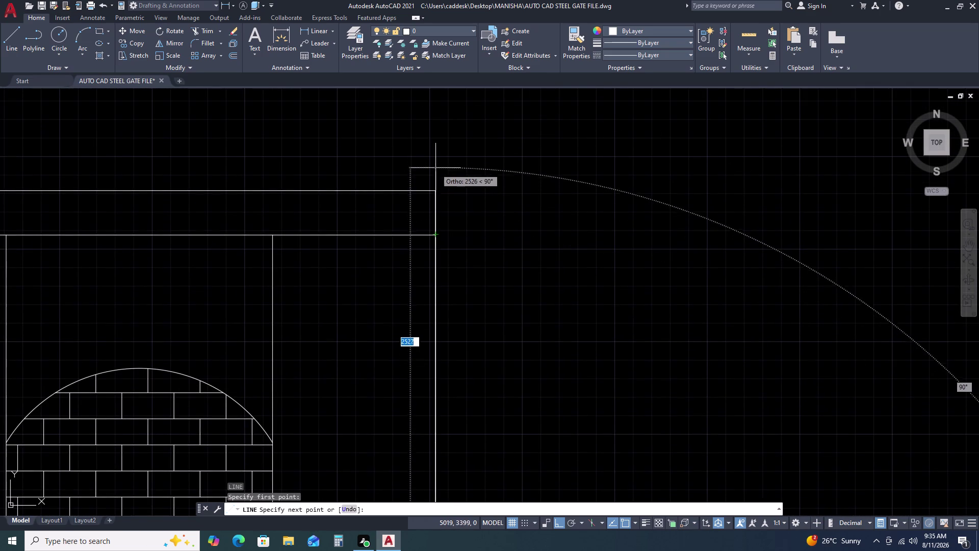
scroll(up, 3)
scroll(up, 3)
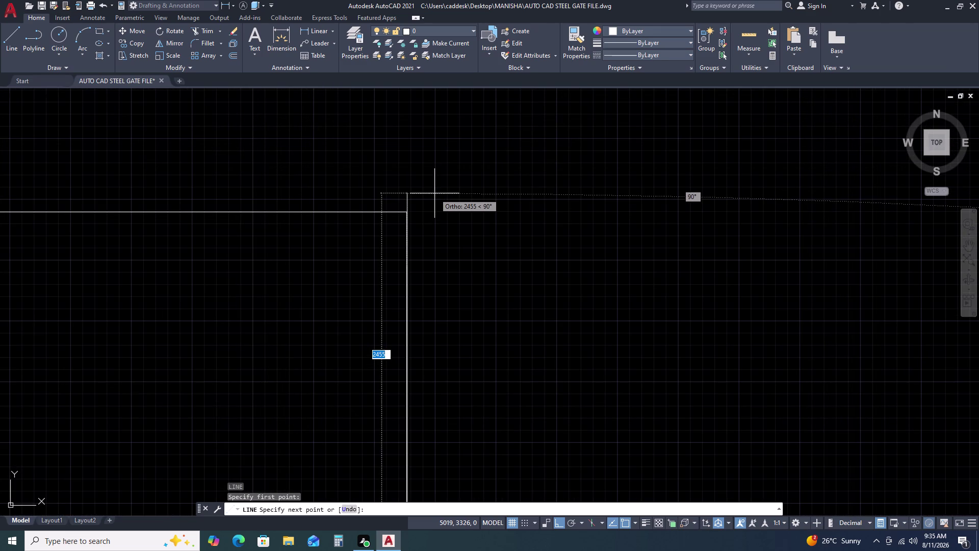
scroll(up, 3)
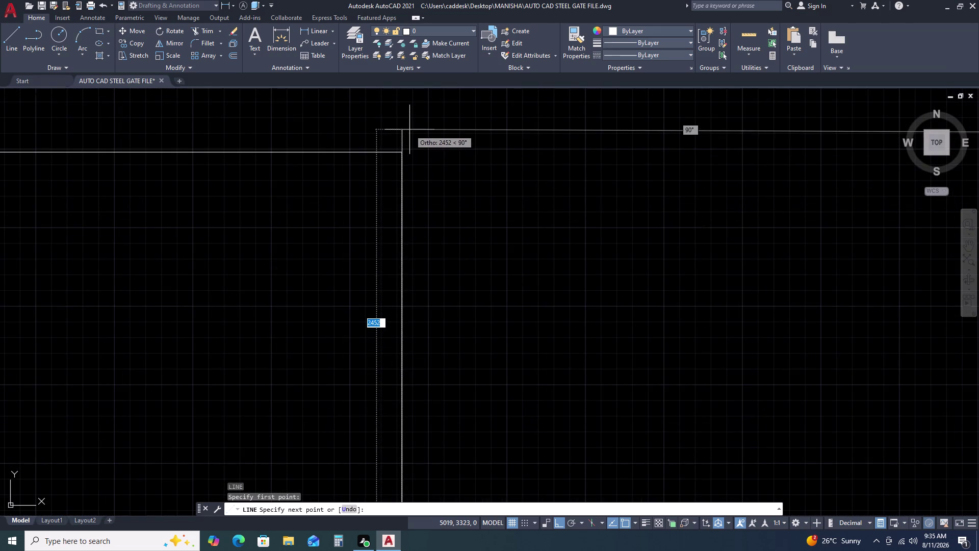
scroll(down, 3)
scroll(down, 3)
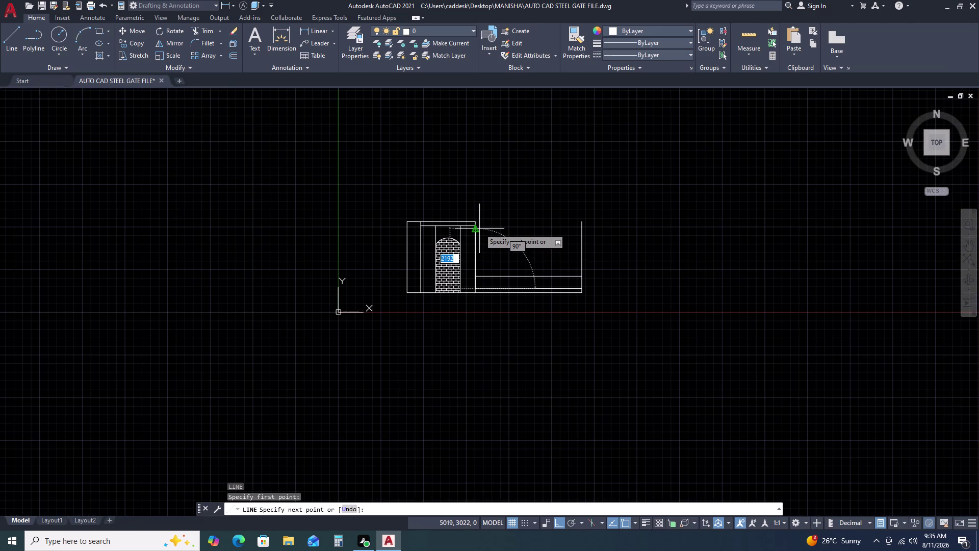
key(1)
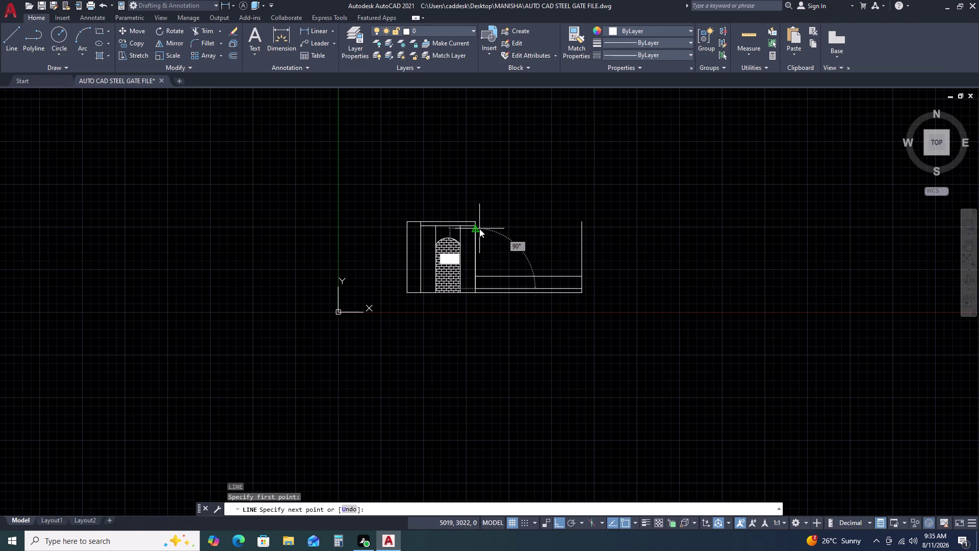
key(8)
key(5)
text(0)
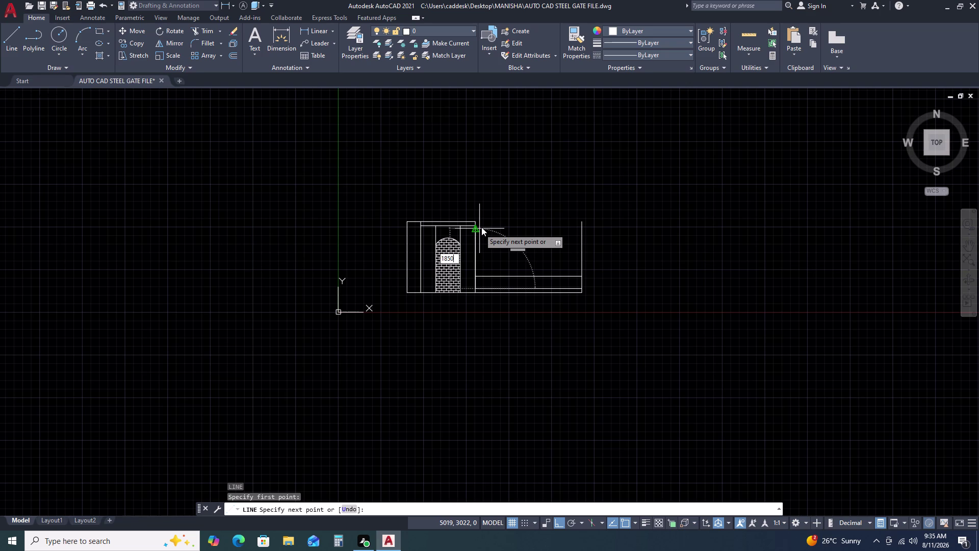
key(space)
Continue the line horizontally to the right post to form the frame top.
scroll(up, 3)
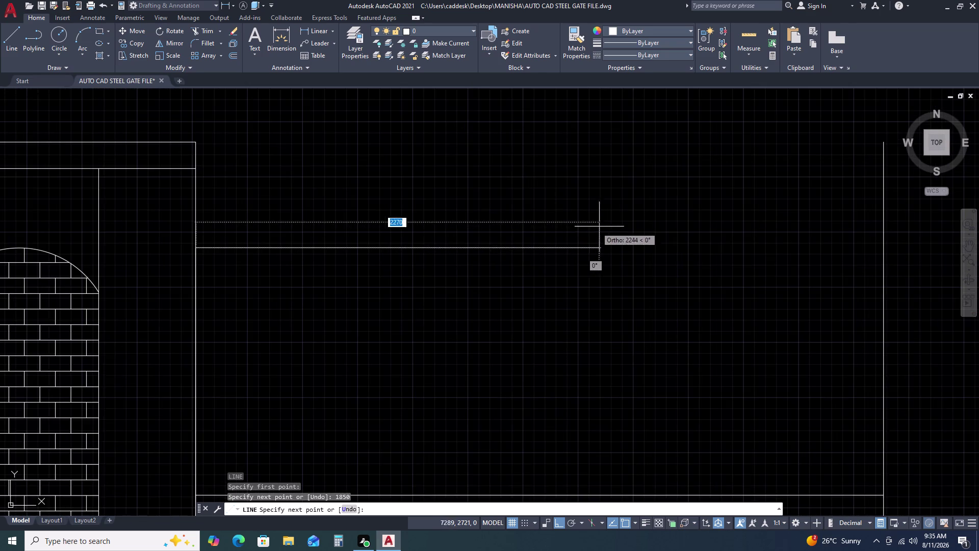
scroll(down, 3)
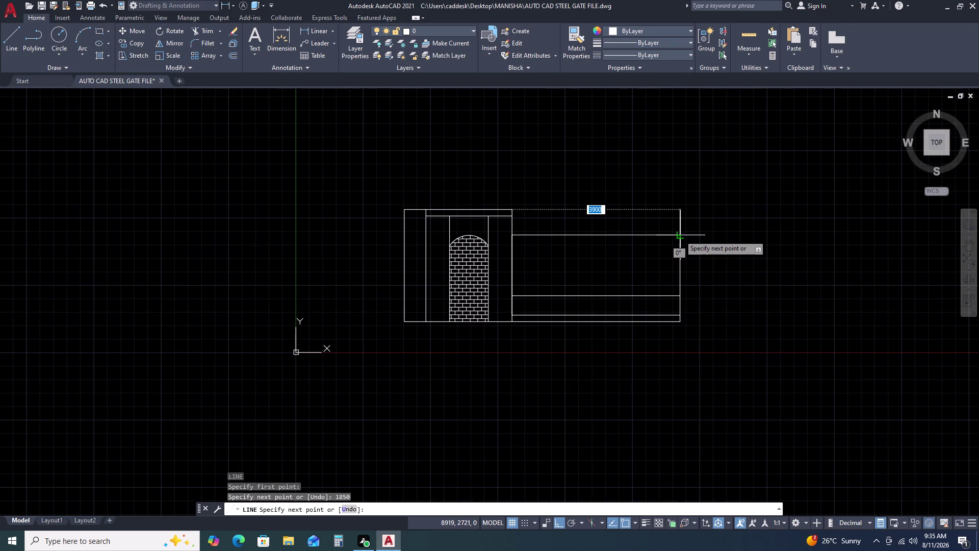
scroll(up, 3)
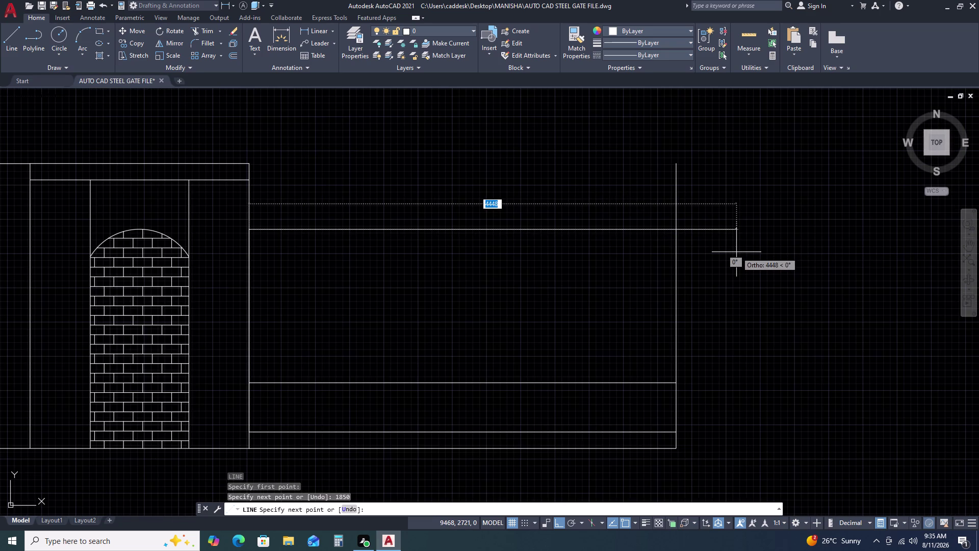
click(676, 229)
key(Escape)
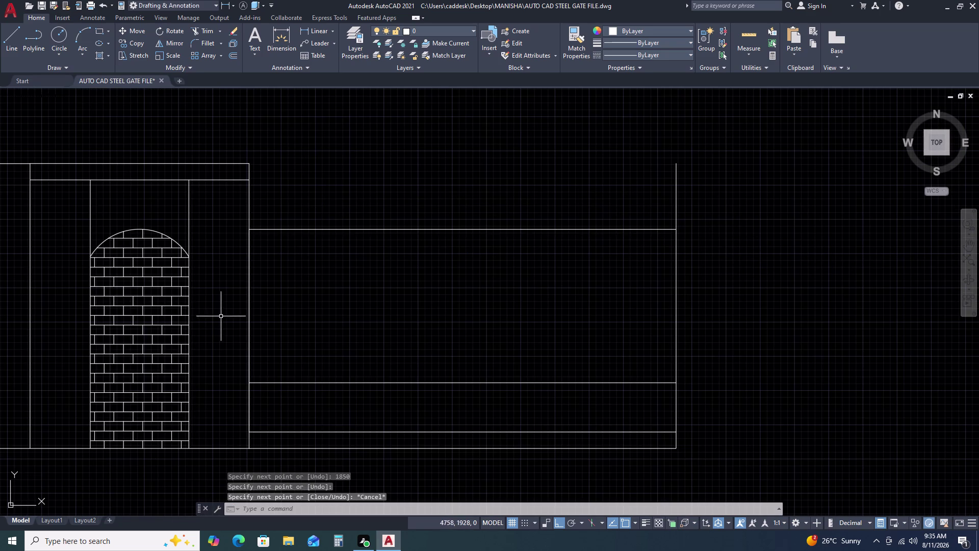
Delete the duplicate vertical lines at the gate panel's left edge.
click(249, 305)
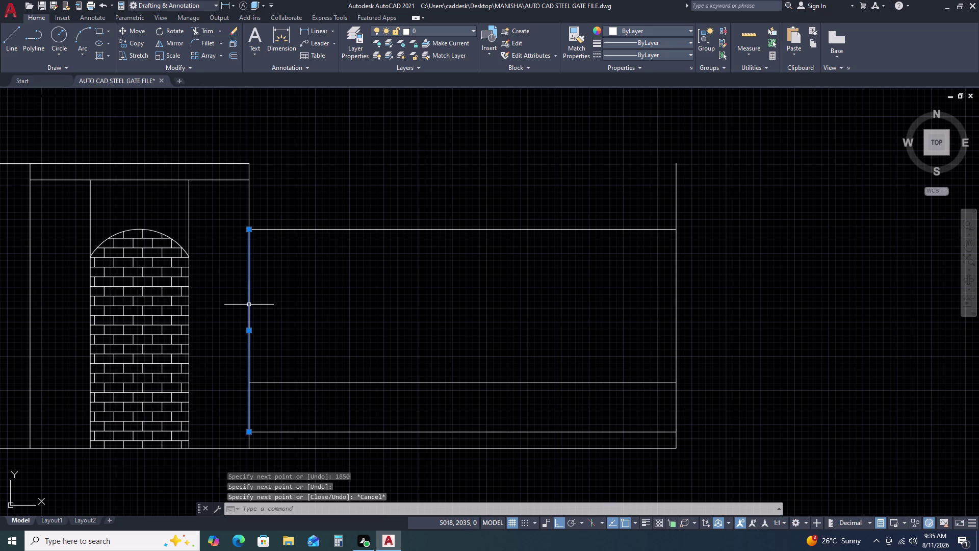
key(Delete)
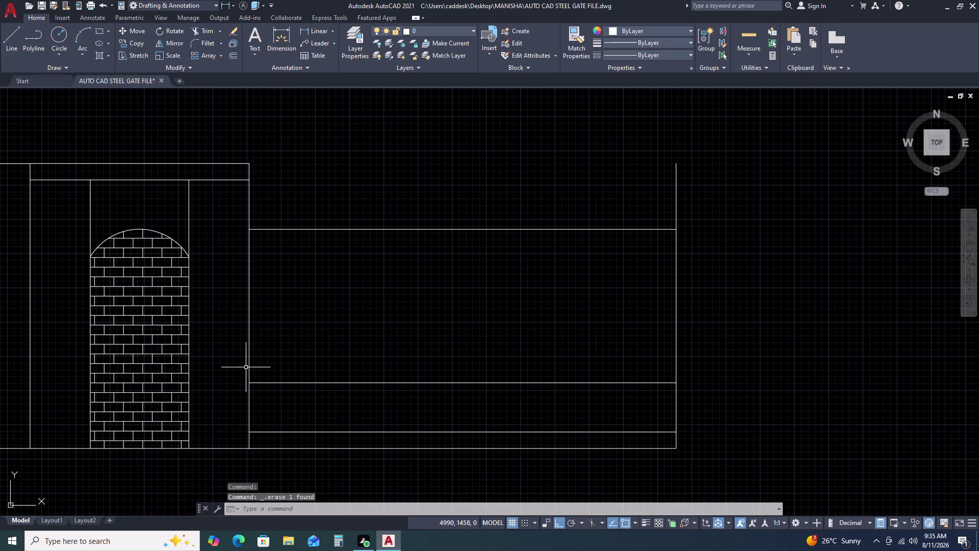
click(248, 367)
key(Delete)
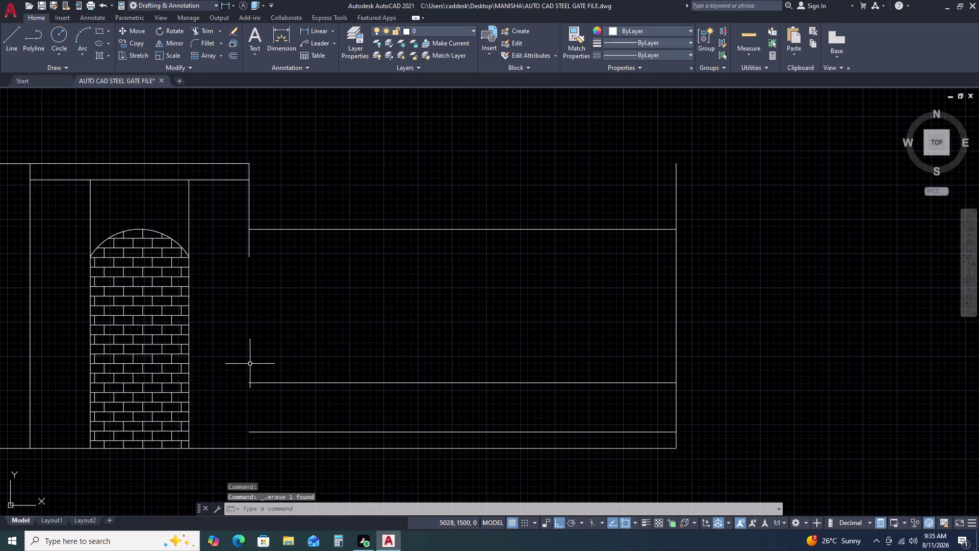
Extend the upper line ends, including the top rail, using fence selection.
key(e)
text(X)
key(space)
click(261, 201)
drag(234, 239, 230, 245)
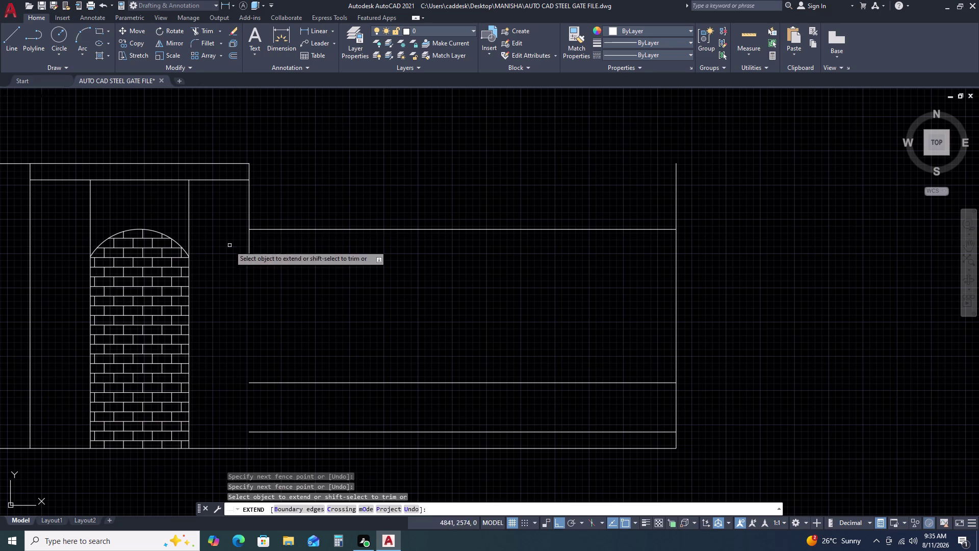
click(256, 214)
drag(239, 232, 238, 237)
click(235, 240)
click(259, 202)
click(236, 247)
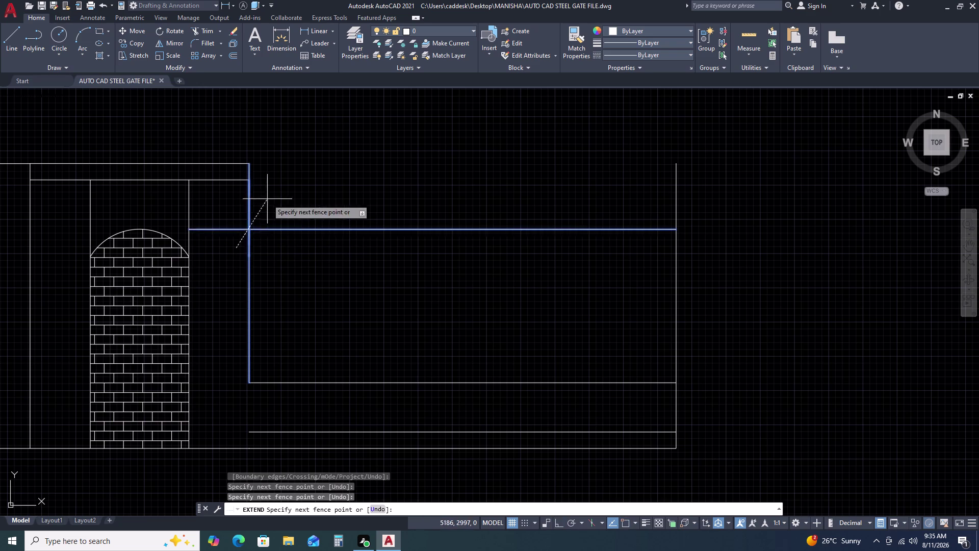
Extend the lower line ends back to the pillar with a fence.
click(268, 199)
click(259, 294)
click(234, 364)
drag(270, 325, 258, 339)
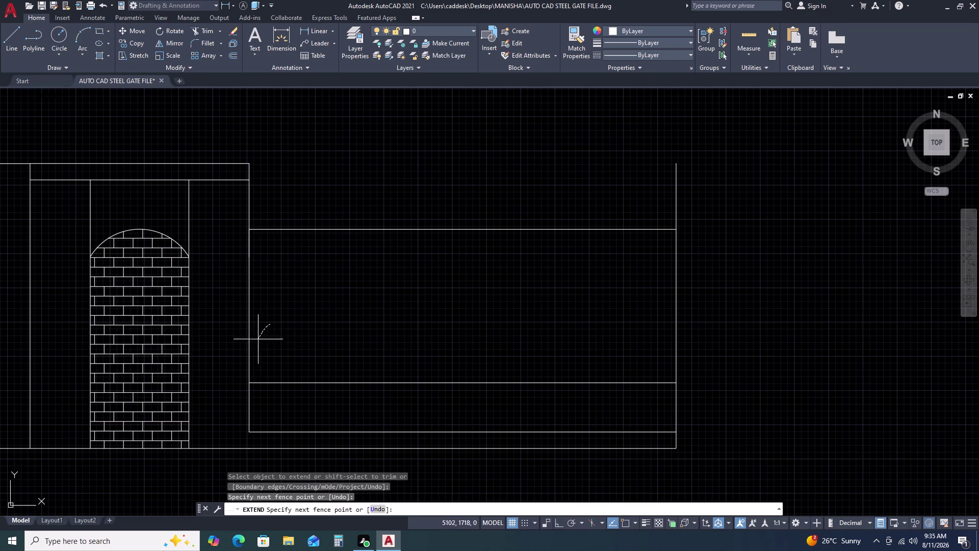
drag(258, 339, 239, 392)
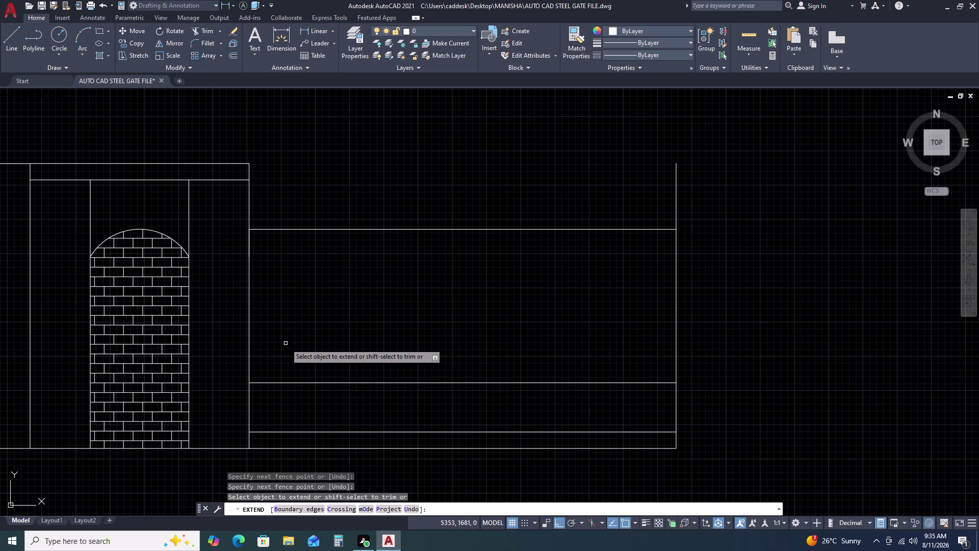
key(Escape)
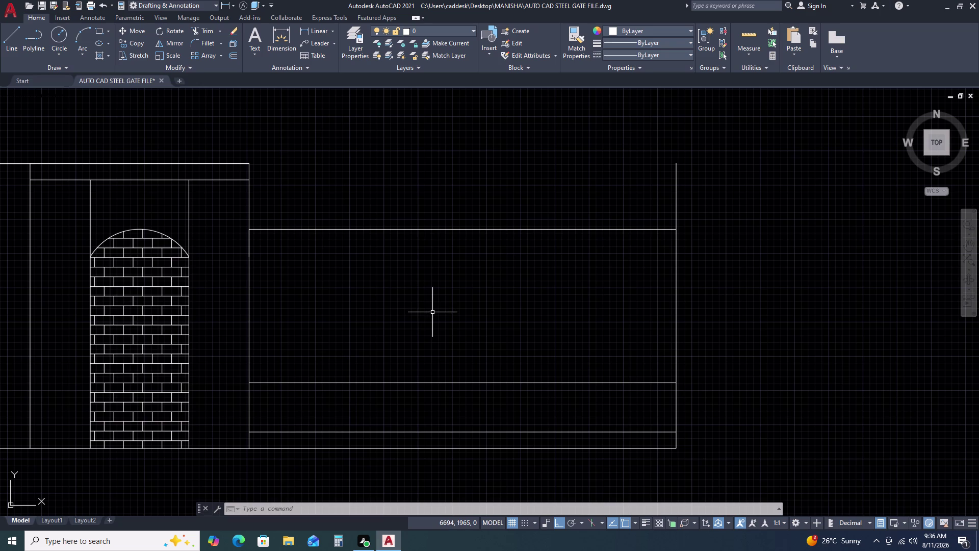
scroll(down, 3)
scroll(up, 3)
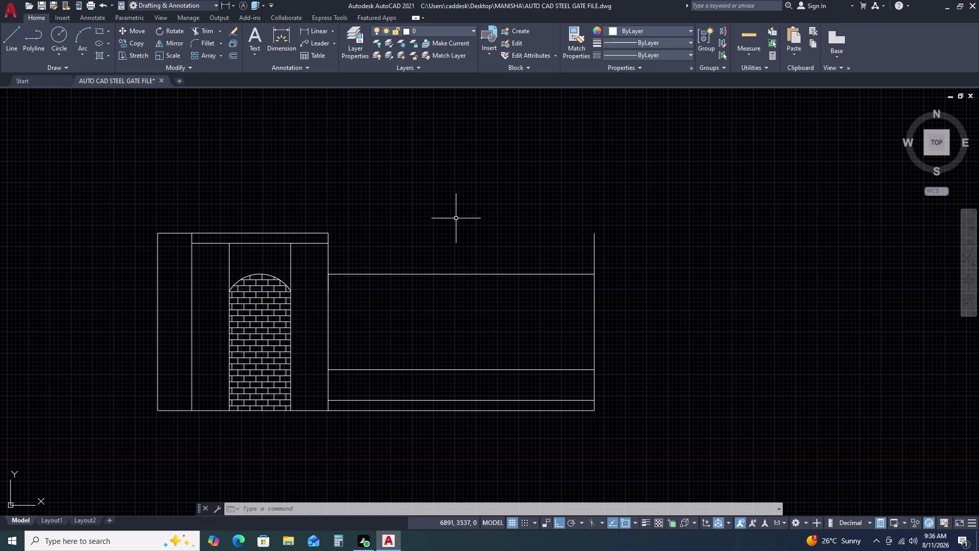
Offset the gate panel's top rail 80 units downward.
click(438, 273)
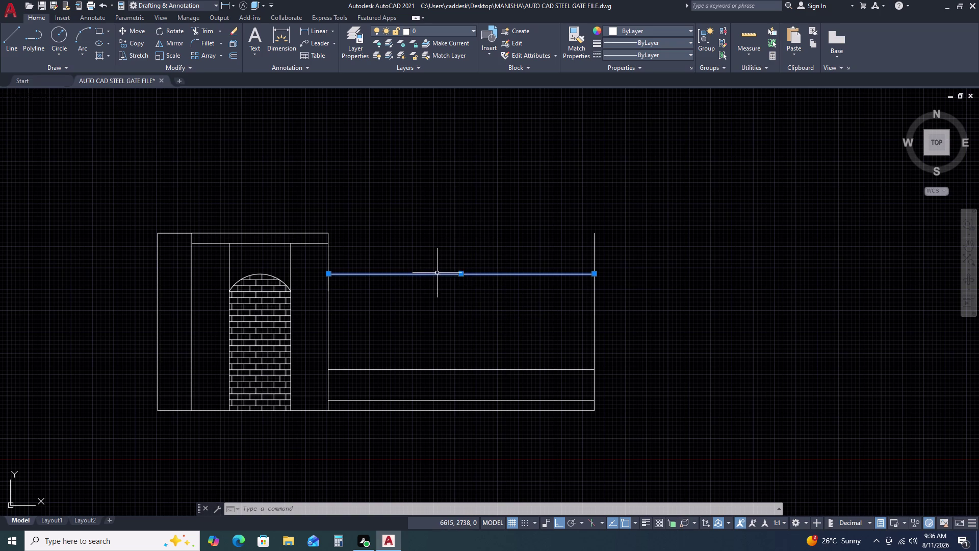
key(o)
key(space)
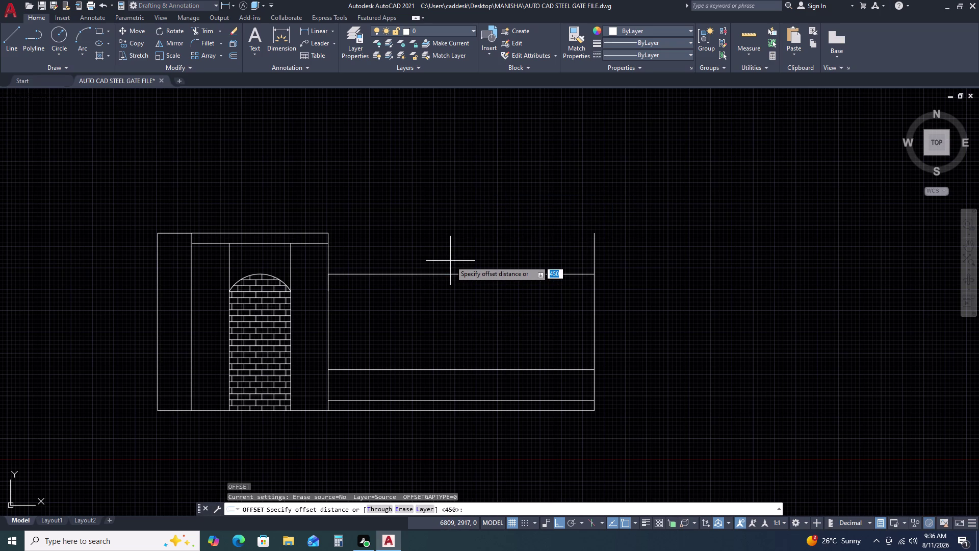
text(80)
key(space)
click(481, 333)
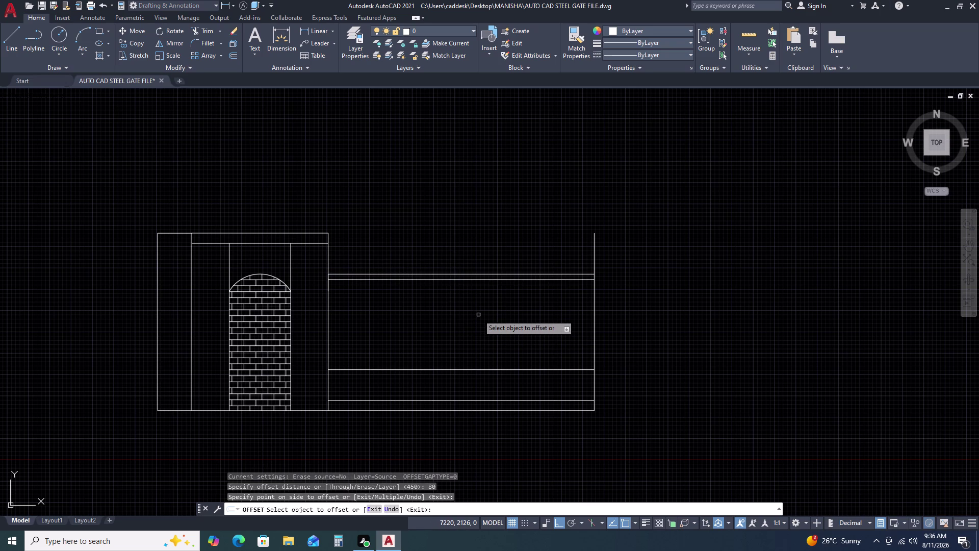
key(Escape)
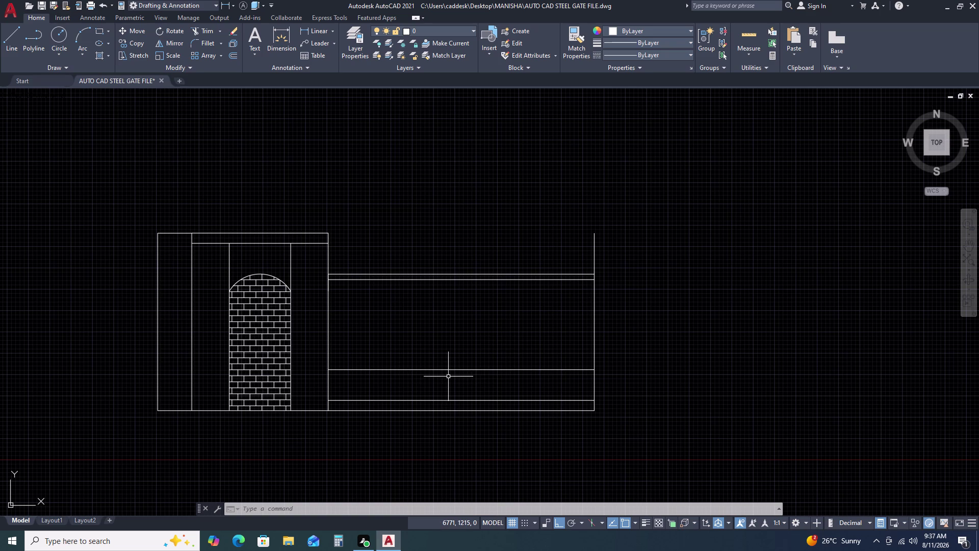
Draw a 600-unit upright from the lower rail, then a line across to the right post.
text(L)
key(space)
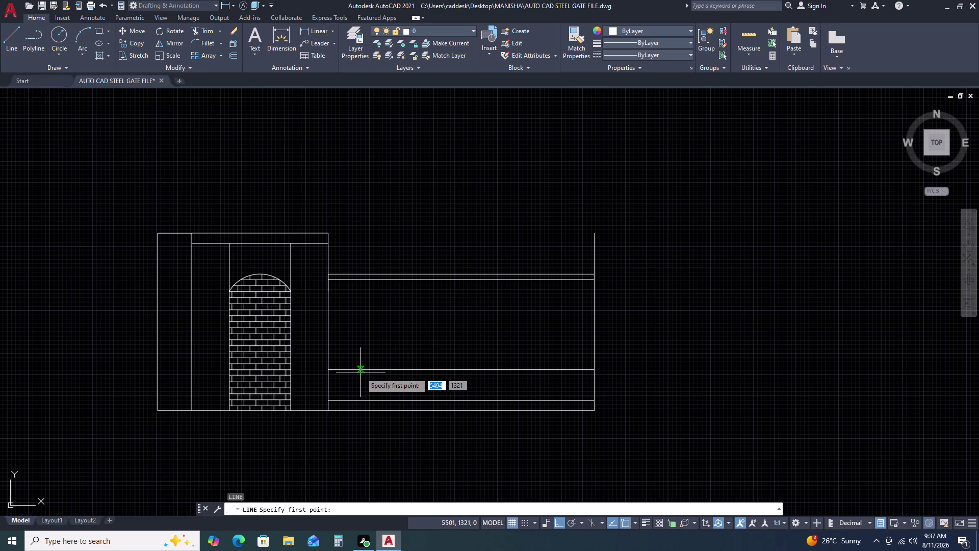
click(357, 373)
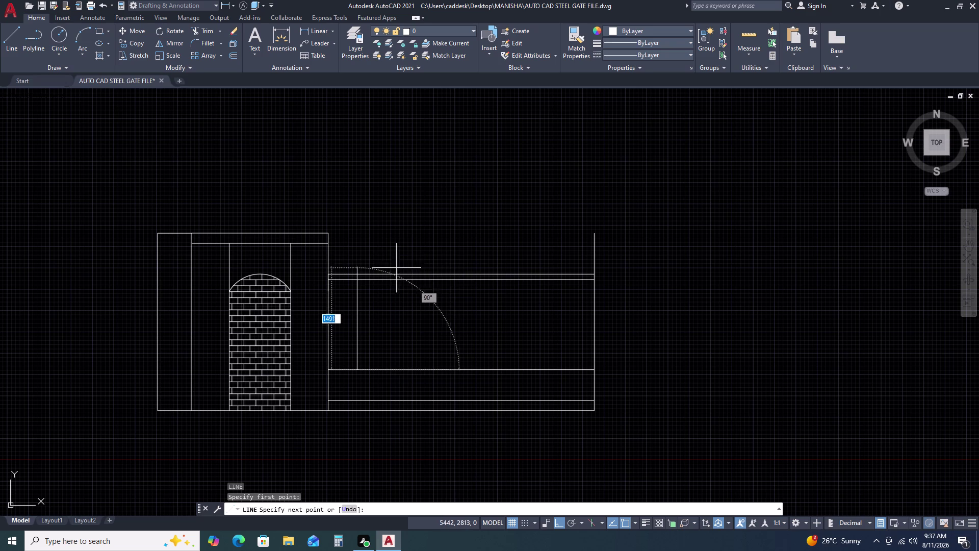
scroll(up, 3)
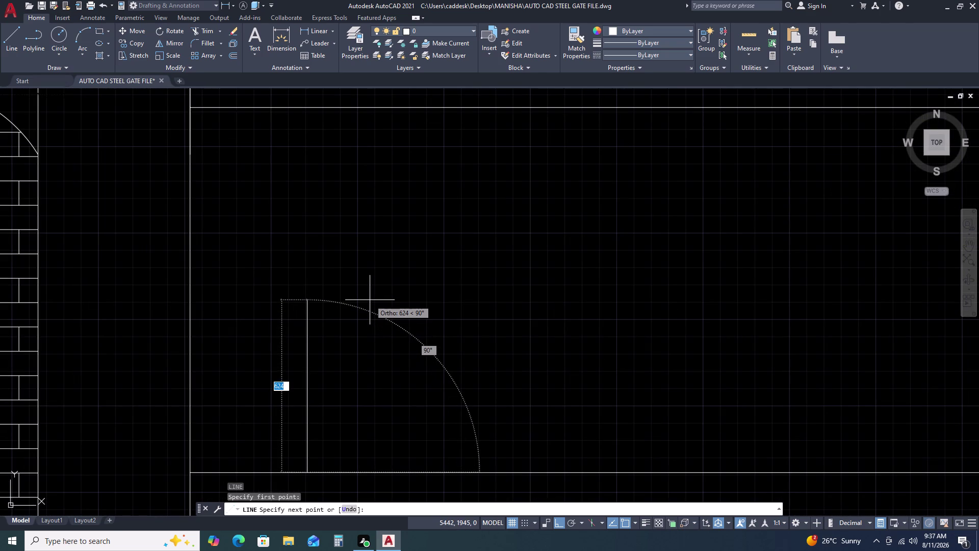
key(6)
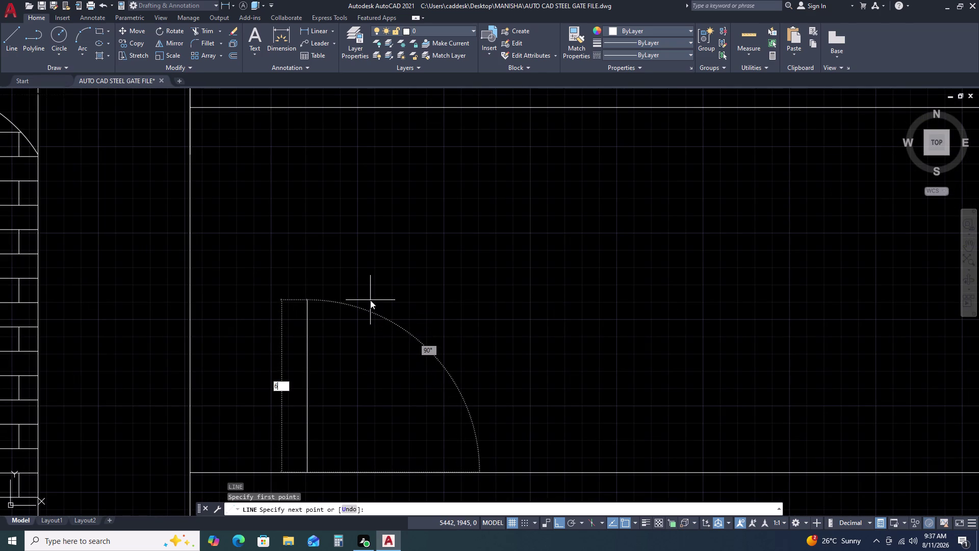
text(00)
key(space)
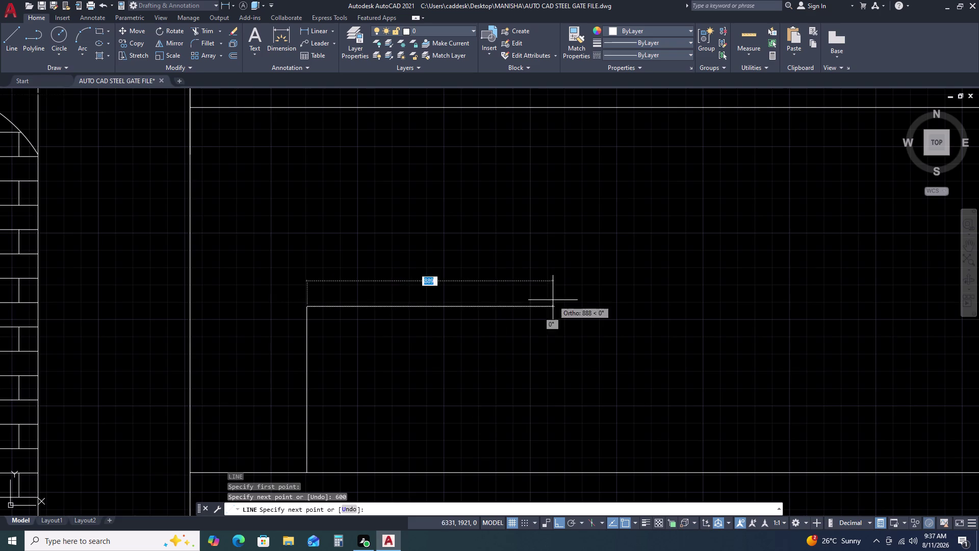
scroll(down, 3)
scroll(up, 3)
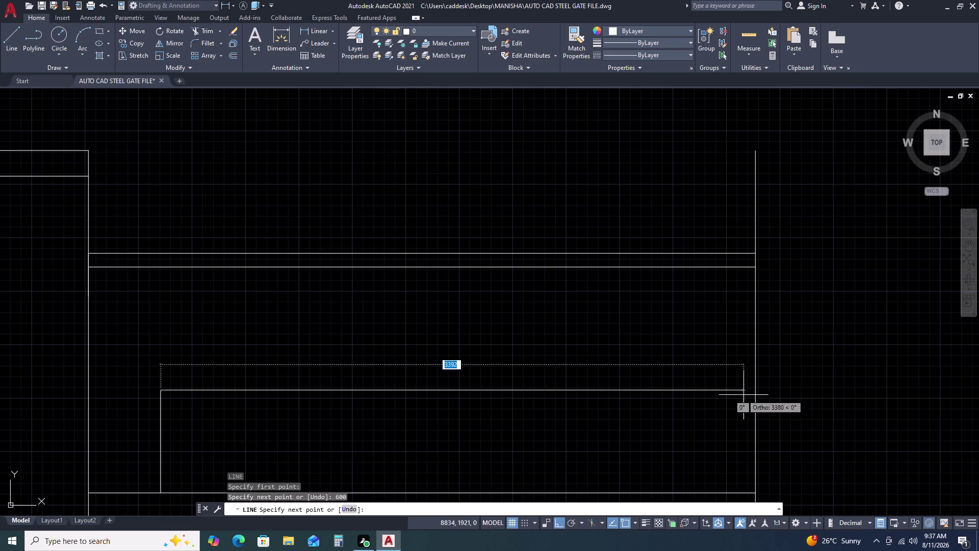
double_click(757, 393)
key(Escape)
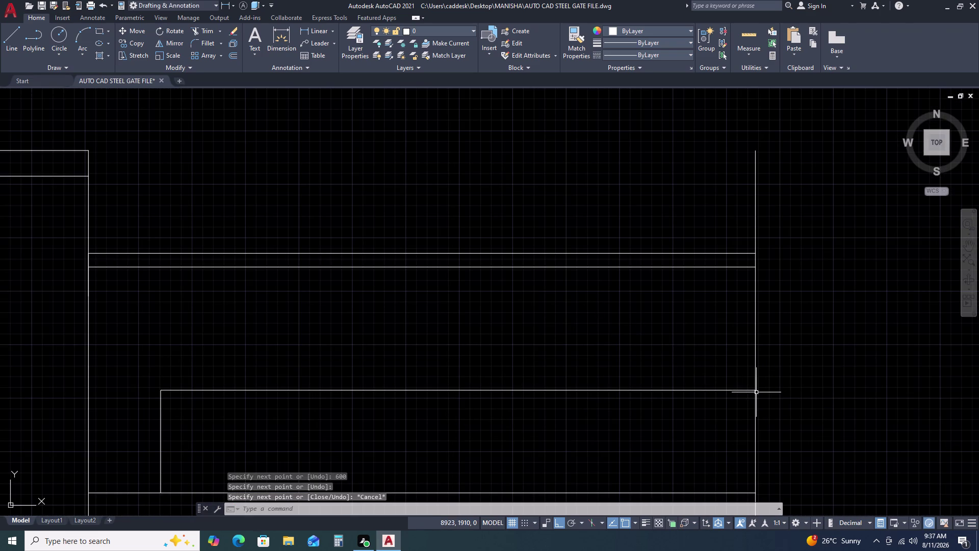
Offset the inner frame's top line 250 units upward.
click(655, 379)
click(634, 394)
text(O)
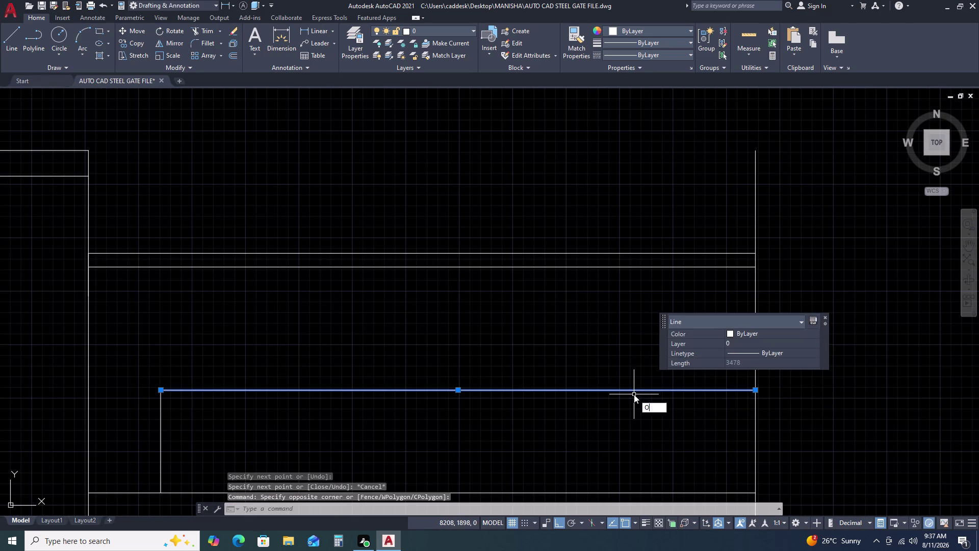
key(space)
text(25)
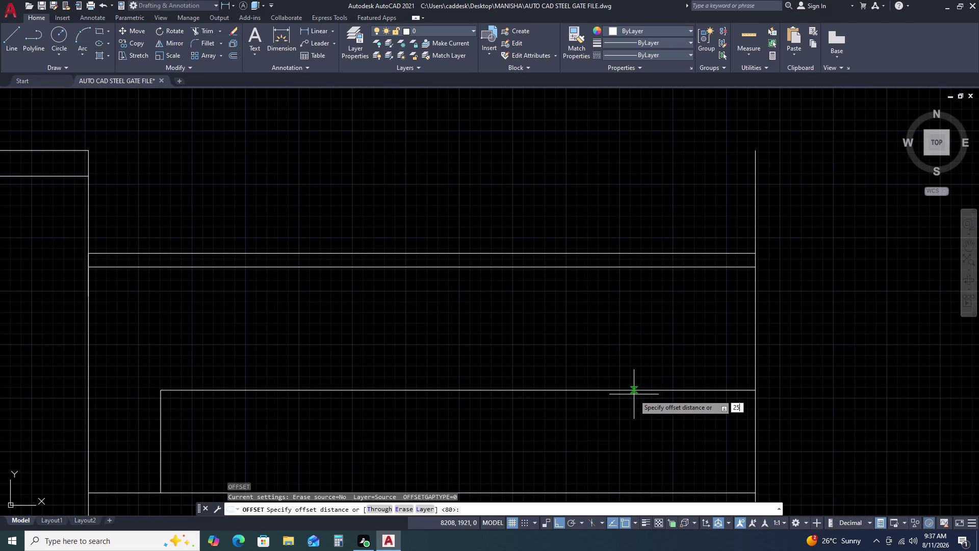
text(0)
key(space)
click(654, 359)
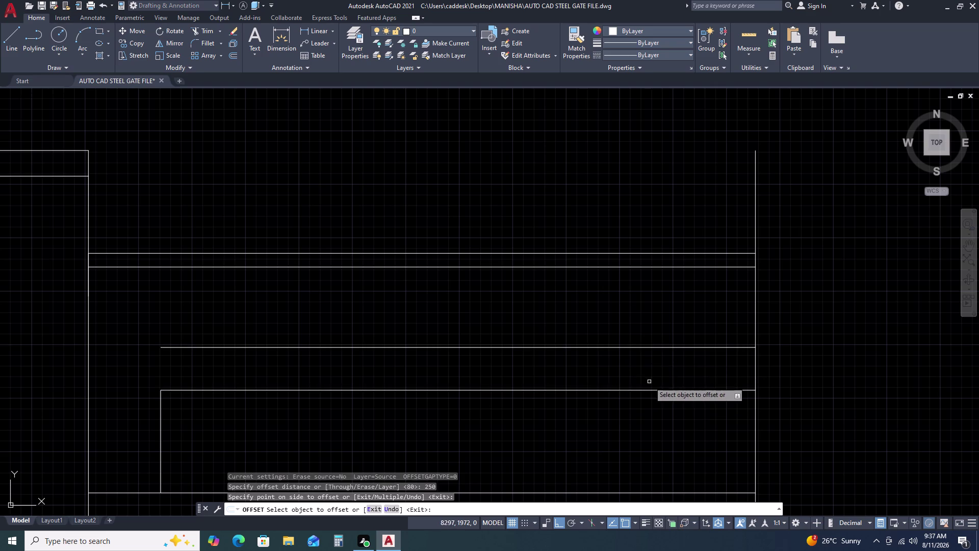
key(Escape)
Clear a stray selection and extend the new 250-offset rail to its boundary.
scroll(down, 3)
scroll(up, 3)
scroll(up, 3)
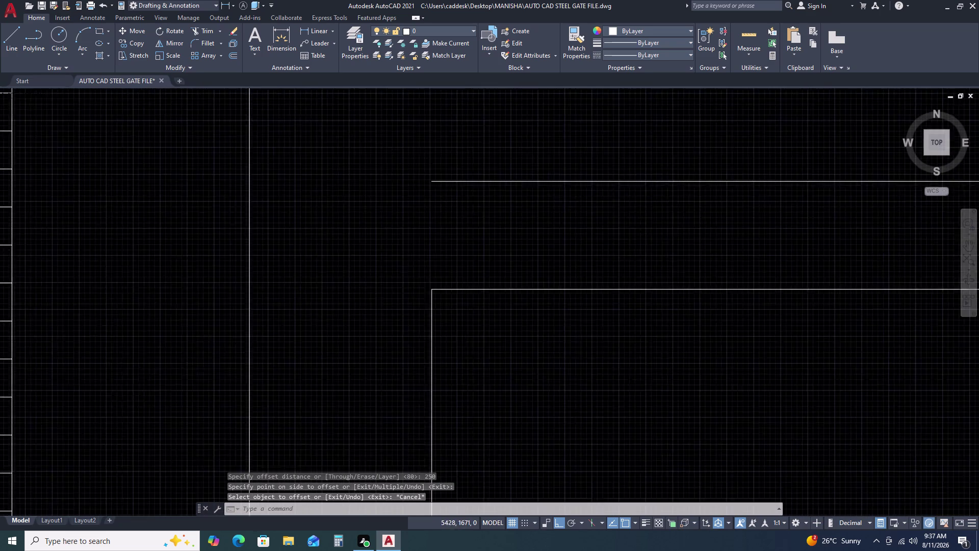
click(454, 371)
click(389, 415)
key(Delete)
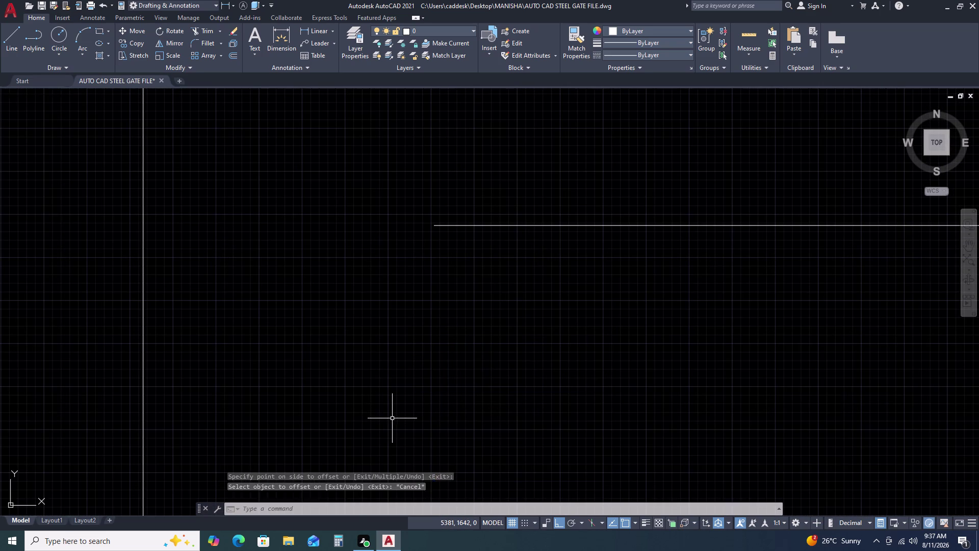
text(EX)
key(space)
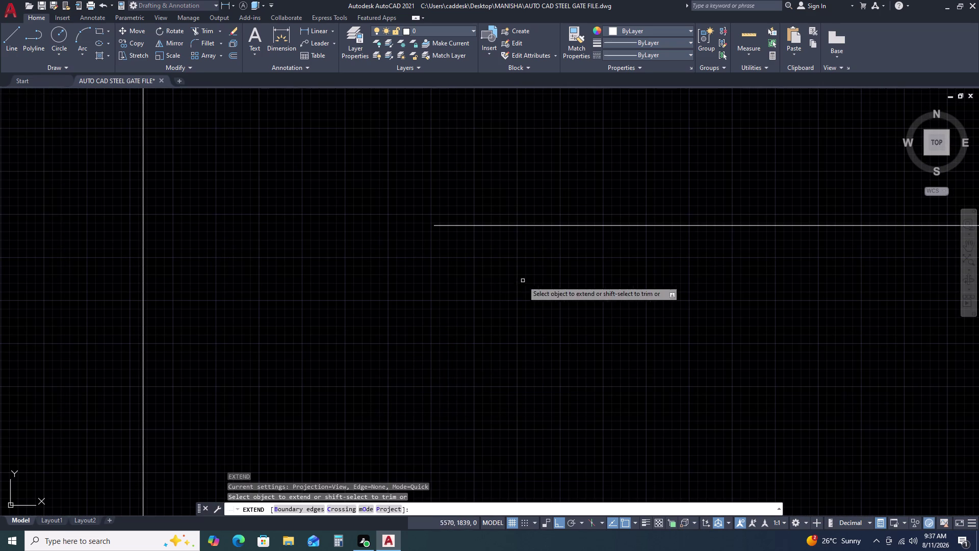
click(570, 211)
click(518, 289)
key(Escape)
scroll(down, 3)
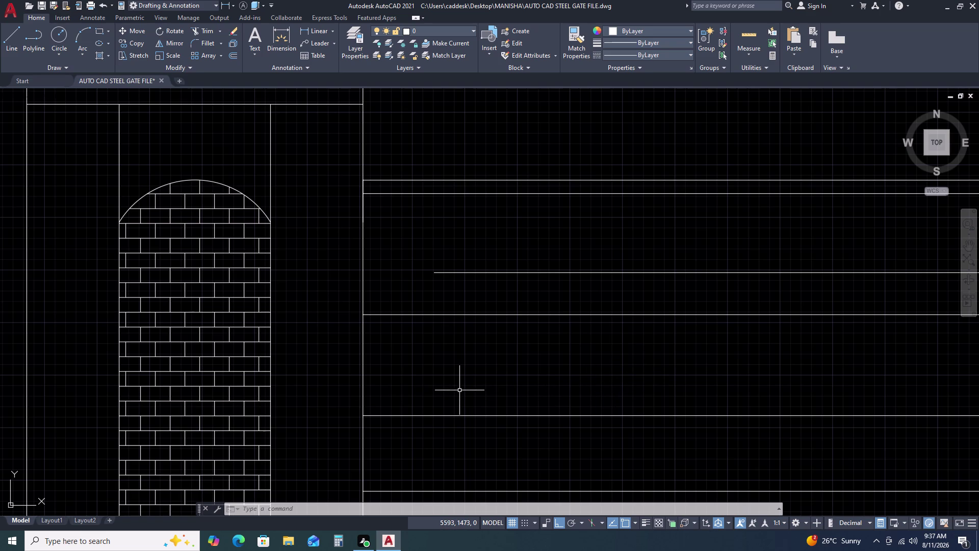
Draw a vertical line down from the inner frame's corner.
scroll(up, 3)
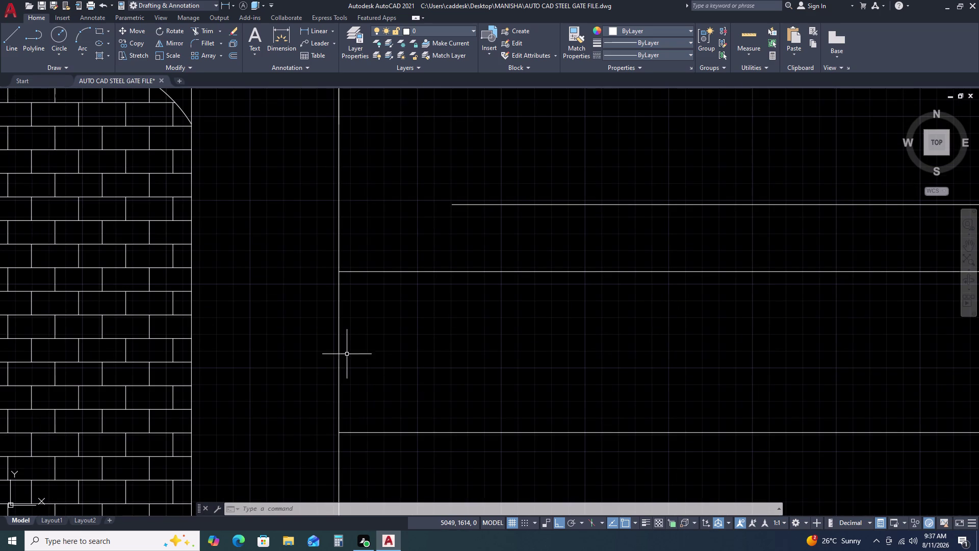
text(L)
key(space)
click(339, 271)
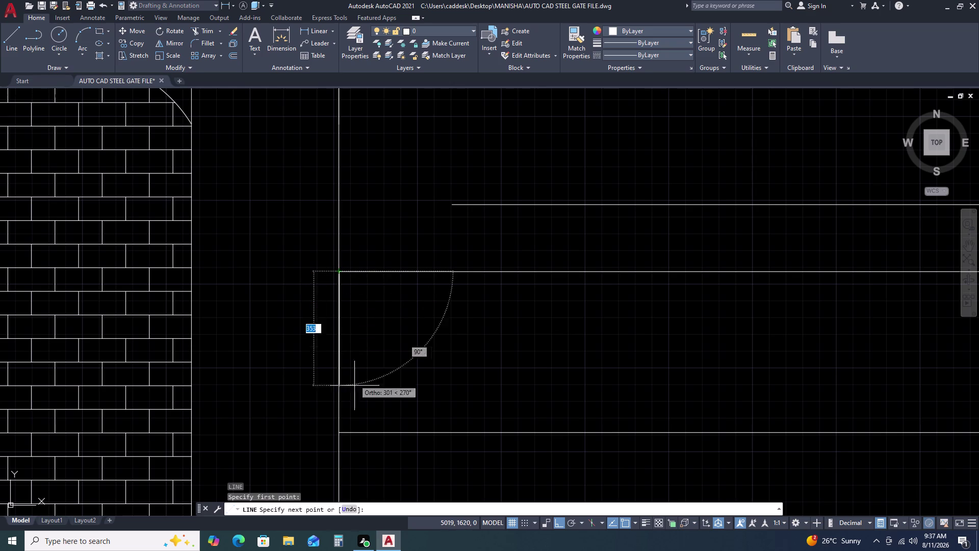
click(340, 436)
key(Escape)
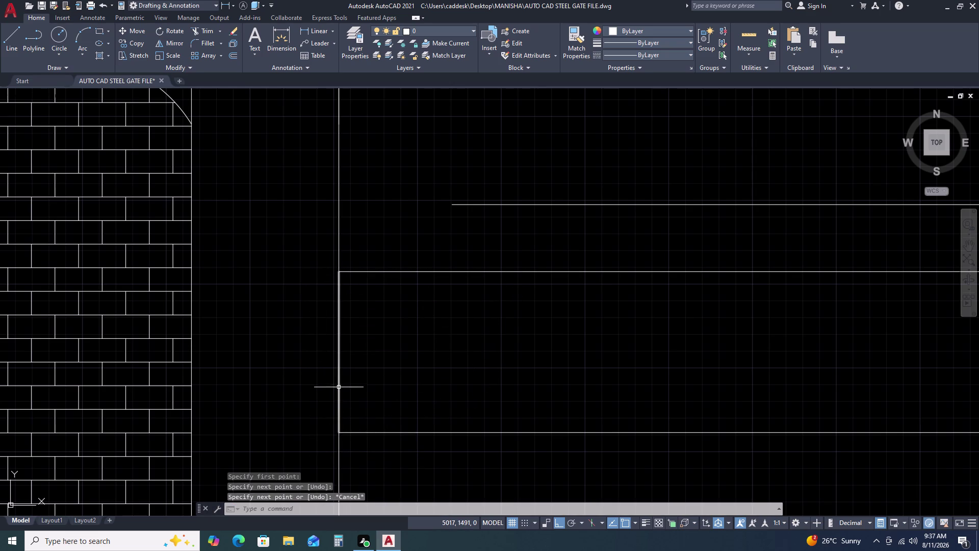
Offset the upright 20 units inward and select the new member for copying.
click(339, 386)
text(O)
key(space)
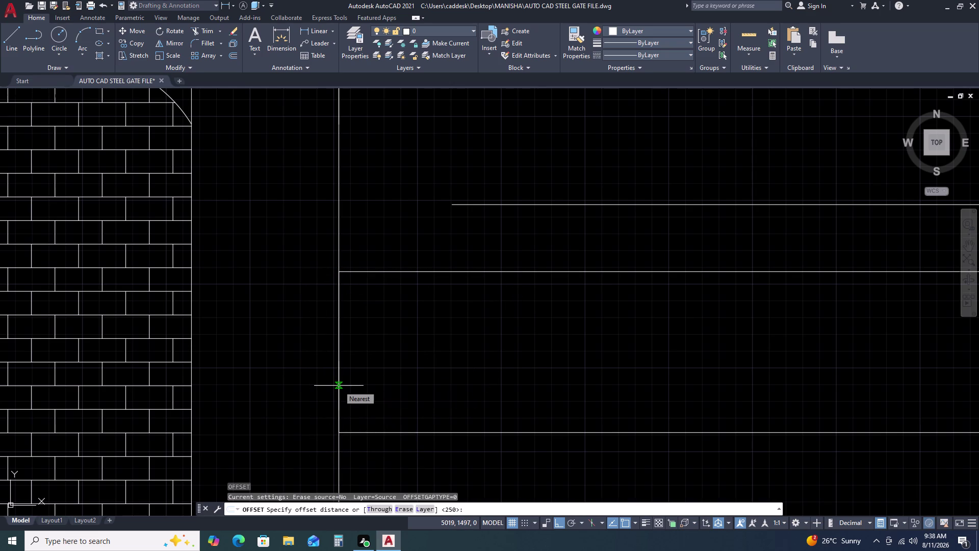
key(2)
key(0)
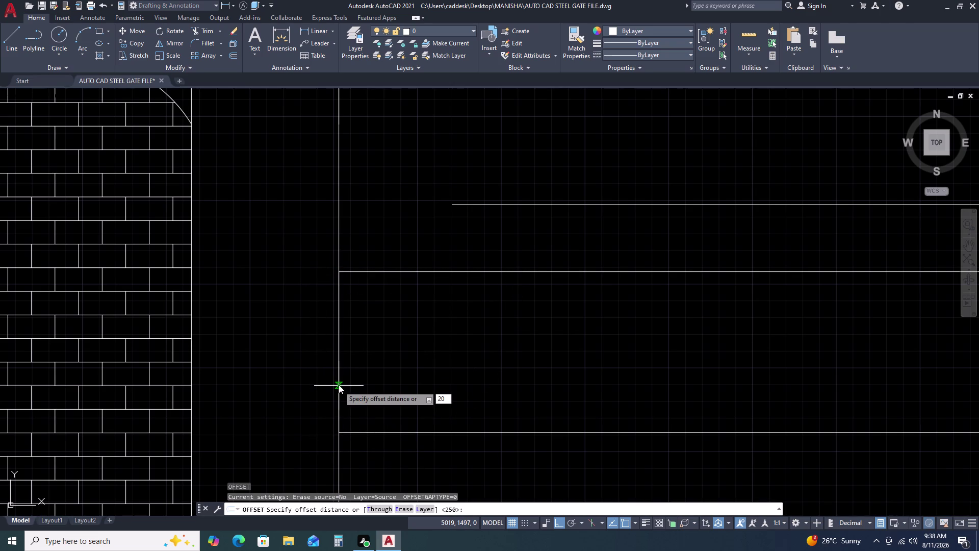
key(space)
click(410, 365)
key(Escape)
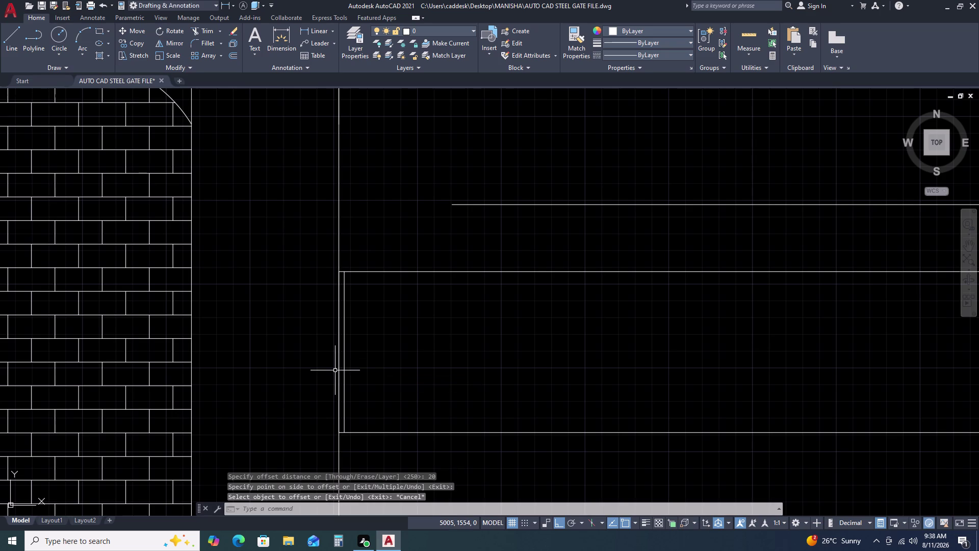
click(345, 360)
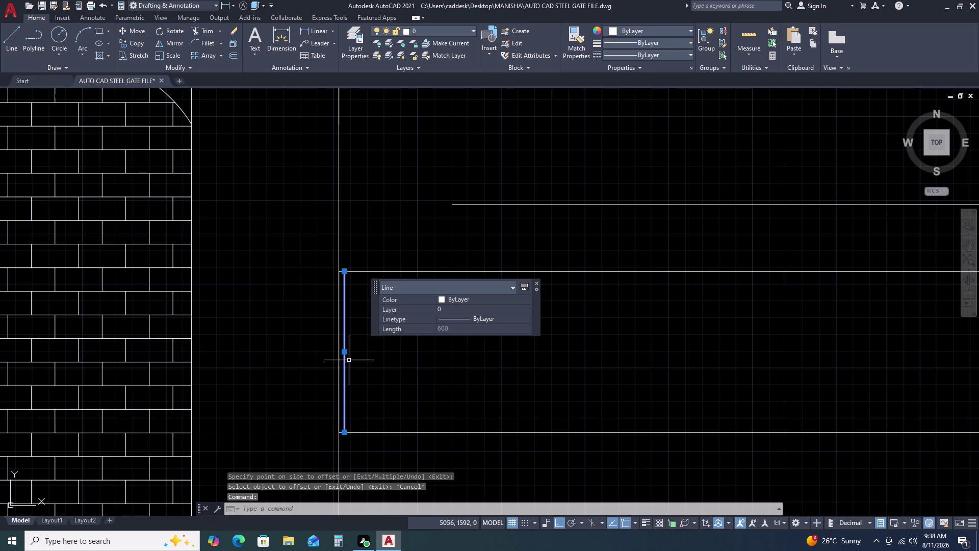
text(CO)
key(space)
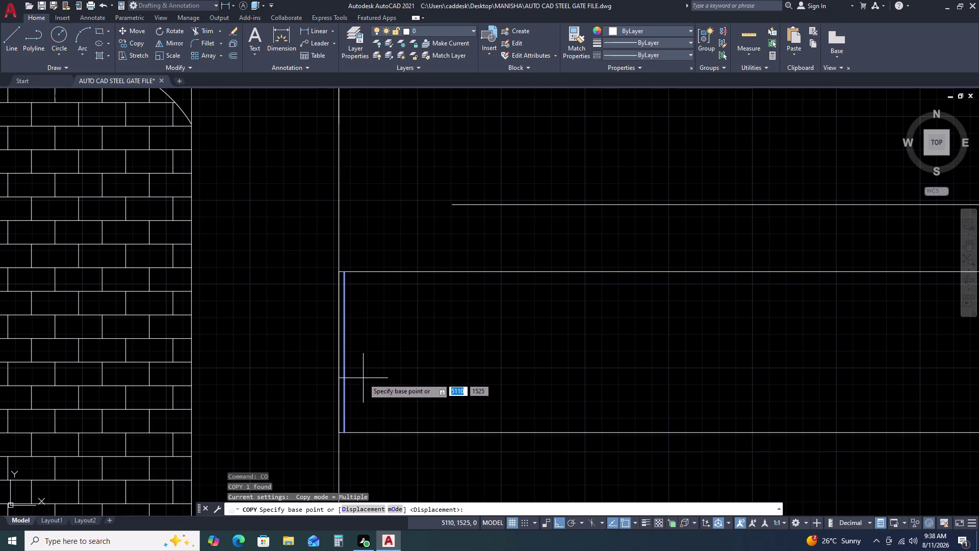
Draw the central vertical bar from the bottom frame line up to the top rail.
key(Escape)
scroll(down, 3)
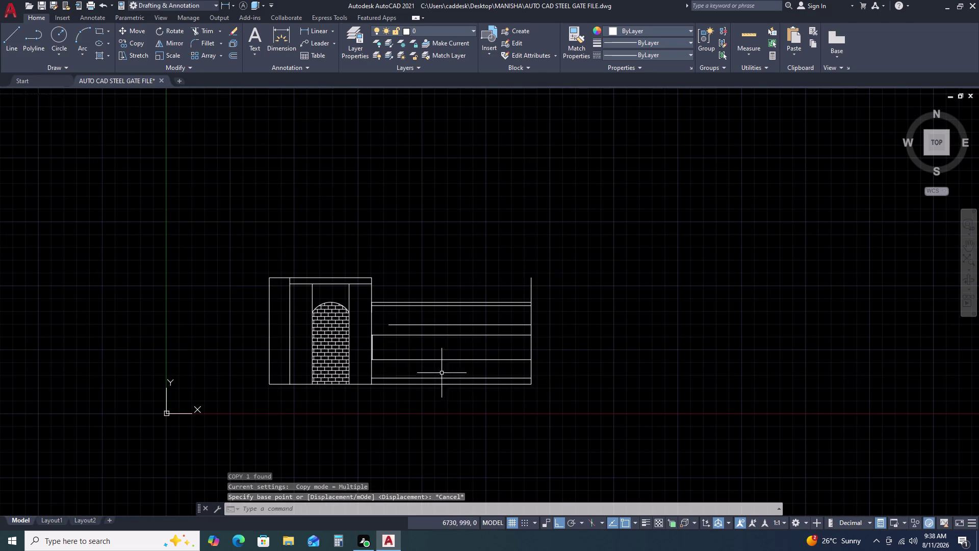
text(L)
key(space)
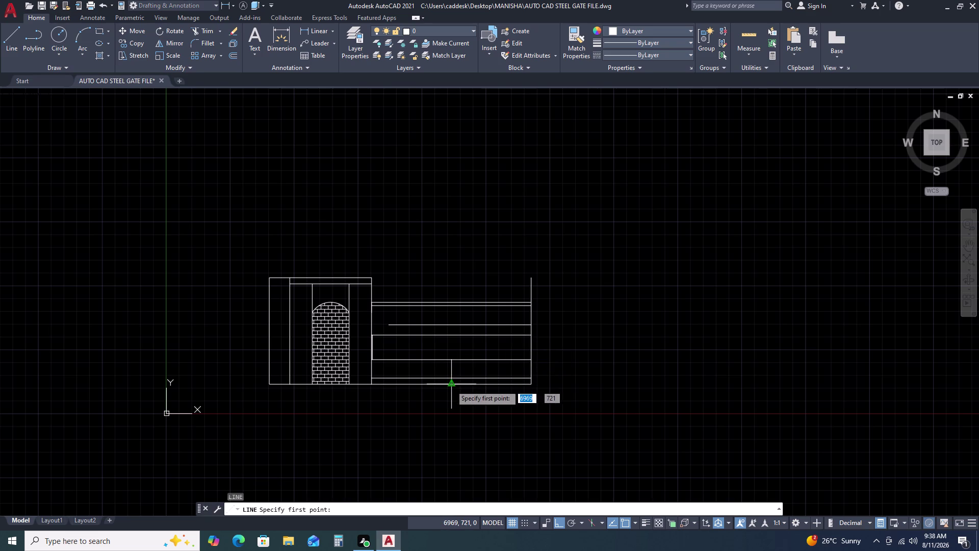
click(451, 385)
scroll(up, 3)
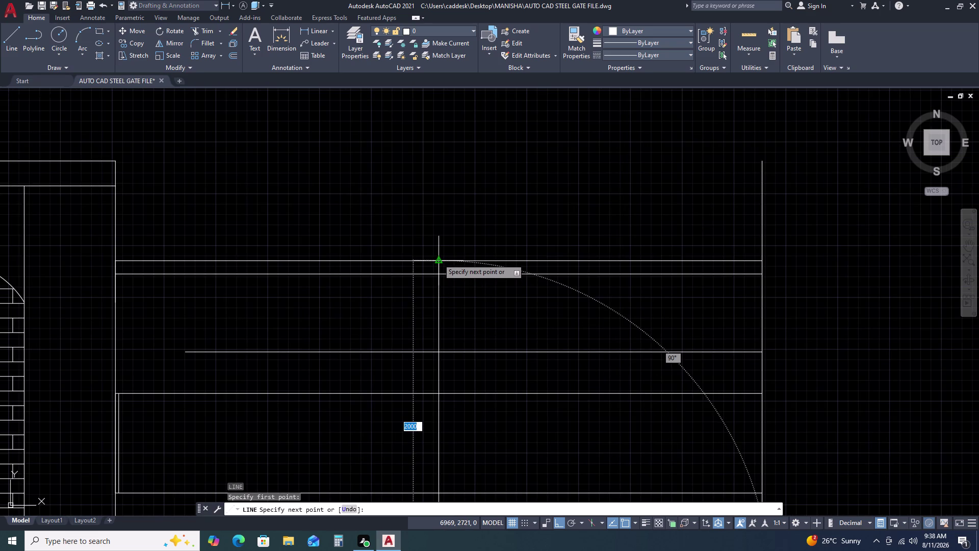
click(439, 259)
key(Escape)
scroll(down, 3)
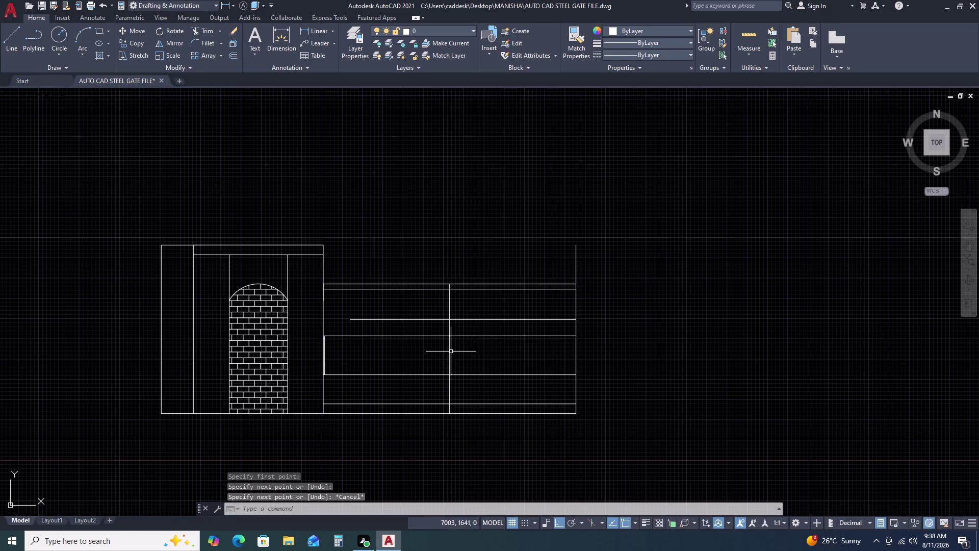
Offset the central bar 80 units to both sides.
click(451, 350)
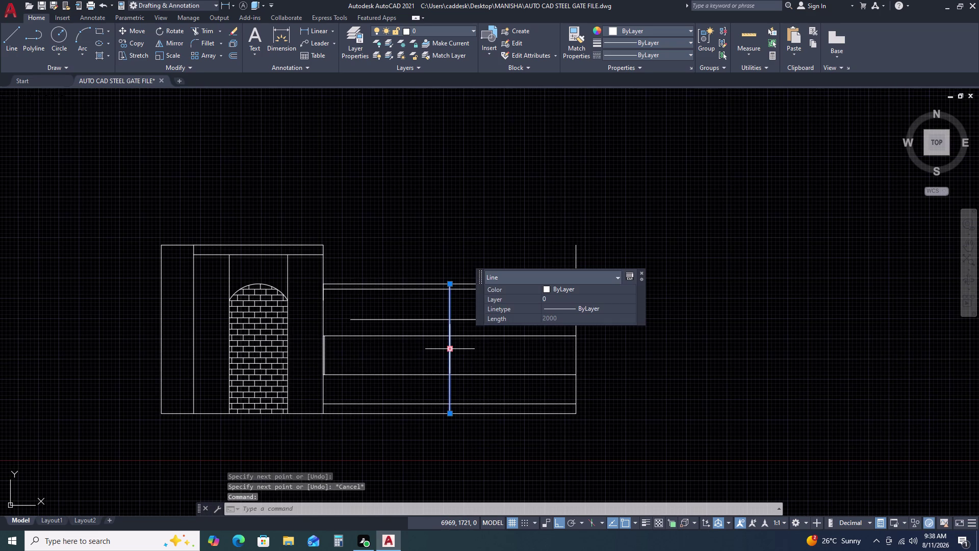
text(O)
key(space)
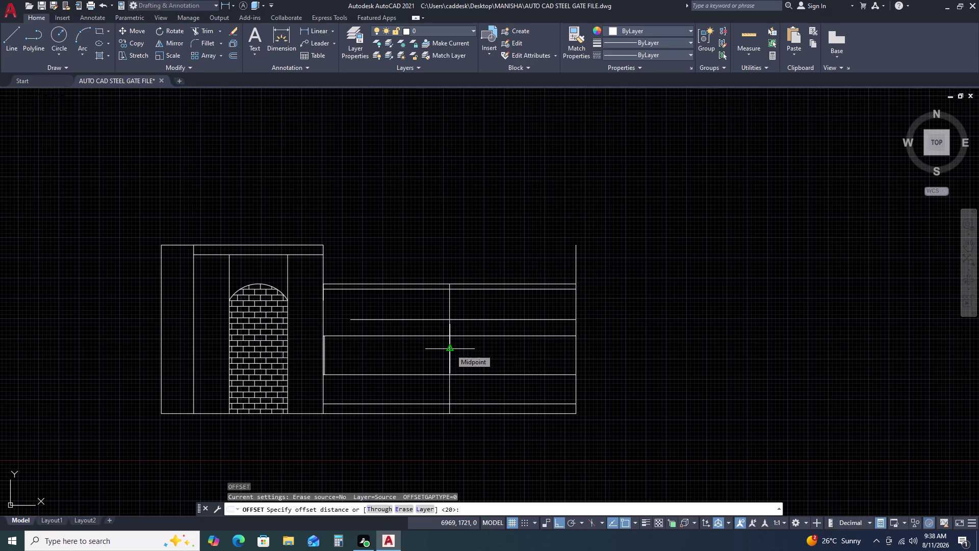
text(80)
key(space)
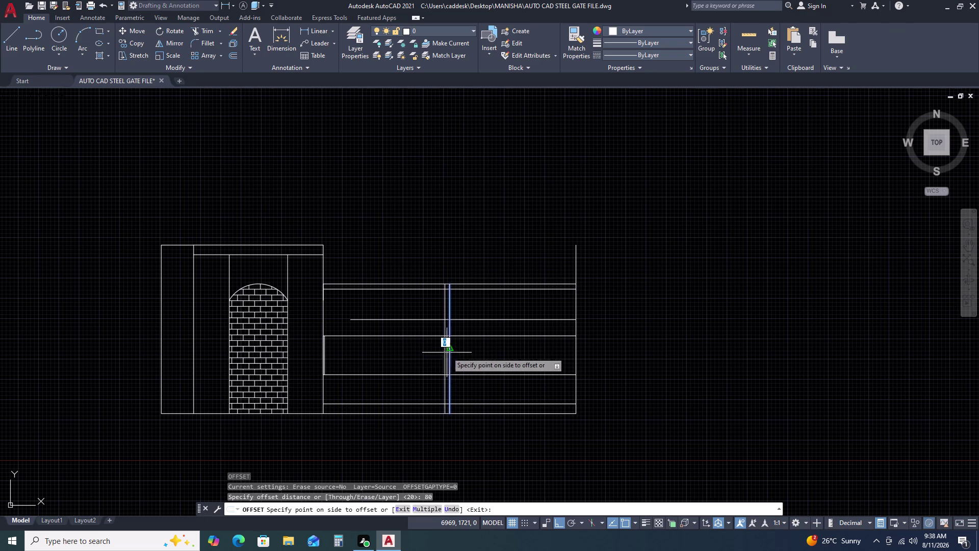
click(440, 361)
click(449, 356)
click(459, 357)
key(Escape)
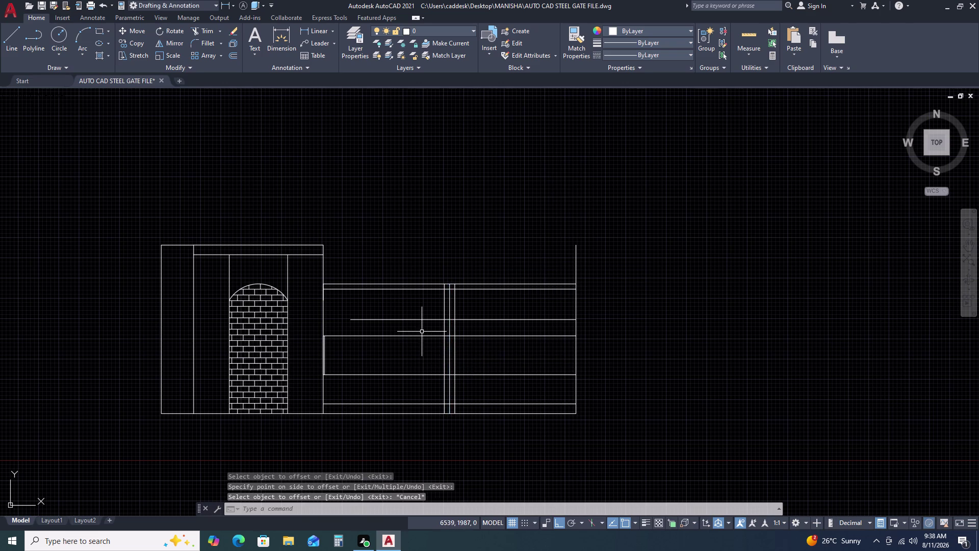
scroll(down, 3)
scroll(up, 3)
scroll(up, 3)
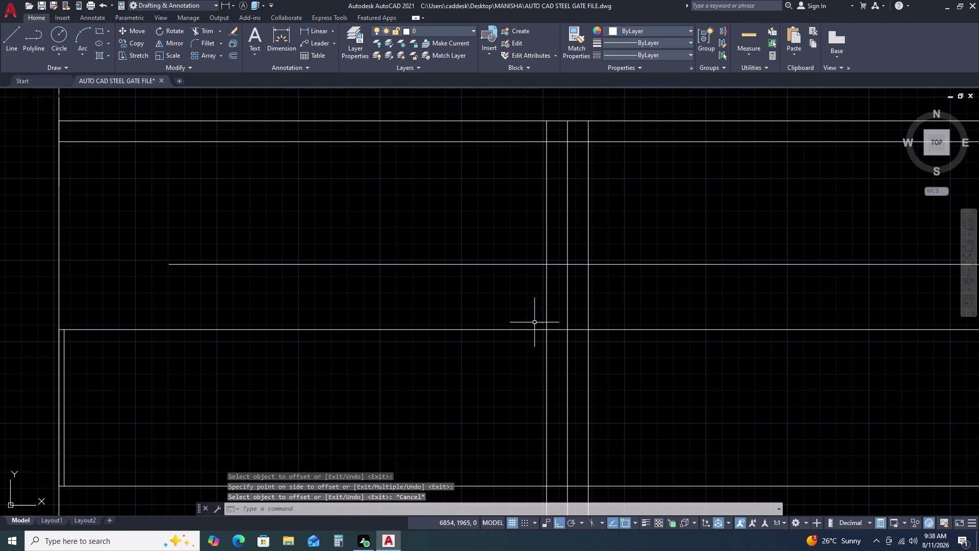
scroll(down, 3)
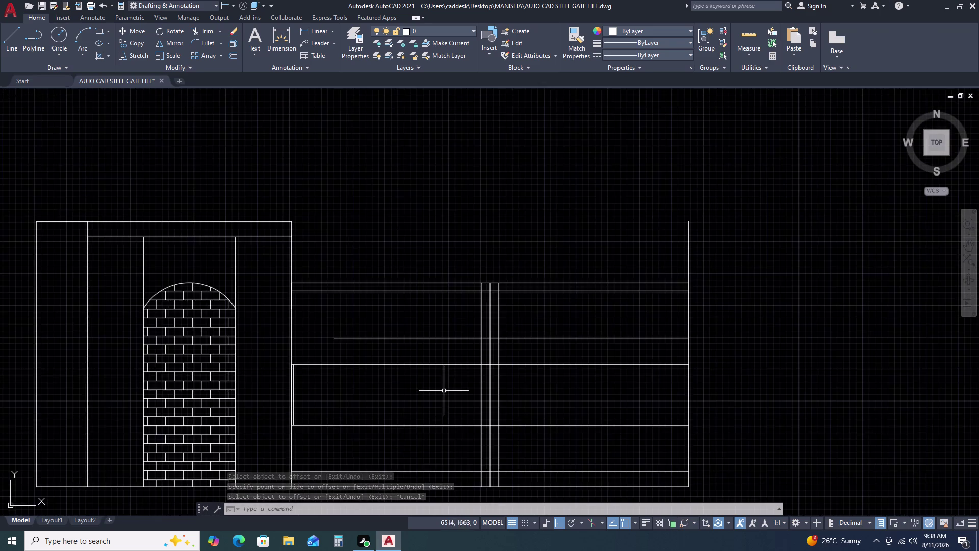
scroll(down, 3)
scroll(up, 3)
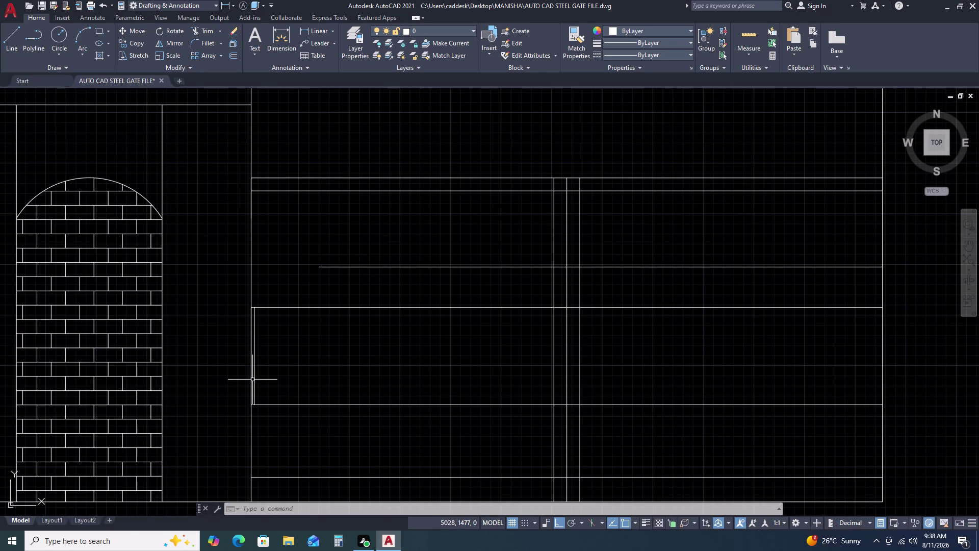
click(253, 379)
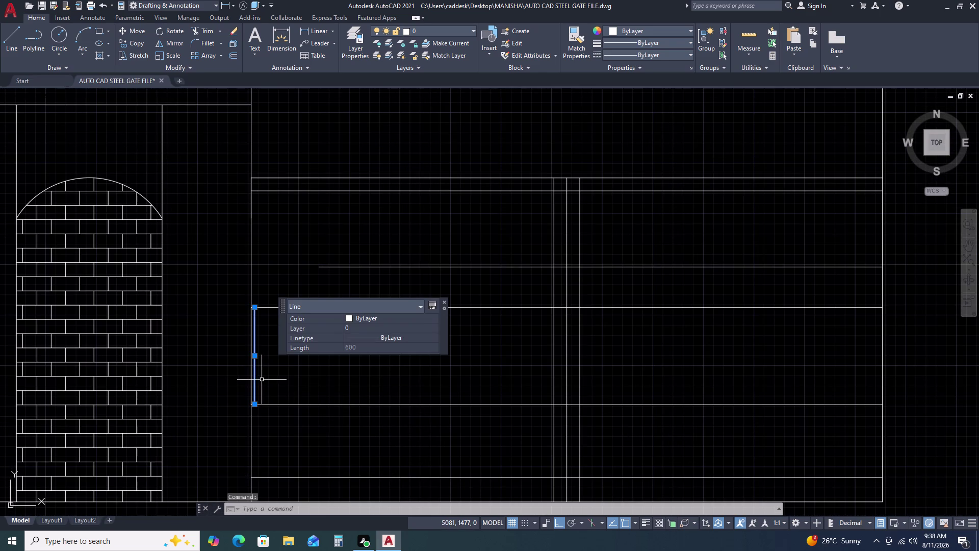
Copy the short left bar as a 12-item array fitted across the lower rail panel.
key(c)
key(o)
key(space)
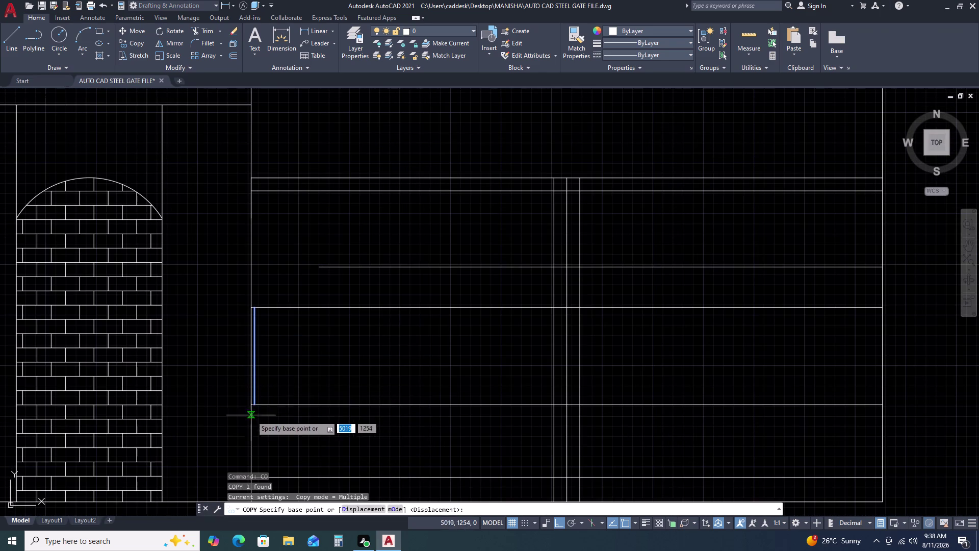
scroll(up, 3)
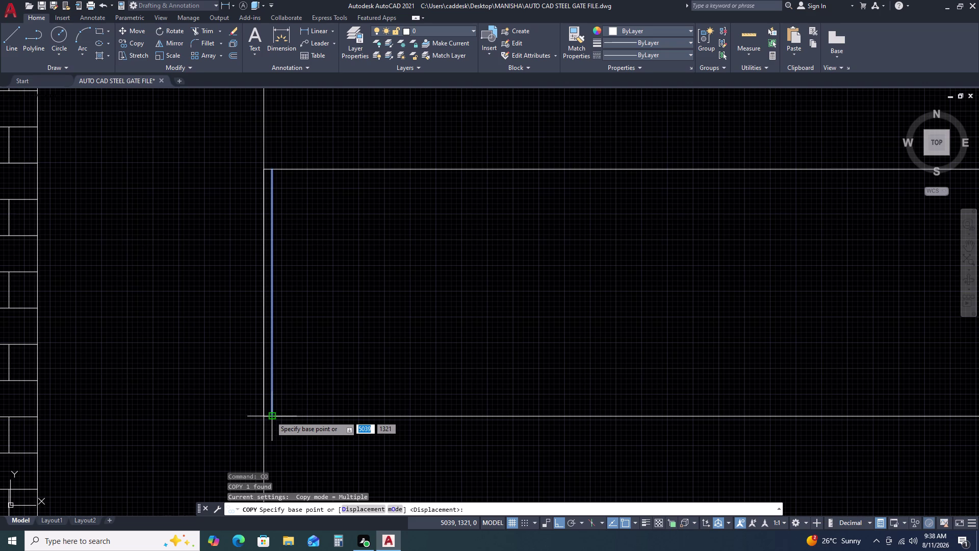
click(270, 416)
scroll(down, 3)
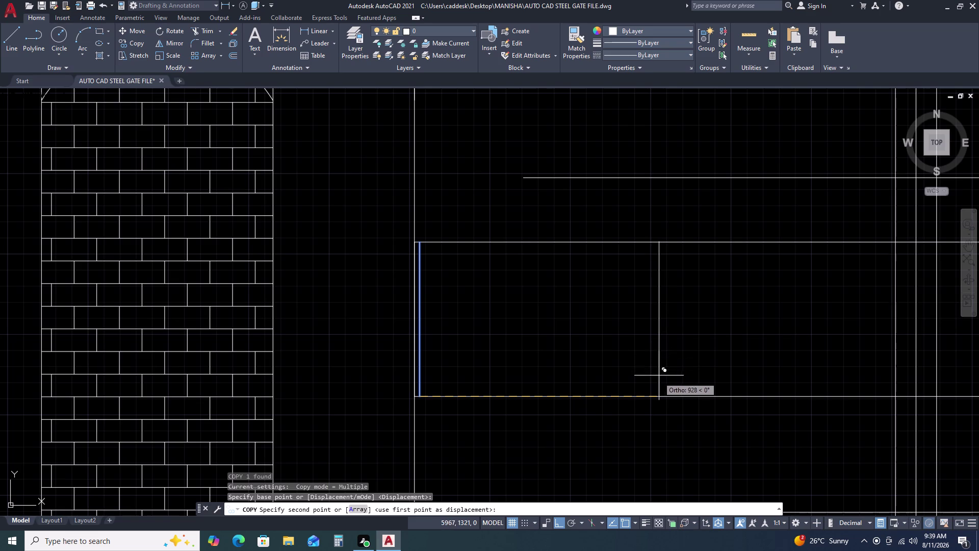
scroll(down, 3)
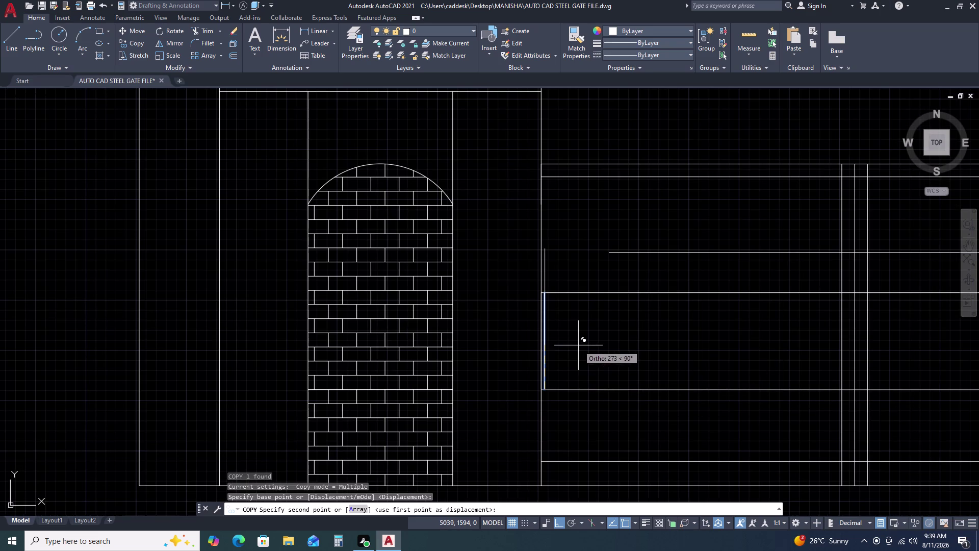
key(1)
key(2)
key(space)
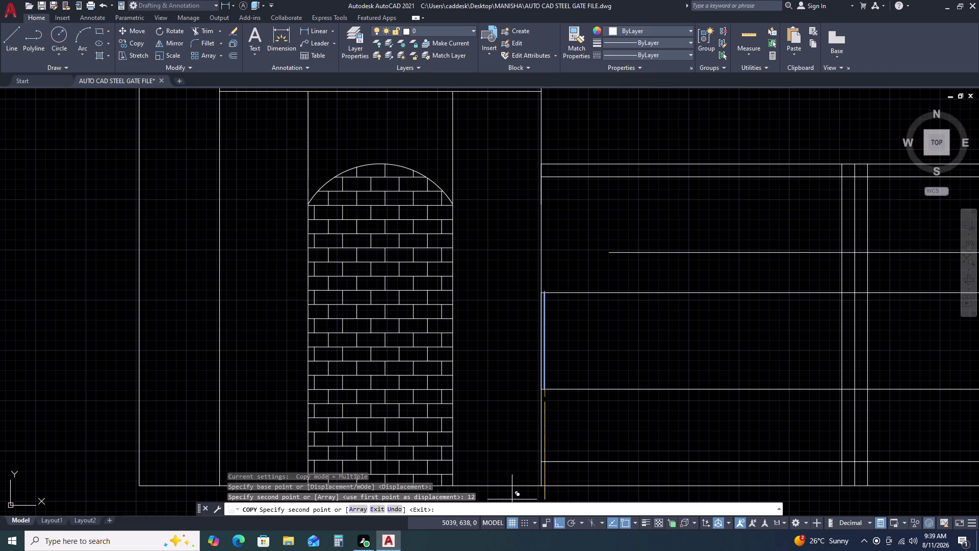
text(A)
key(space)
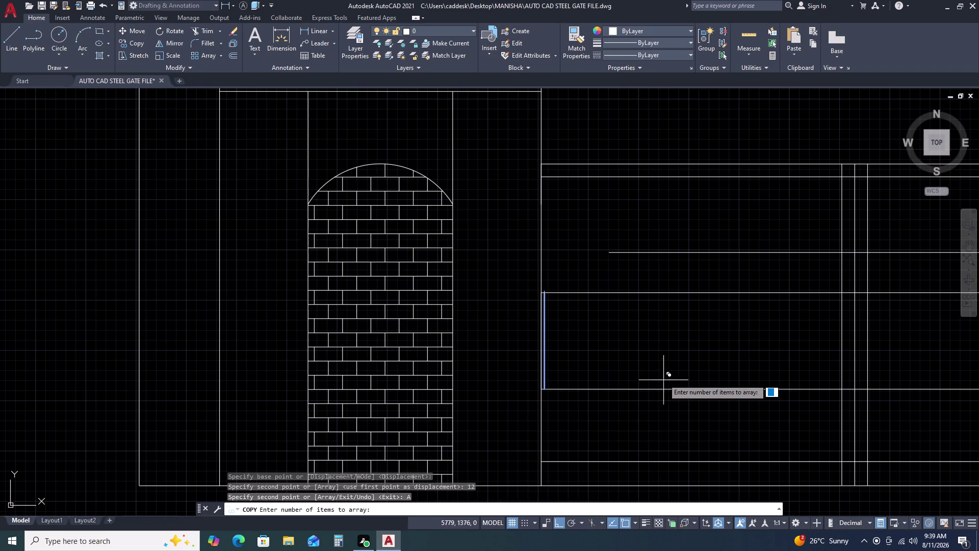
key(1)
text(2)
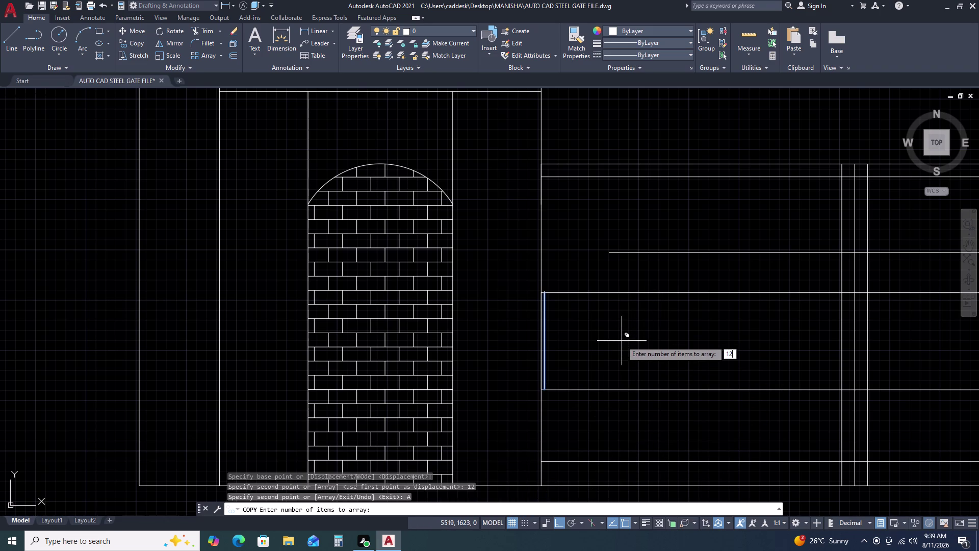
key(space)
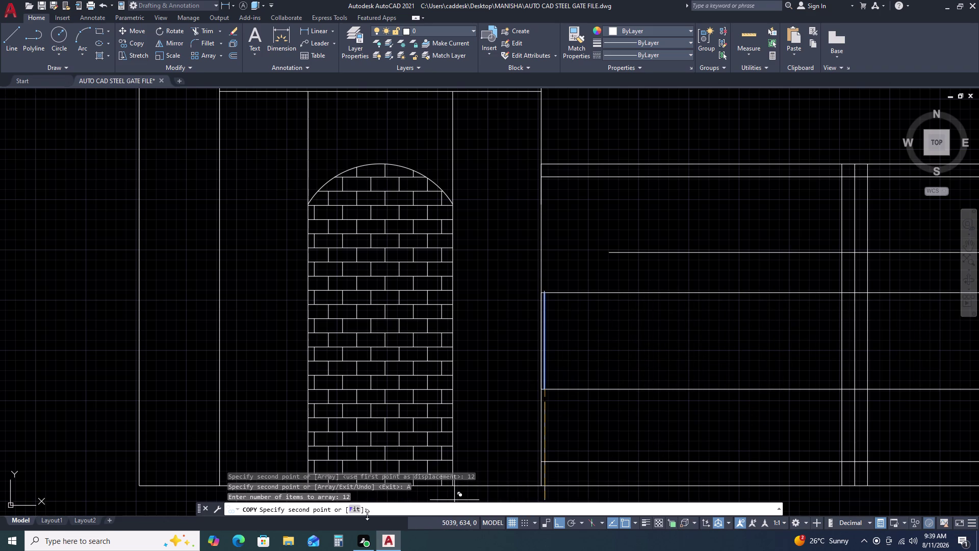
click(355, 512)
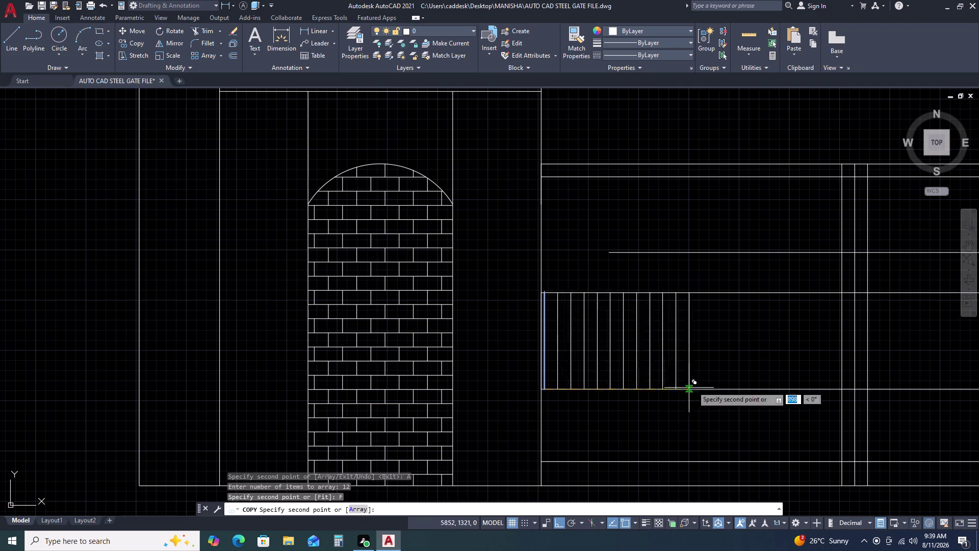
click(839, 393)
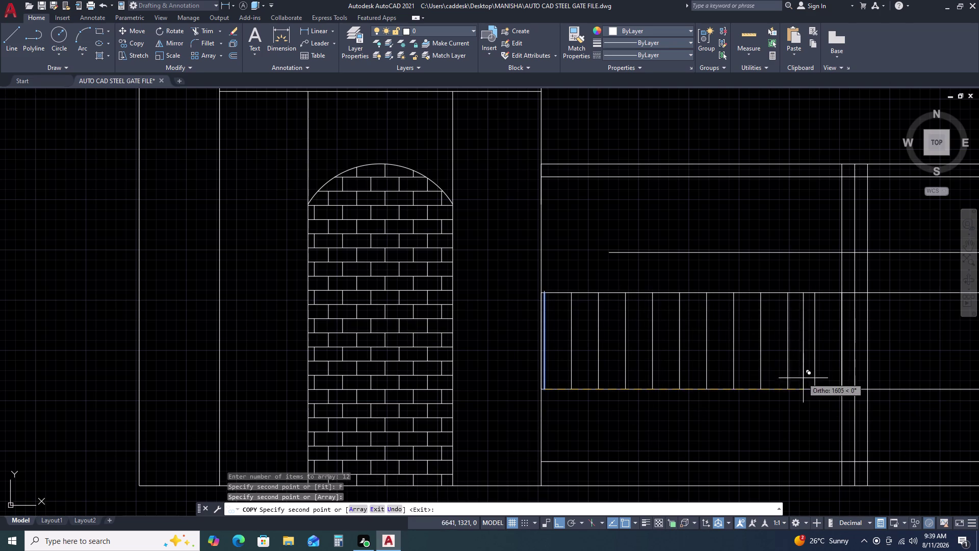
key(Escape)
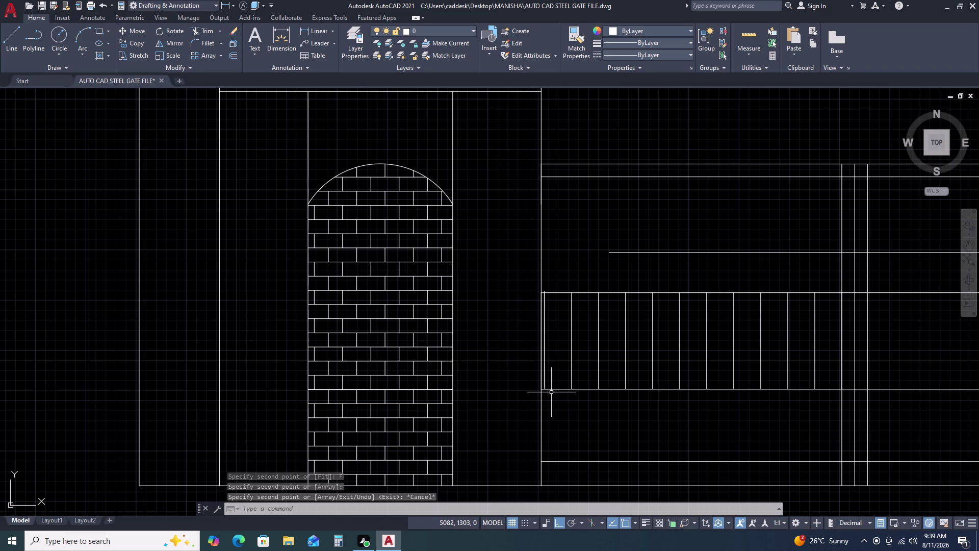
Delete the duplicate line at the bar panel's left end.
scroll(up, 3)
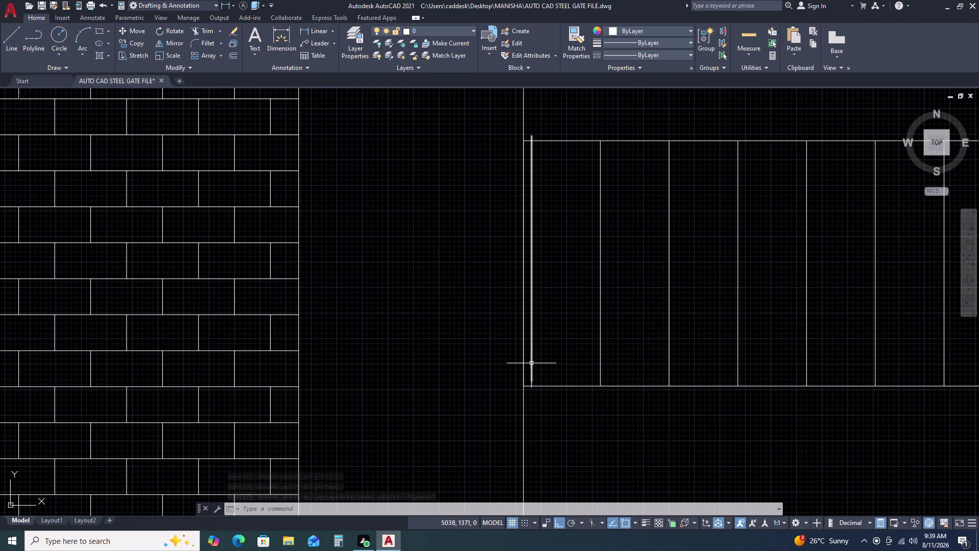
scroll(down, 3)
scroll(up, 3)
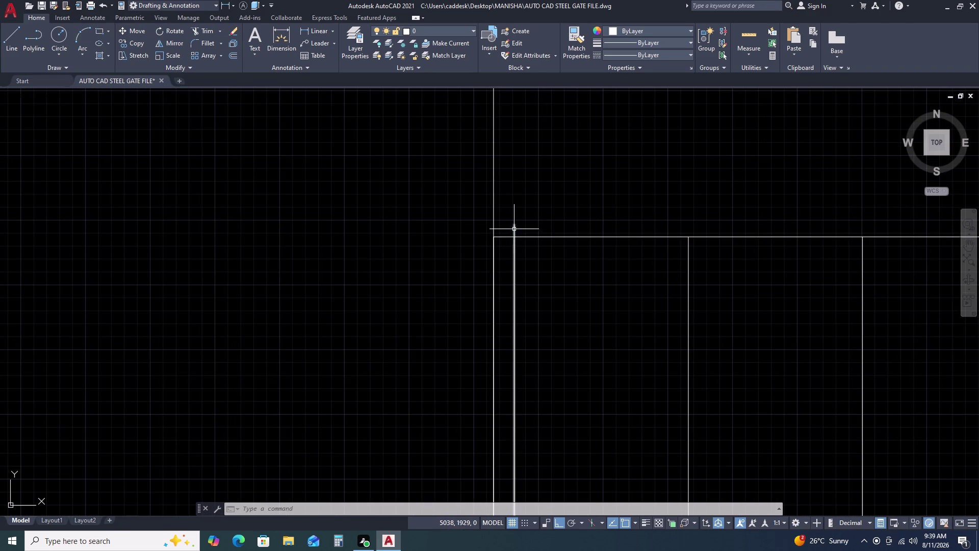
click(515, 229)
key(Delete)
Pan and zoom back over the gate's bar panel.
scroll(down, 3)
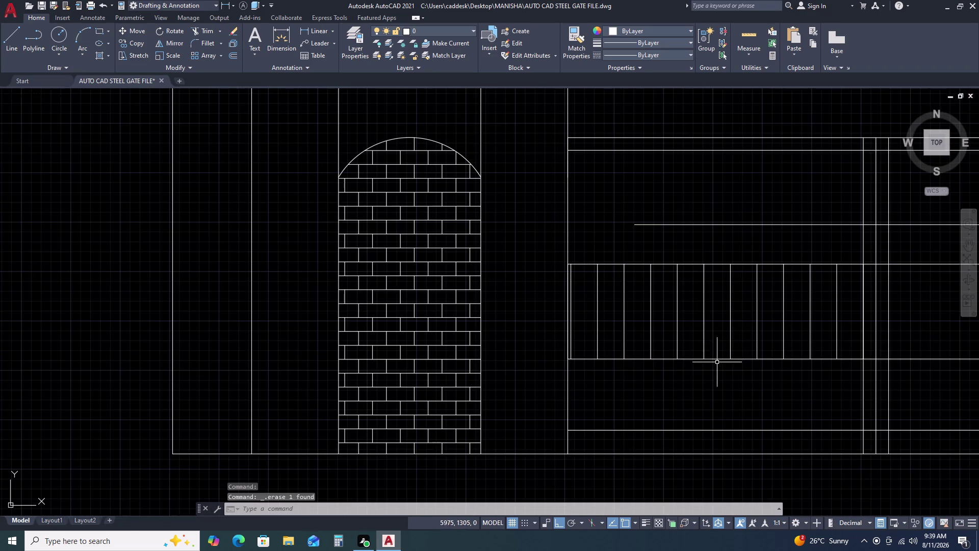
middle_drag(826, 390, 761, 380)
scroll(up, 3)
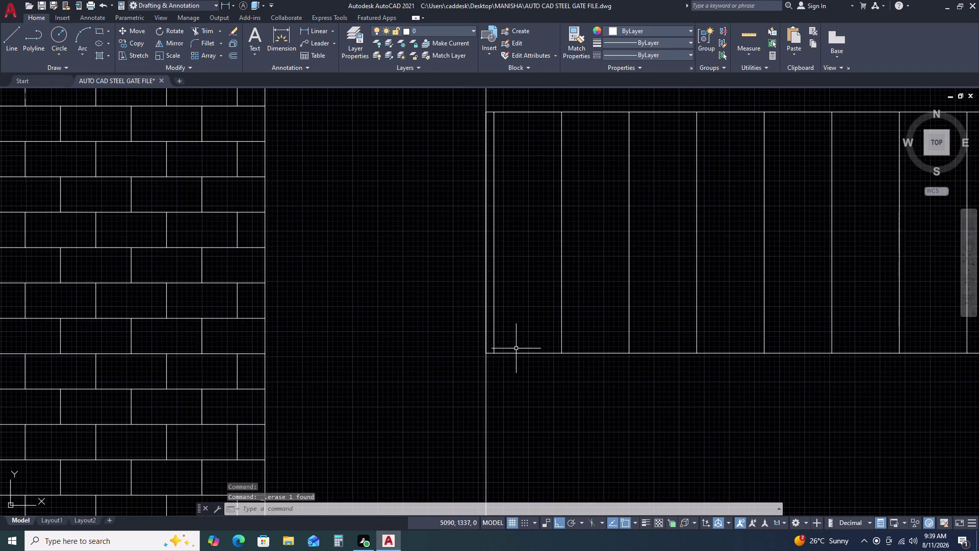
scroll(down, 3)
middle_drag(752, 354, 654, 354)
scroll(down, 3)
scroll(up, 3)
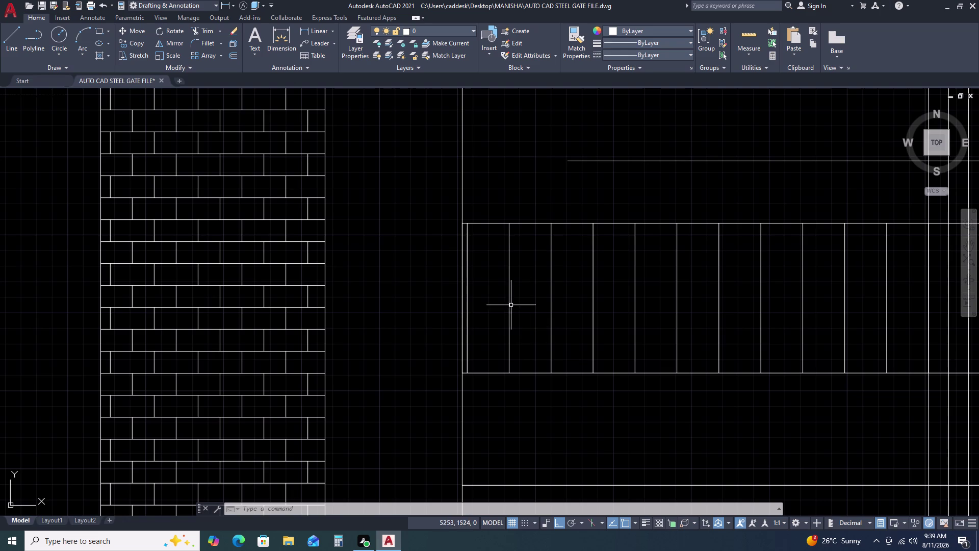
scroll(up, 3)
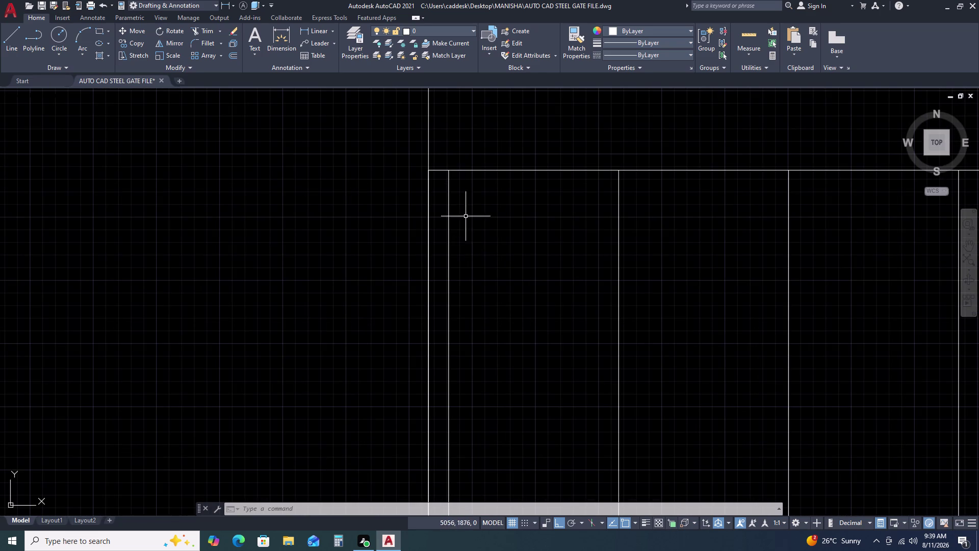
click(441, 167)
scroll(down, 3)
scroll(down, 3)
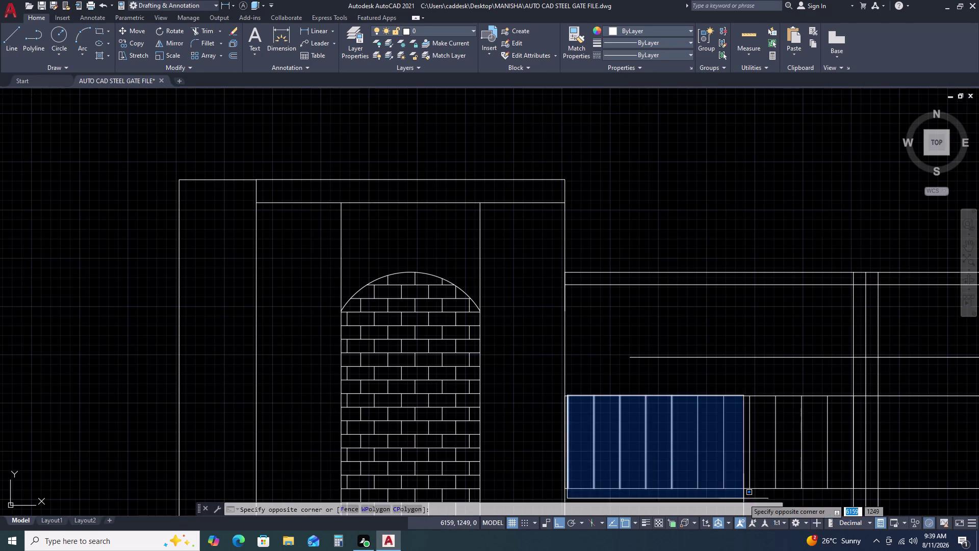
Move the twelve panel bars from their bottom-left endpoint to a new position.
middle_drag(790, 501, 657, 359)
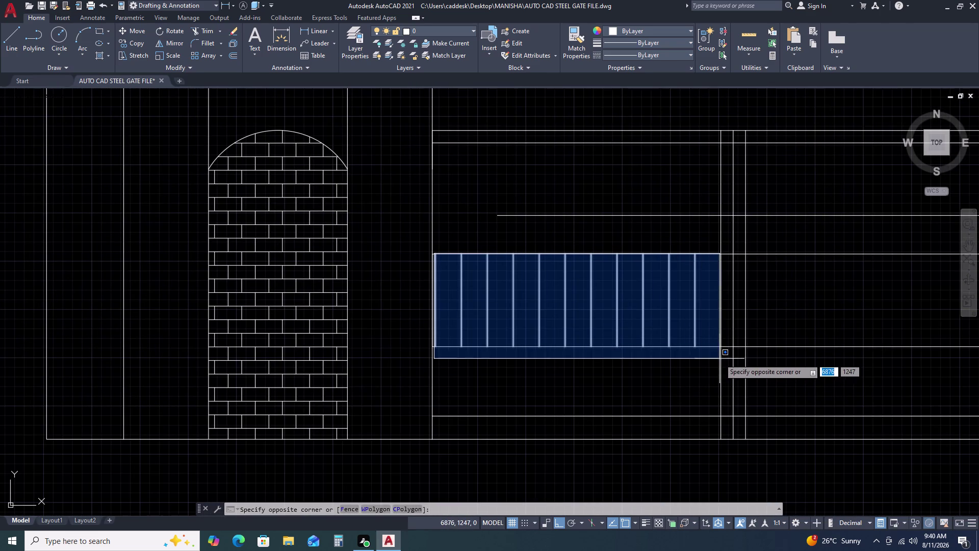
click(723, 360)
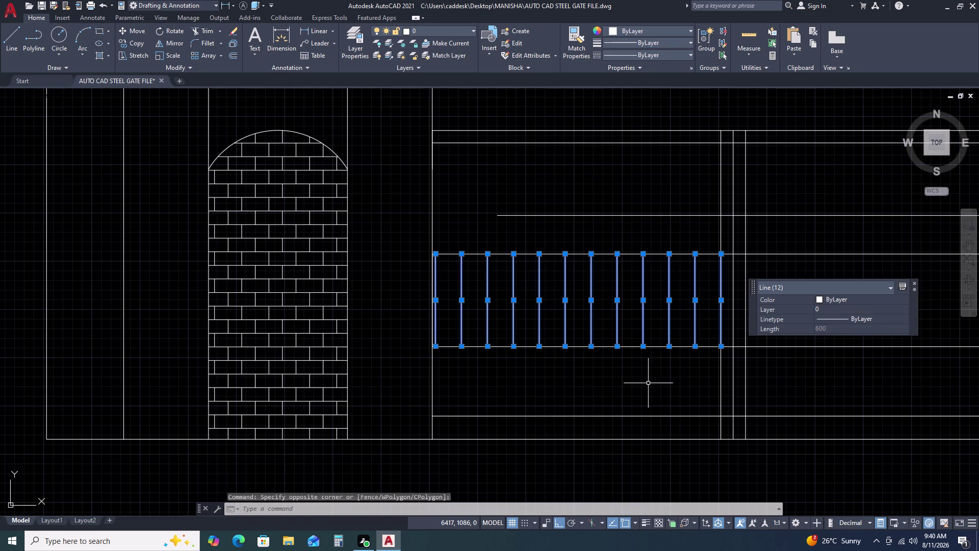
key(m)
key(space)
scroll(up, 3)
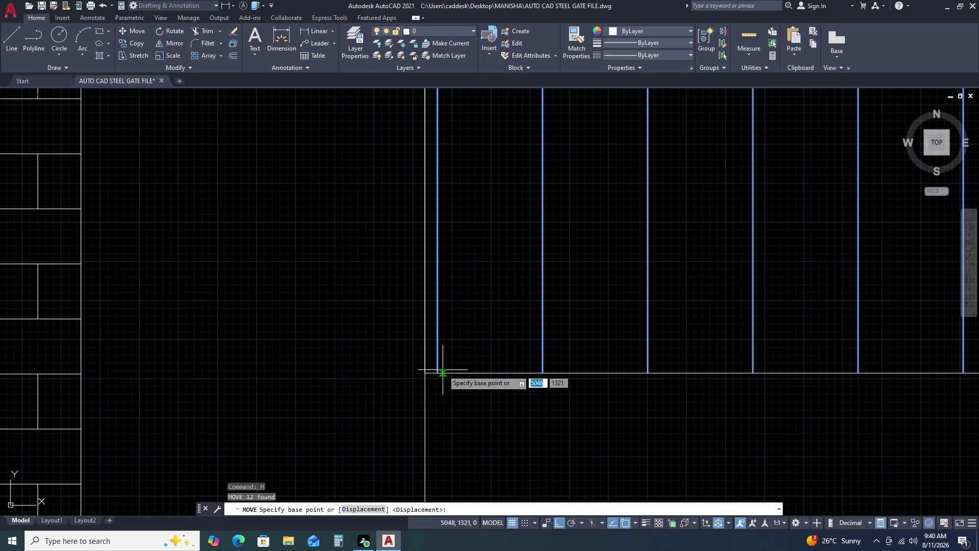
click(435, 370)
click(426, 371)
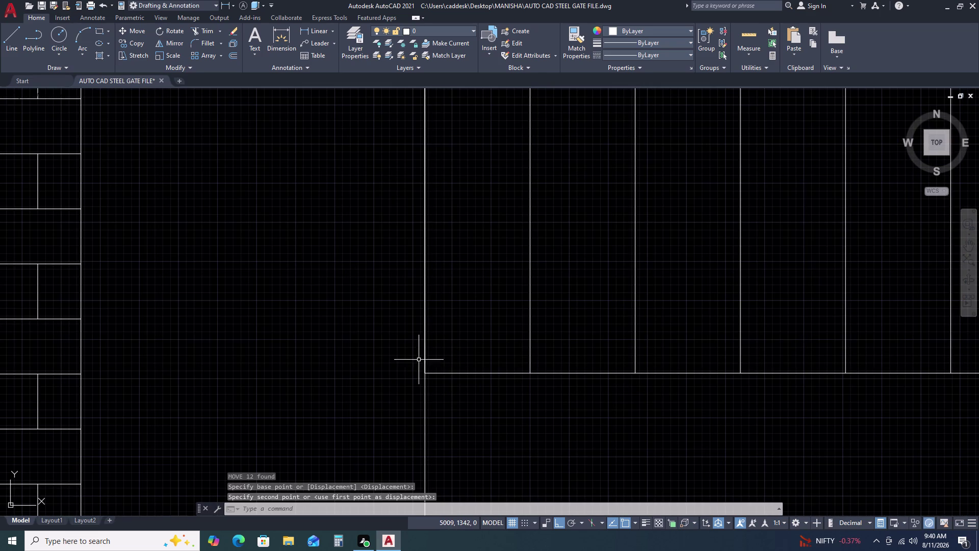
Offset the panel's left edge 20 units inward to make a new inner bar.
double_click(425, 349)
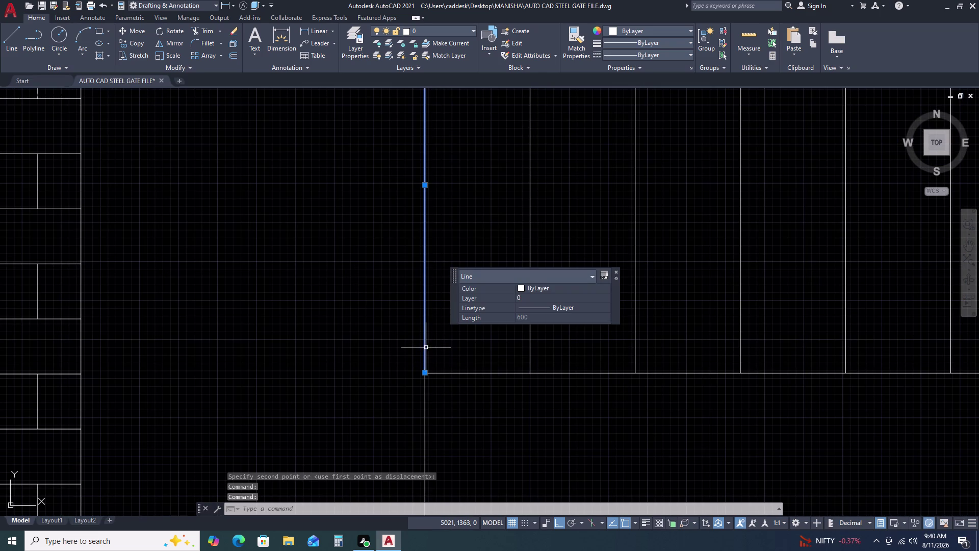
text(O)
key(space)
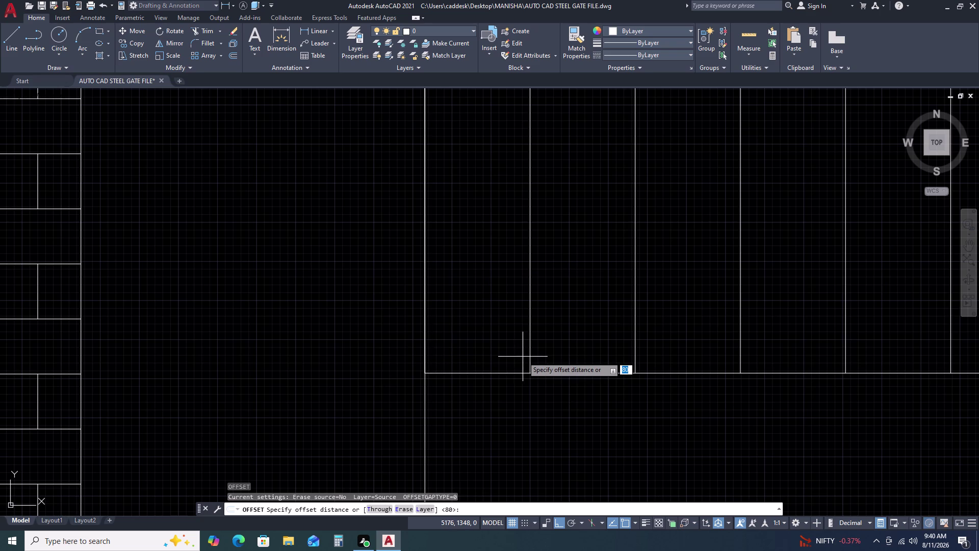
key(2)
text(0)
key(space)
click(506, 356)
key(Escape)
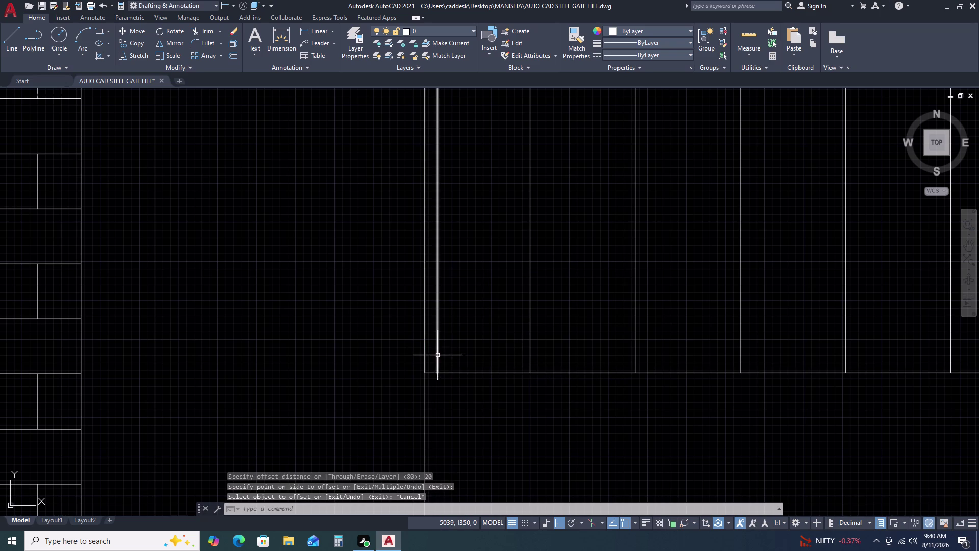
Select the new inner bar and start copying it with COPY.
click(437, 355)
key(c)
key(o)
key(space)
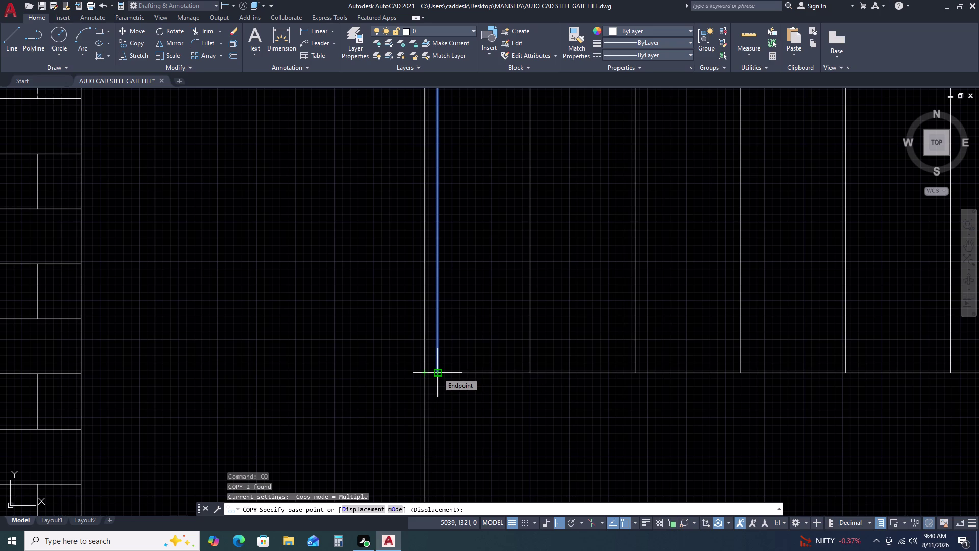
Array-copy the inner bar from its bottom end as 12 bars fitted to the right post.
click(438, 372)
text(A)
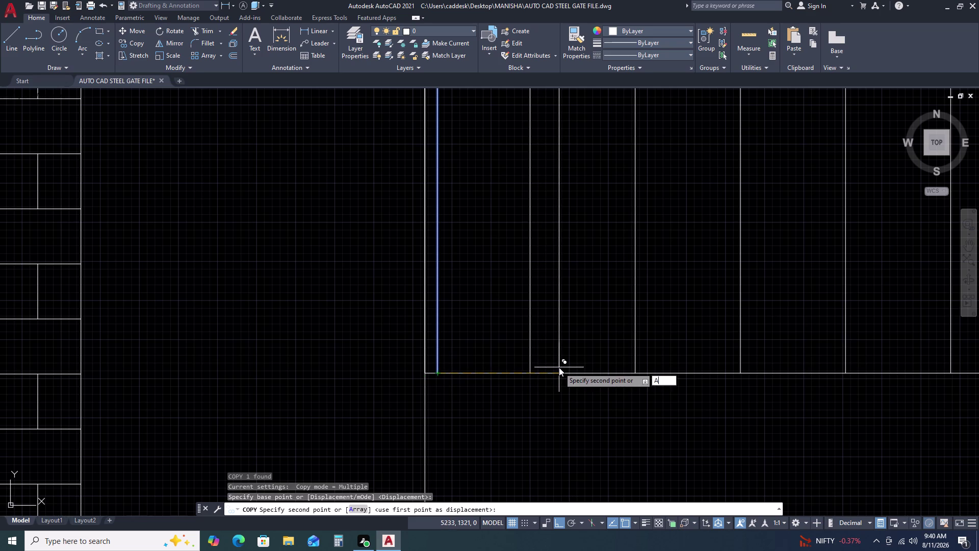
key(space)
text(12)
key(space)
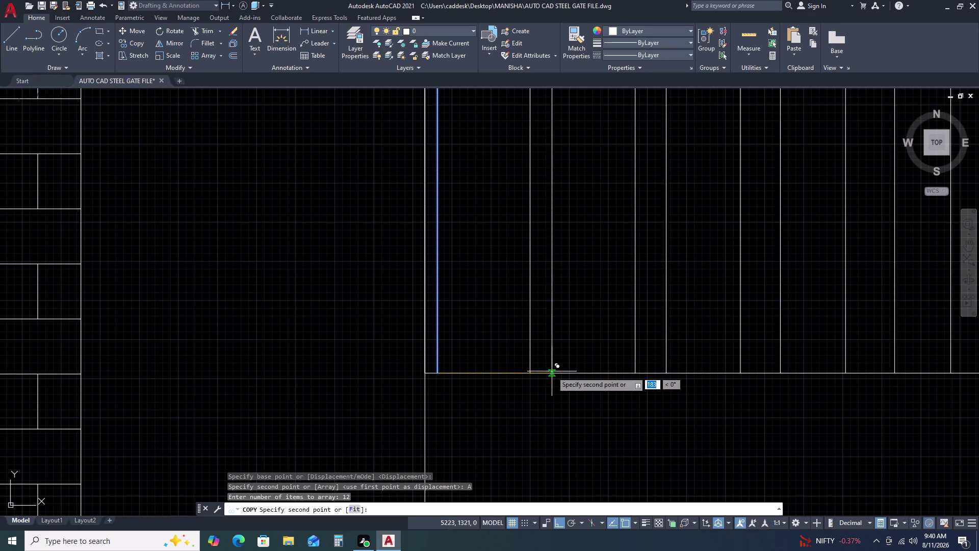
scroll(down, 3)
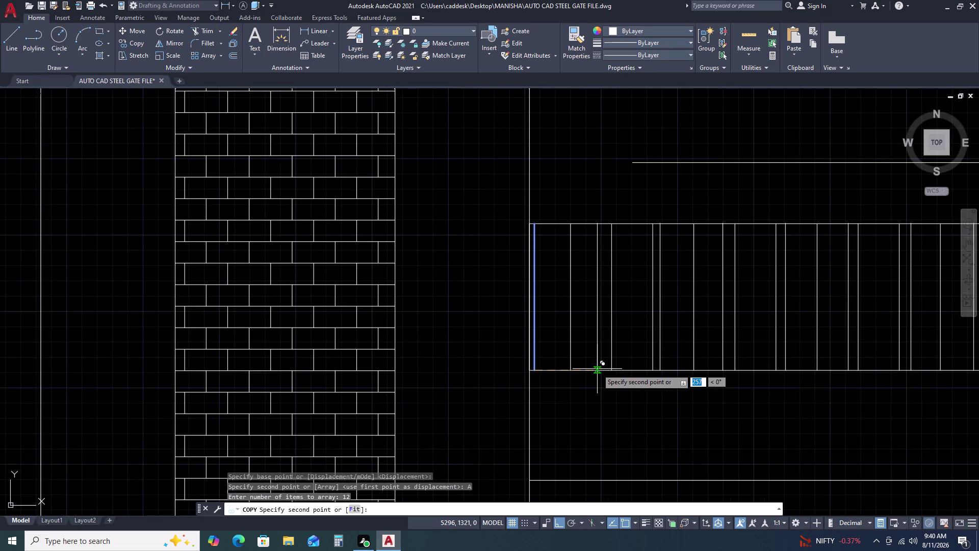
click(352, 510)
scroll(down, 3)
scroll(up, 3)
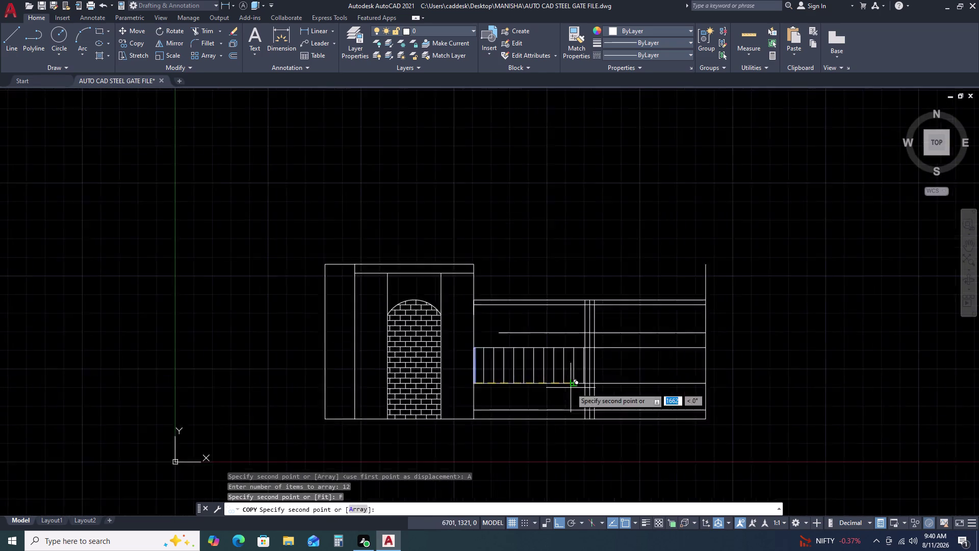
scroll(up, 3)
scroll(up, 3)
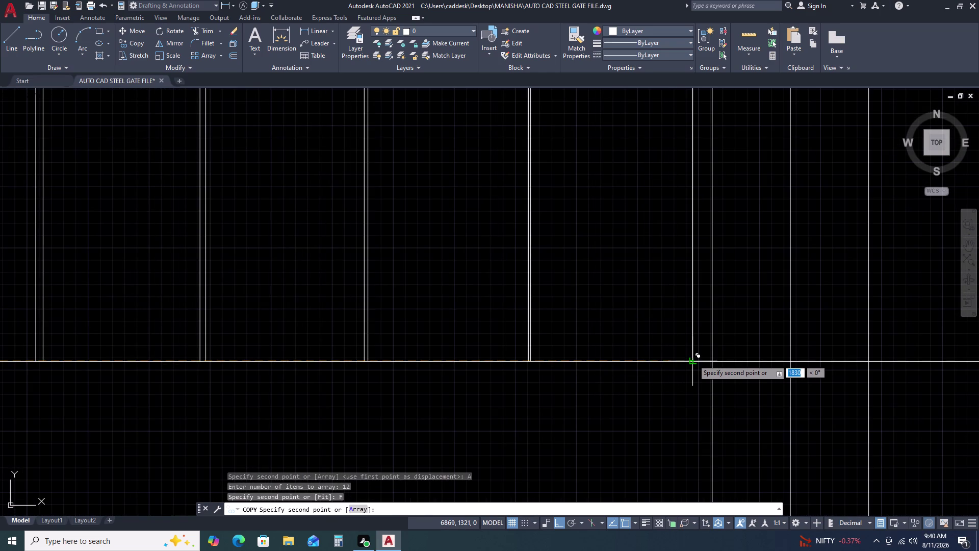
scroll(up, 3)
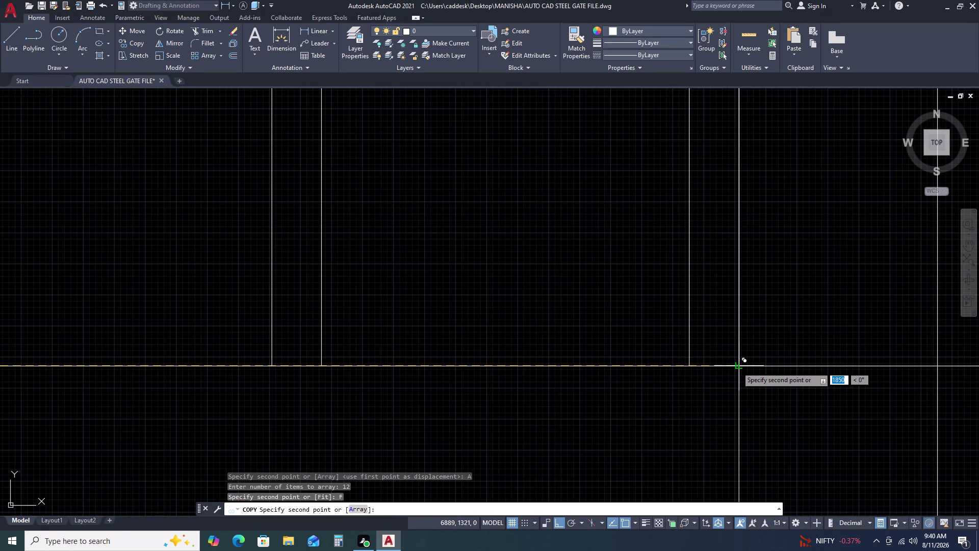
scroll(down, 3)
scroll(down, 3)
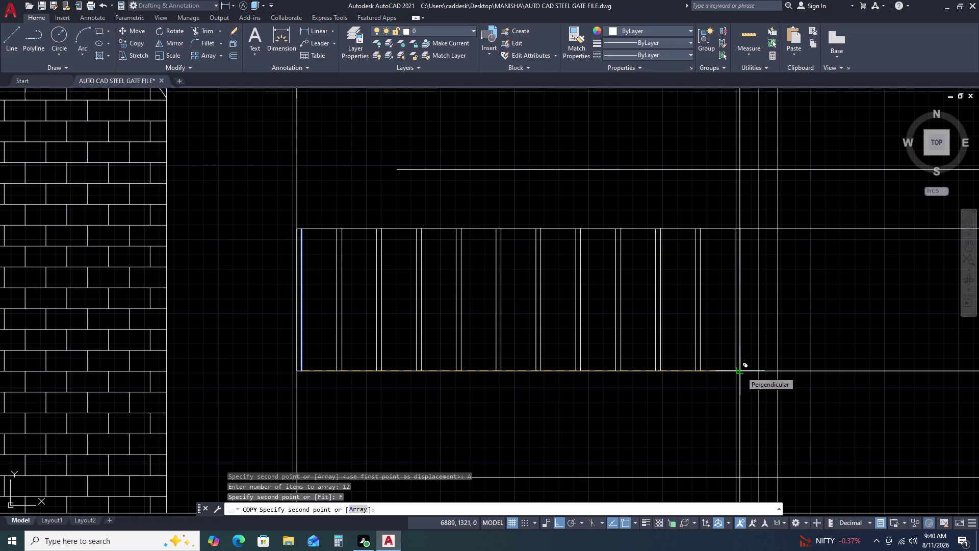
click(741, 372)
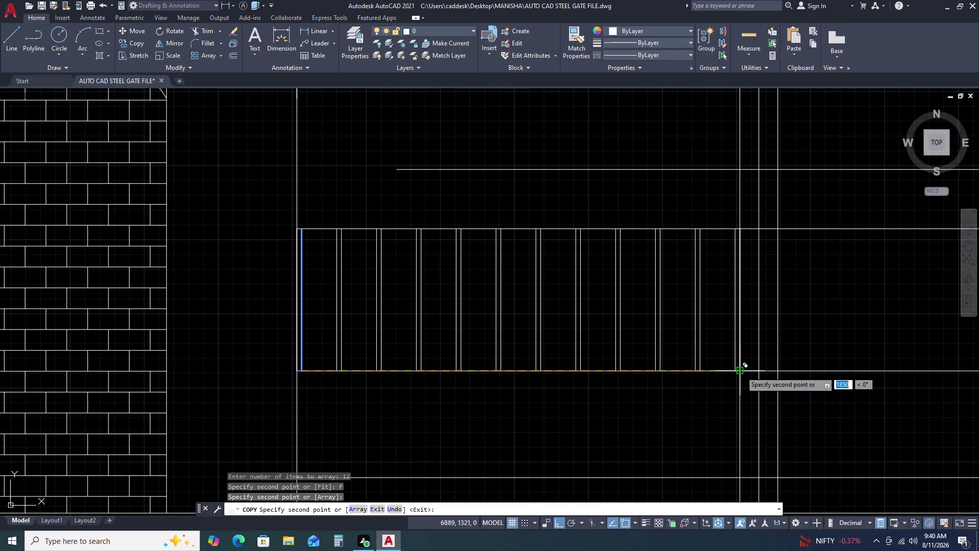
key(Escape)
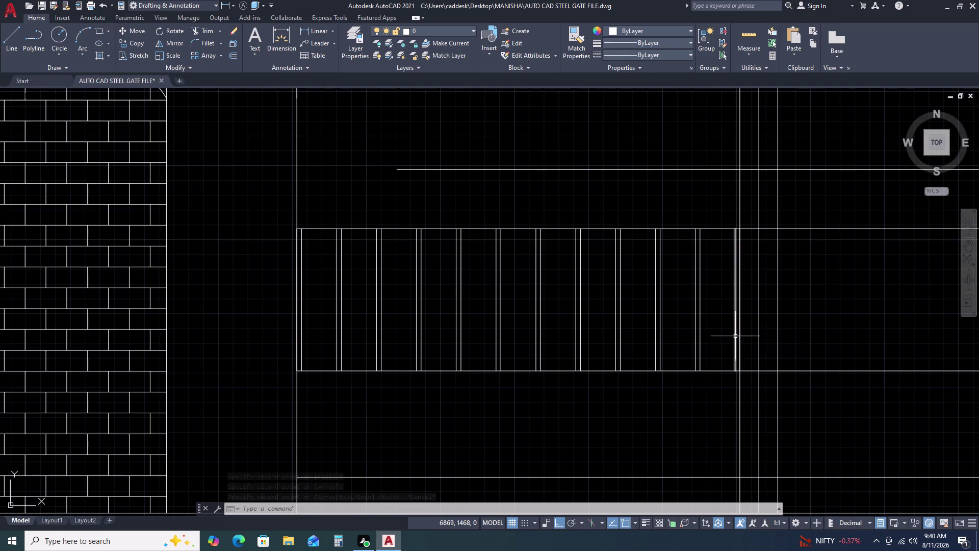
Delete the extra vertical lines near the bar panel's right end.
scroll(down, 3)
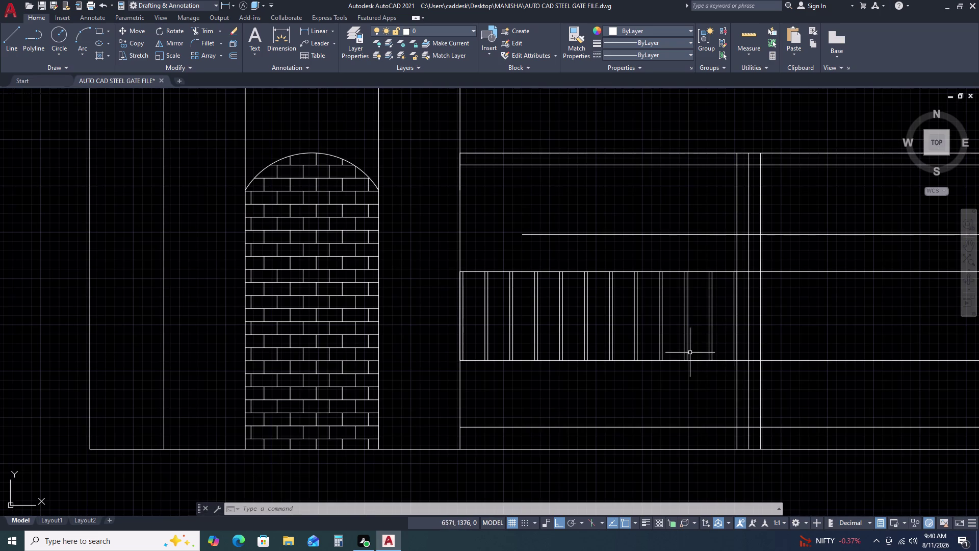
double_click(736, 332)
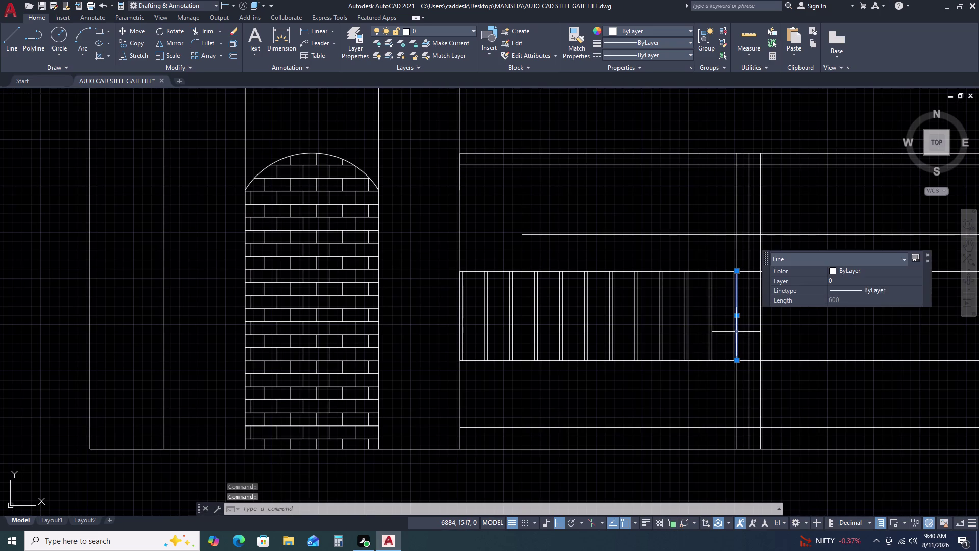
key(Delete)
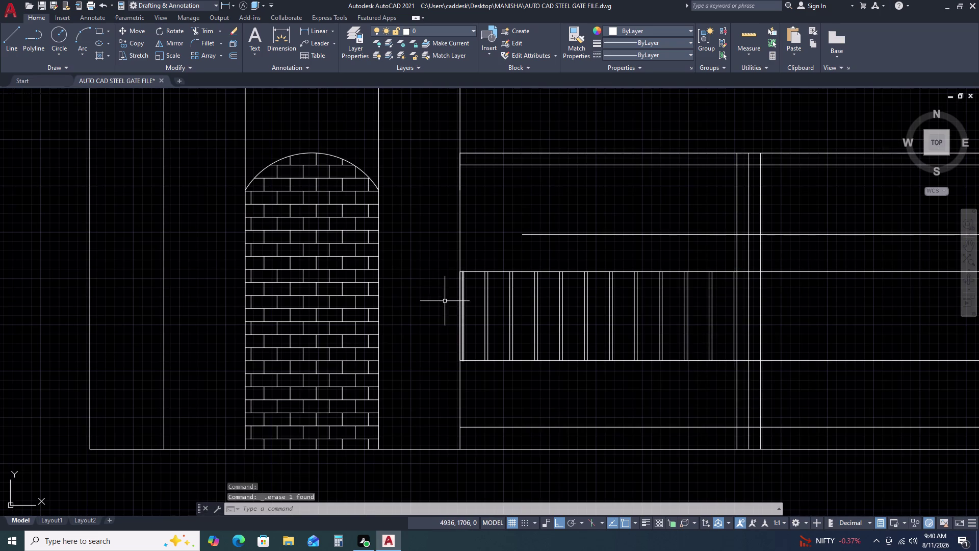
scroll(up, 3)
scroll(up, 3)
scroll(down, 3)
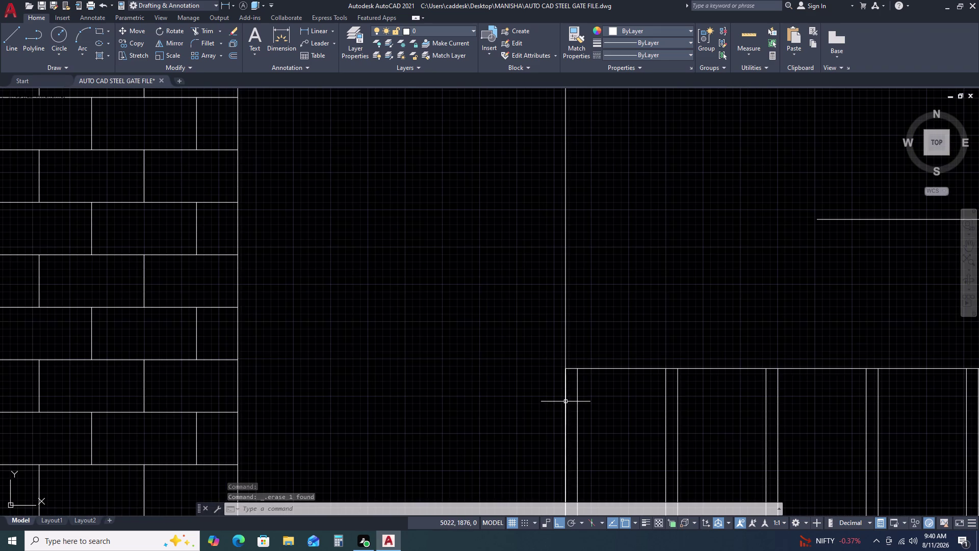
click(566, 398)
key(Delete)
Delete the stray line at the panel's left end and check the bar bottoms.
scroll(down, 3)
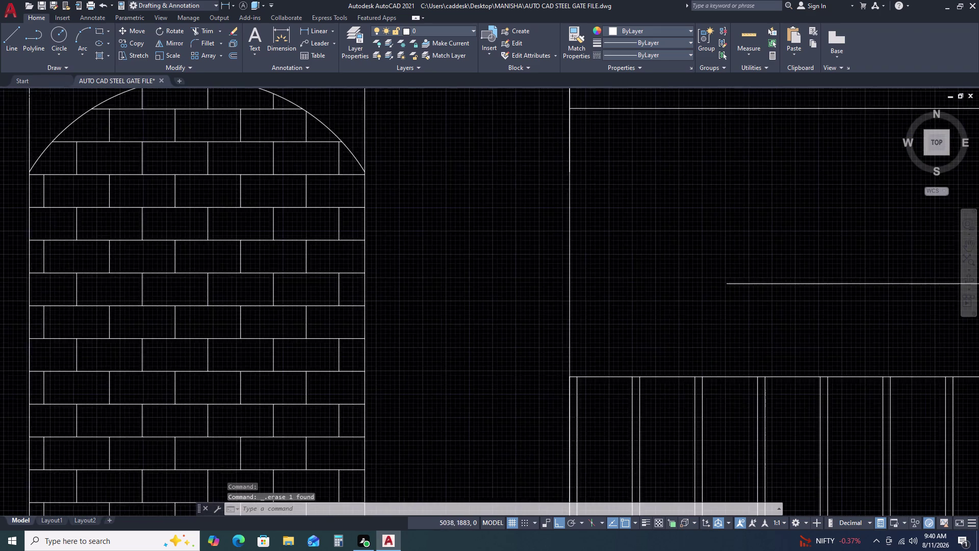
middle_drag(569, 413, 537, 243)
click(541, 292)
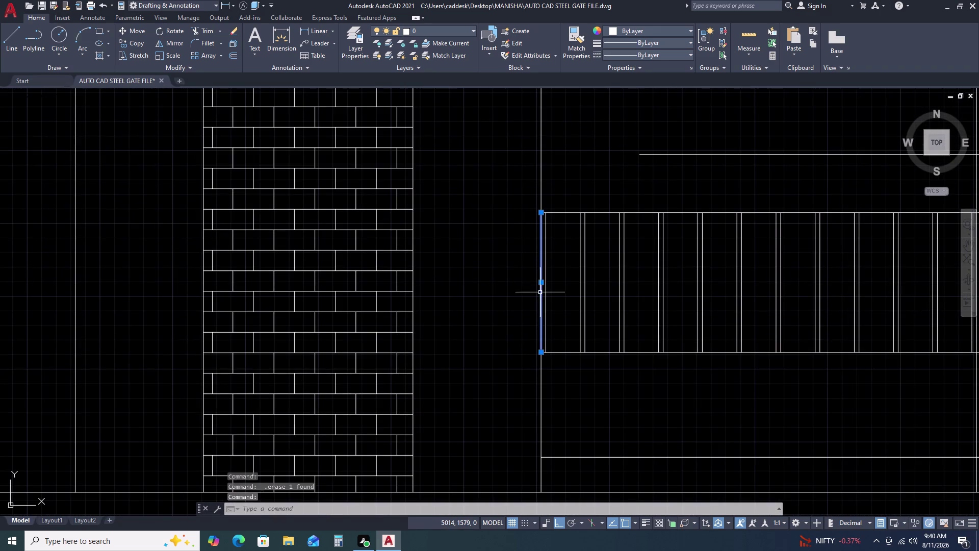
key(Delete)
scroll(up, 3)
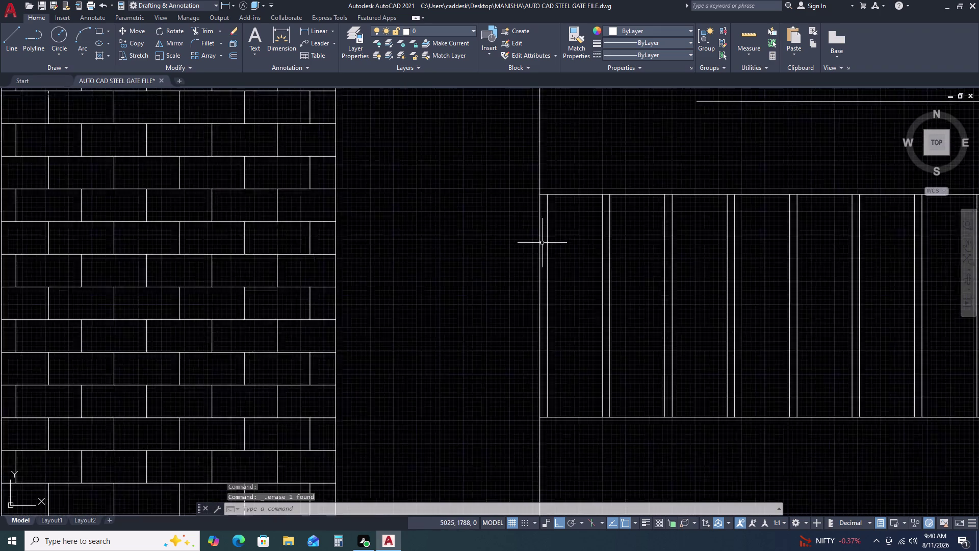
scroll(down, 3)
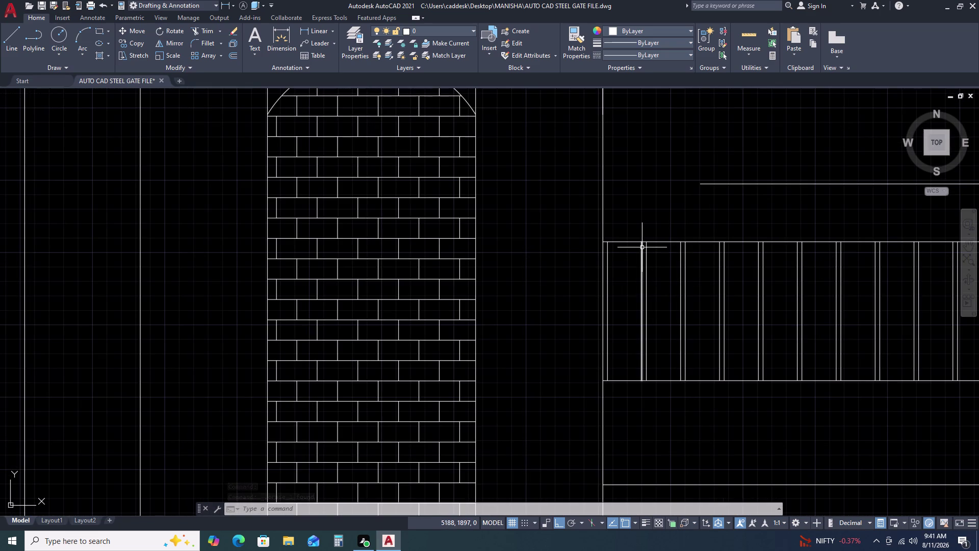
scroll(up, 3)
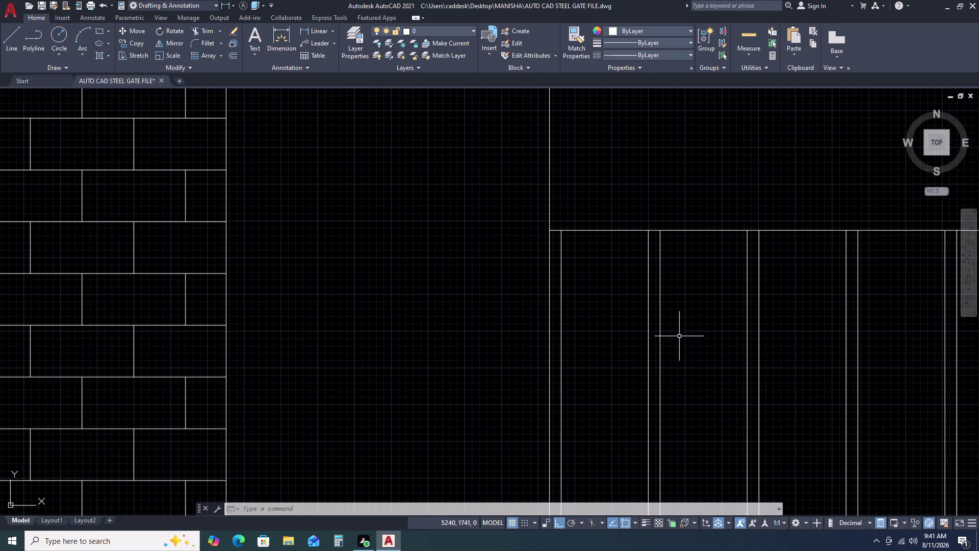
middle_drag(681, 342, 665, 258)
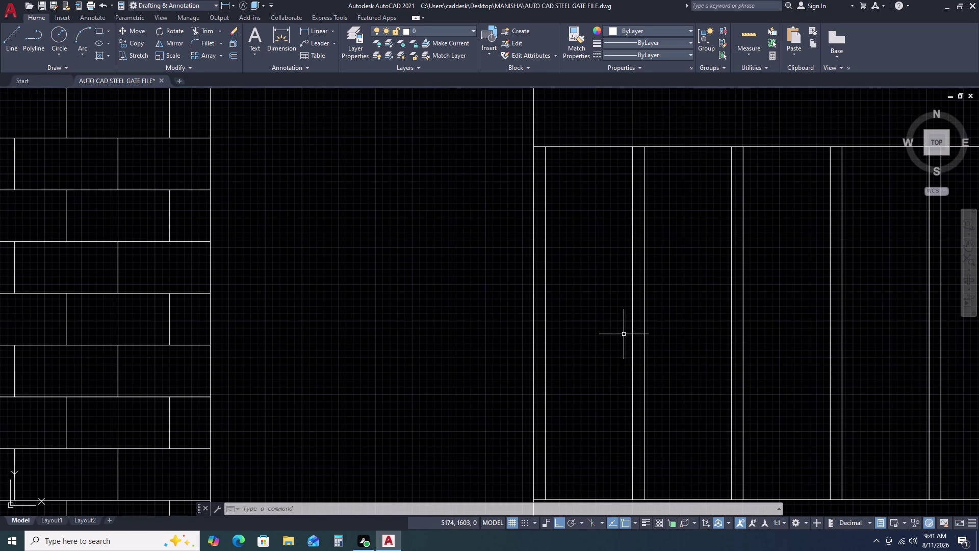
scroll(down, 3)
scroll(up, 3)
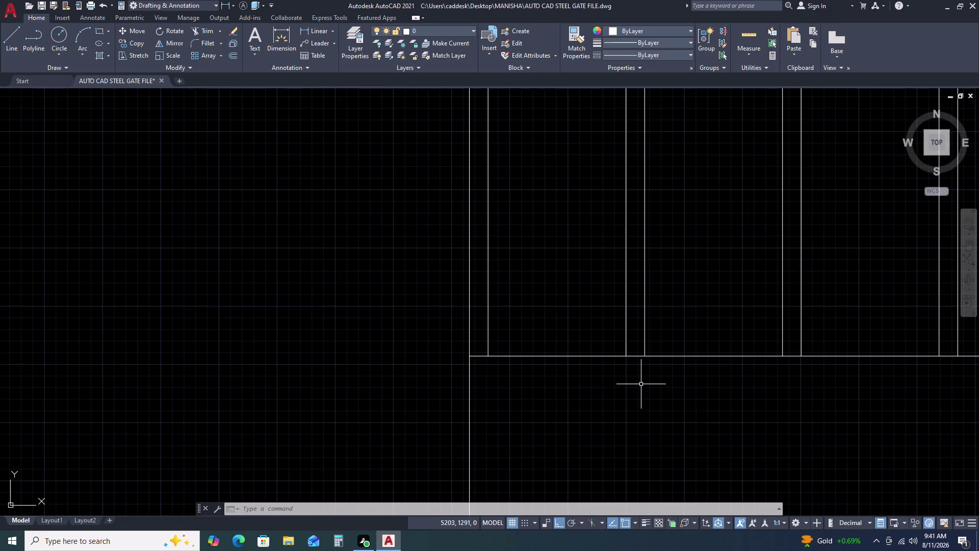
Stretch both bar lines' bottom ends about 25 units below the bottom rail.
double_click(652, 348)
click(571, 347)
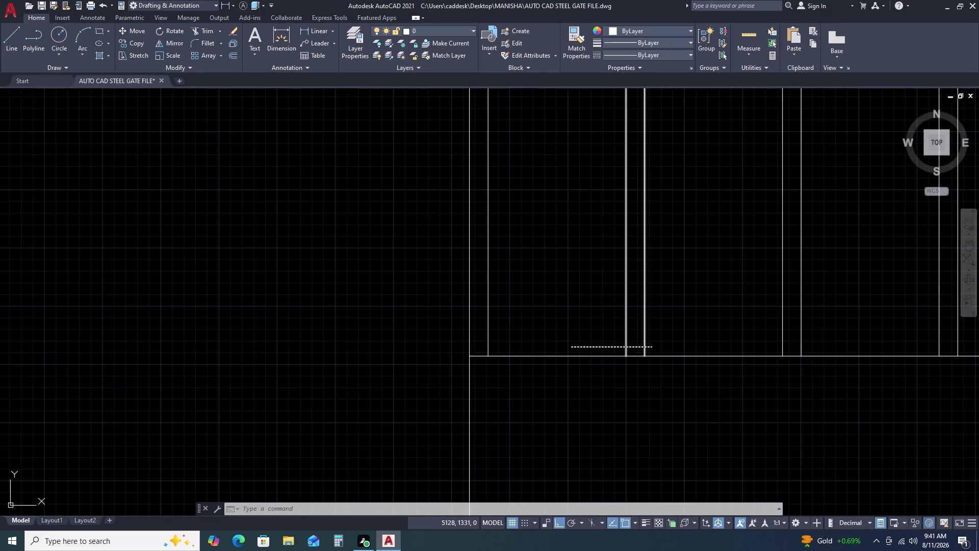
click(626, 357)
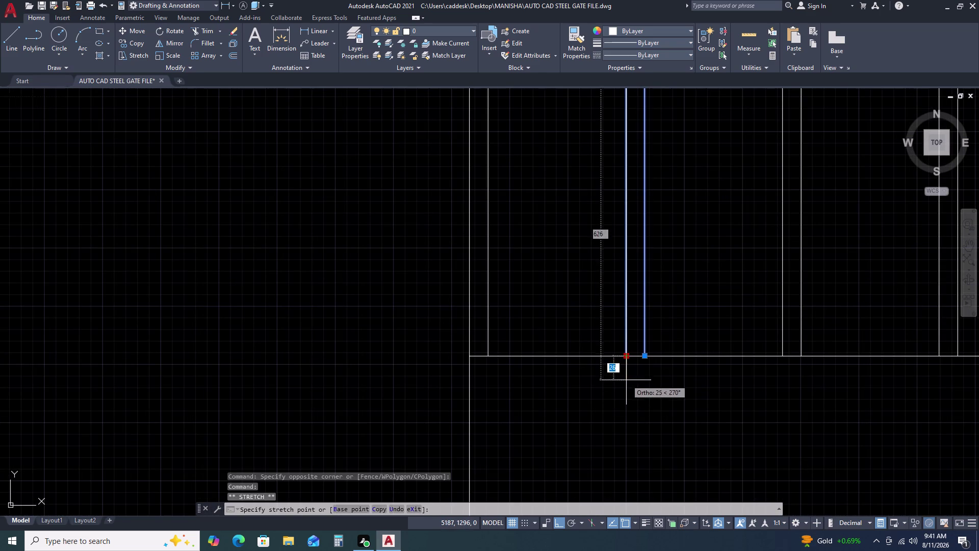
click(627, 381)
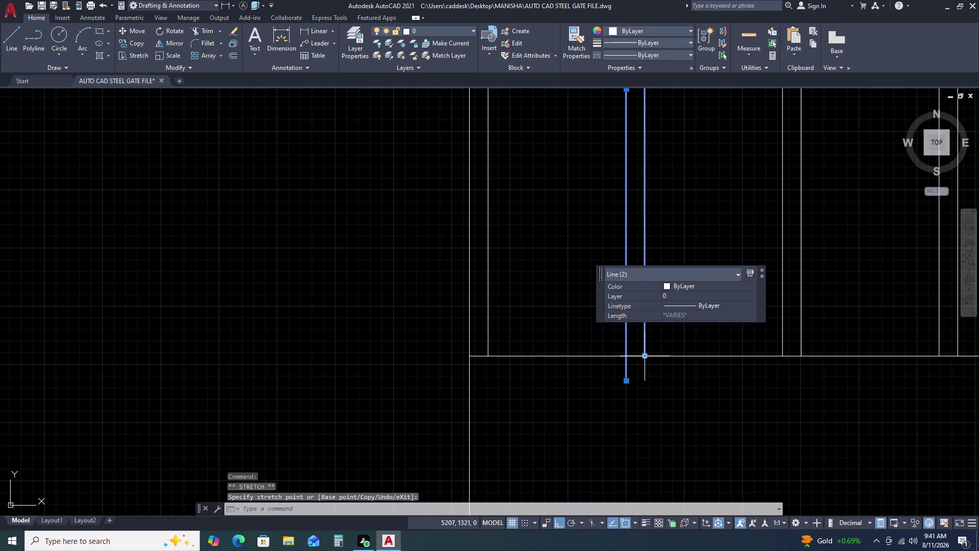
click(645, 357)
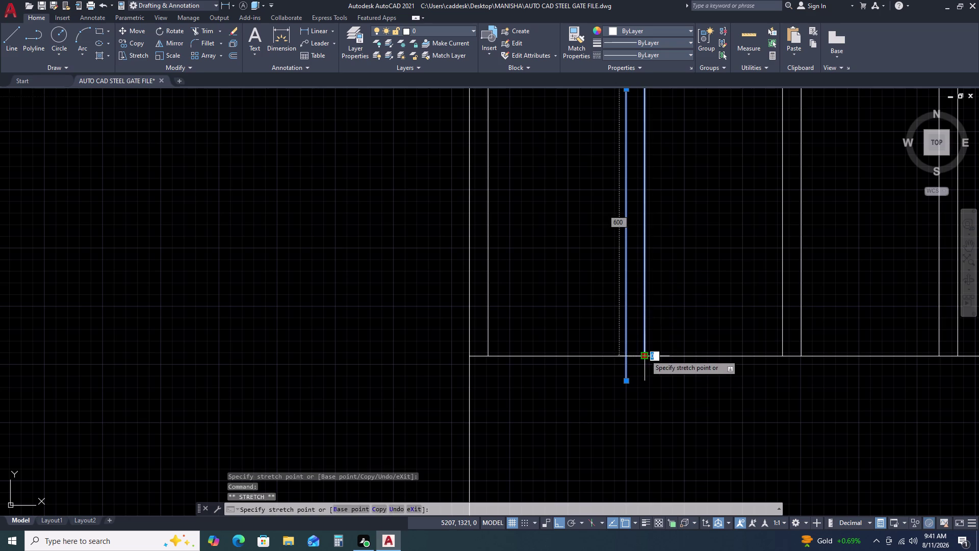
click(645, 355)
click(646, 355)
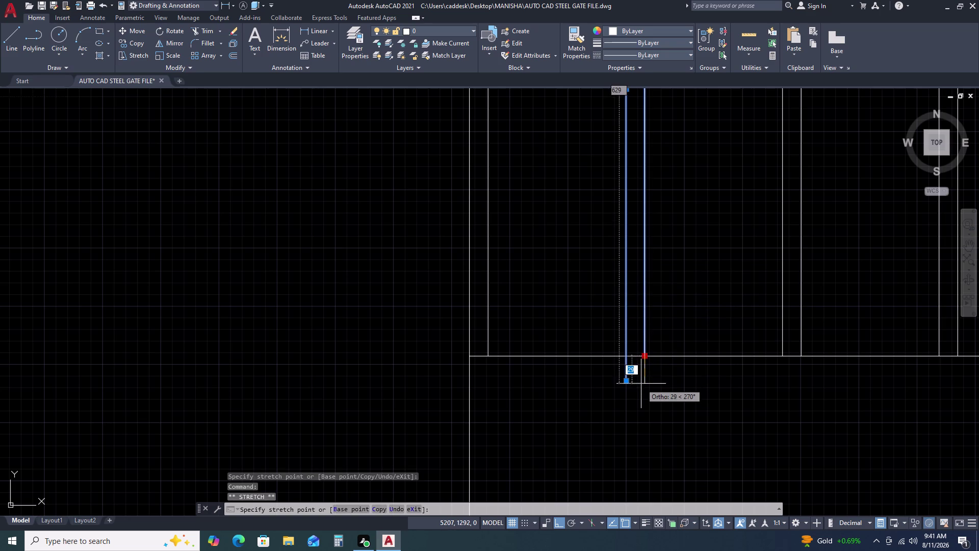
click(641, 382)
key(Escape)
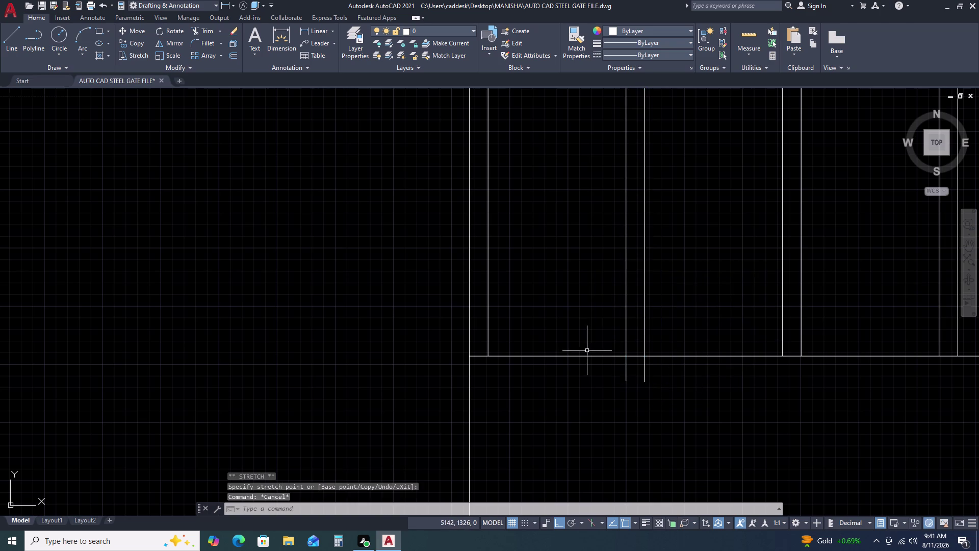
scroll(down, 3)
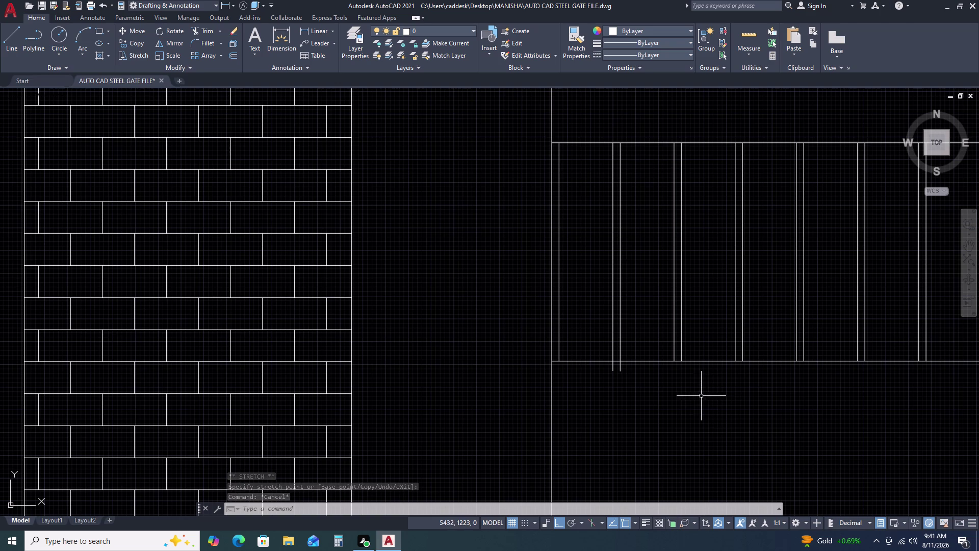
Start trimming near the bar ends, then cancel the trim.
scroll(up, 3)
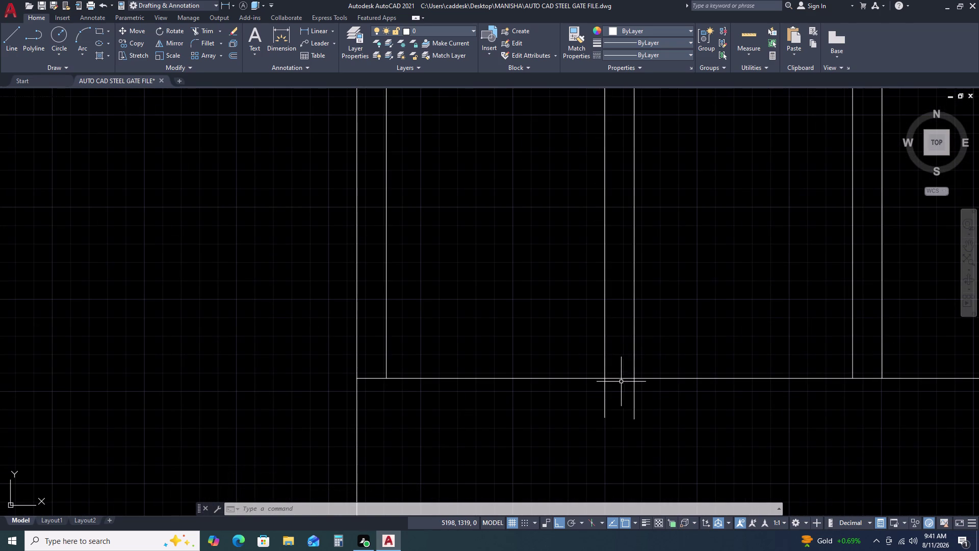
text(TR)
key(space)
drag(680, 386, 674, 390)
click(542, 409)
key(Escape)
Draw the foot lines: 20 down, 20 across, then up to the right bar's end.
key(l)
key(space)
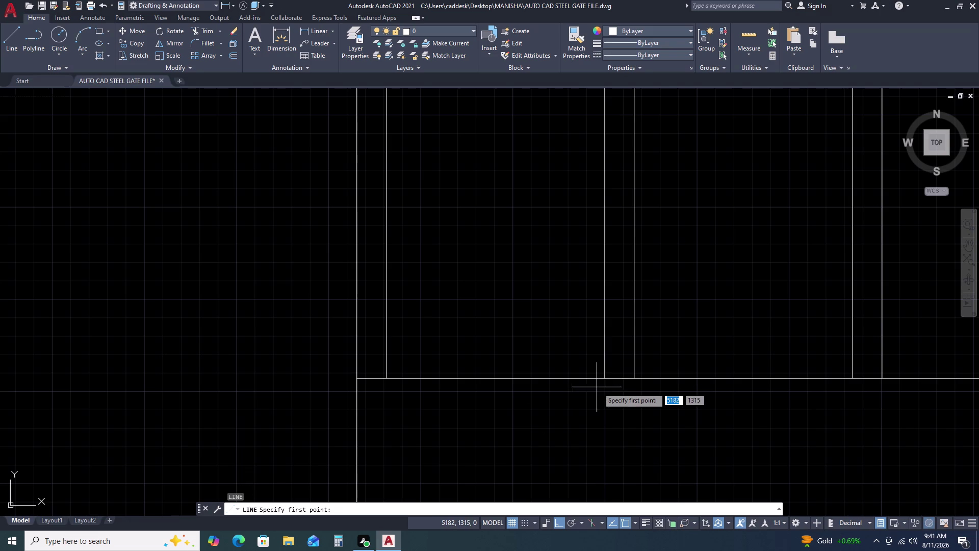
click(604, 380)
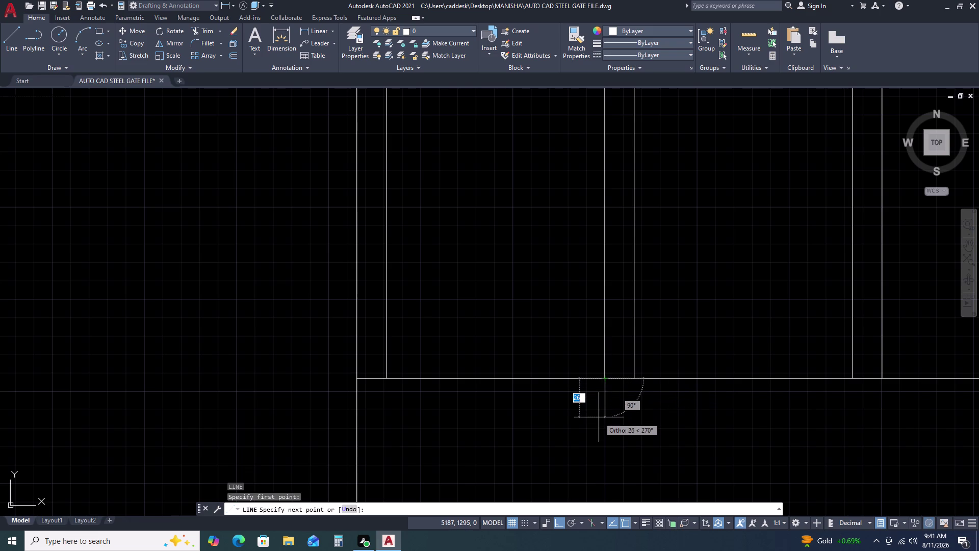
key(2)
key(0)
key(space)
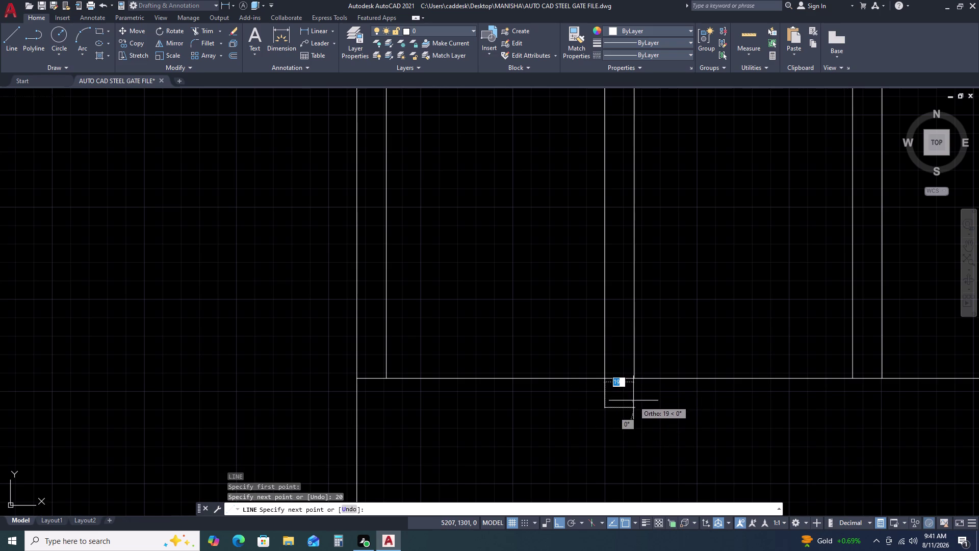
key(2)
text(0)
key(space)
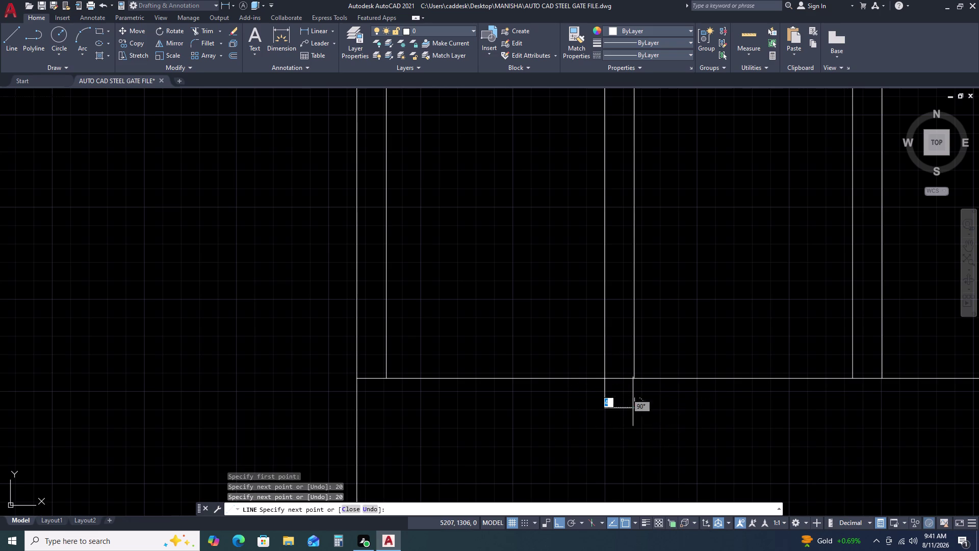
click(636, 378)
key(Escape)
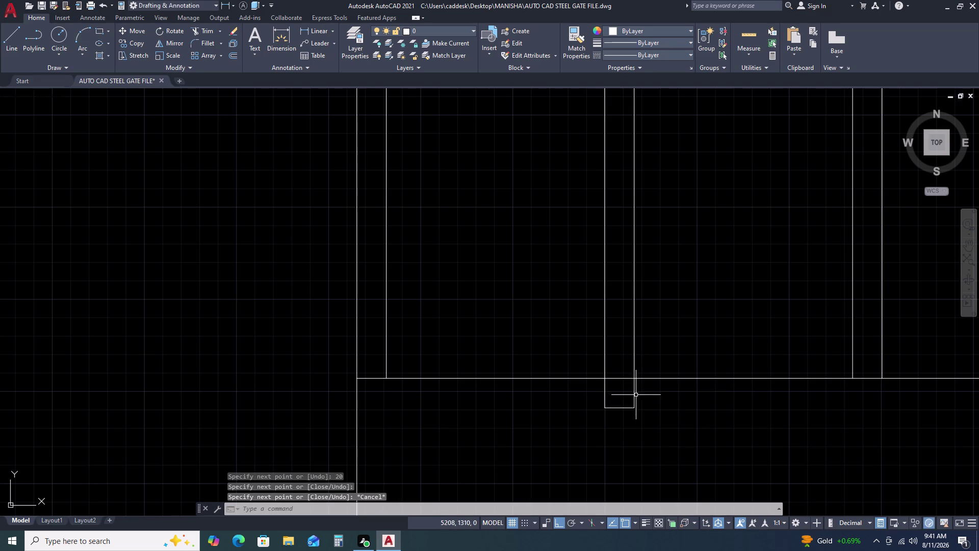
click(652, 395)
Copy the three-line U-shaped foot to the bottom of the next vertical bar.
click(564, 404)
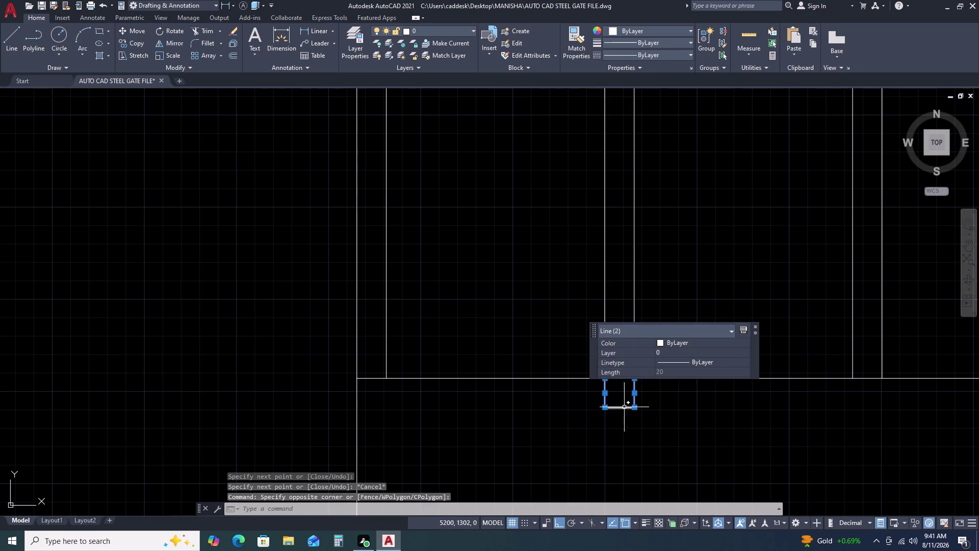
click(621, 404)
click(607, 426)
key(c)
text(O)
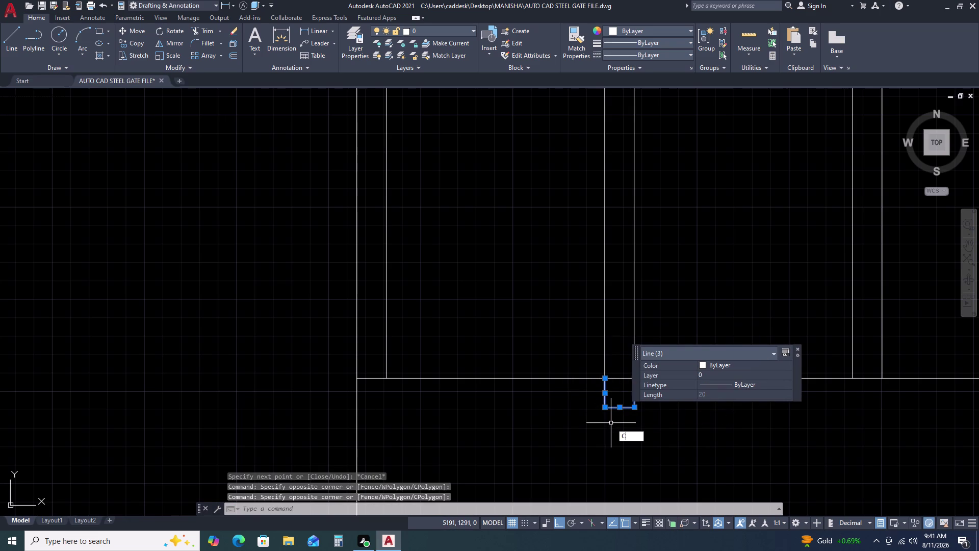
key(space)
click(603, 381)
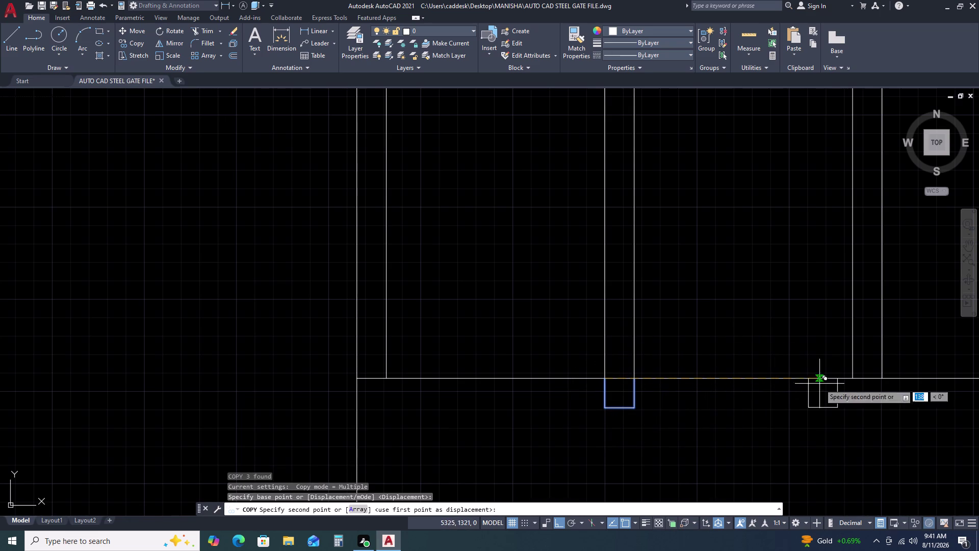
click(855, 382)
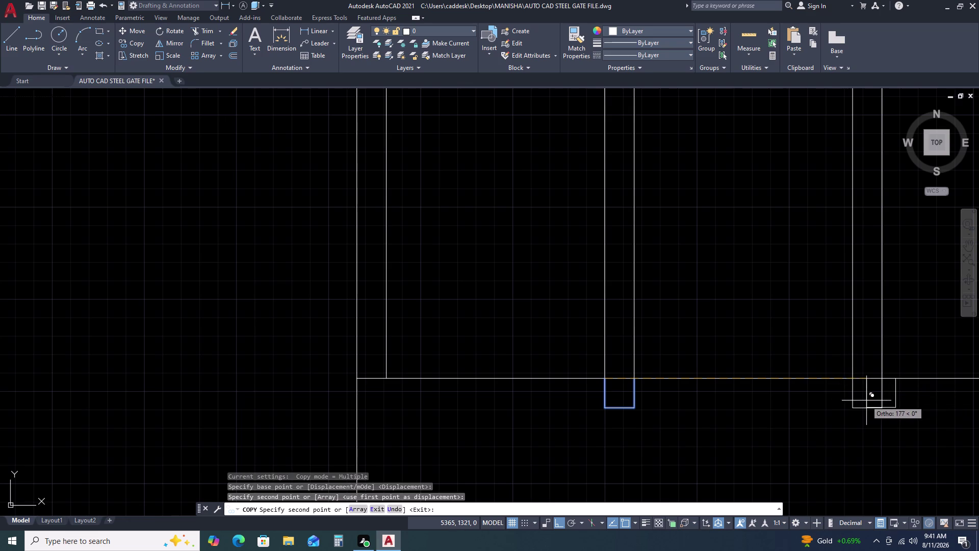
Place more foot copies under the bars along the lower rail.
middle_drag(869, 400, 278, 388)
scroll(down, 3)
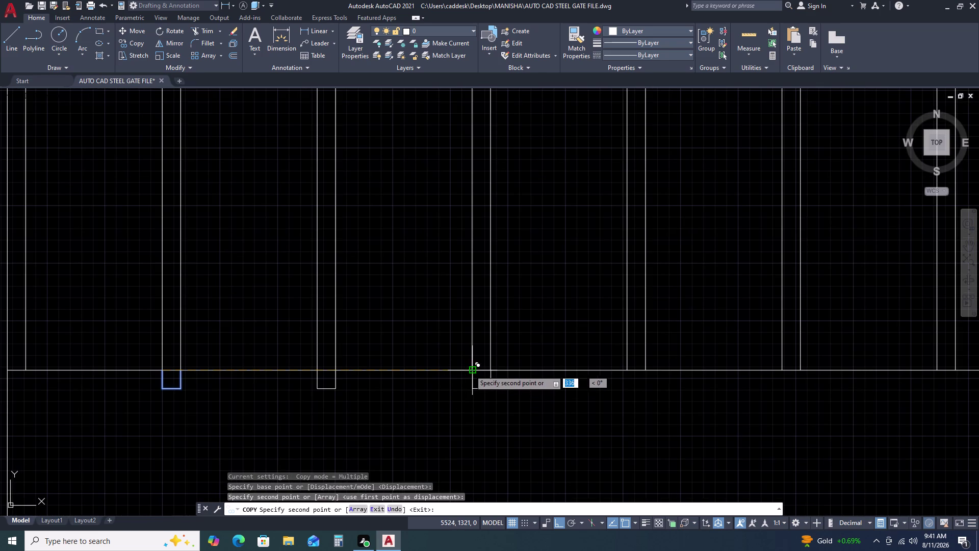
click(470, 370)
scroll(up, 3)
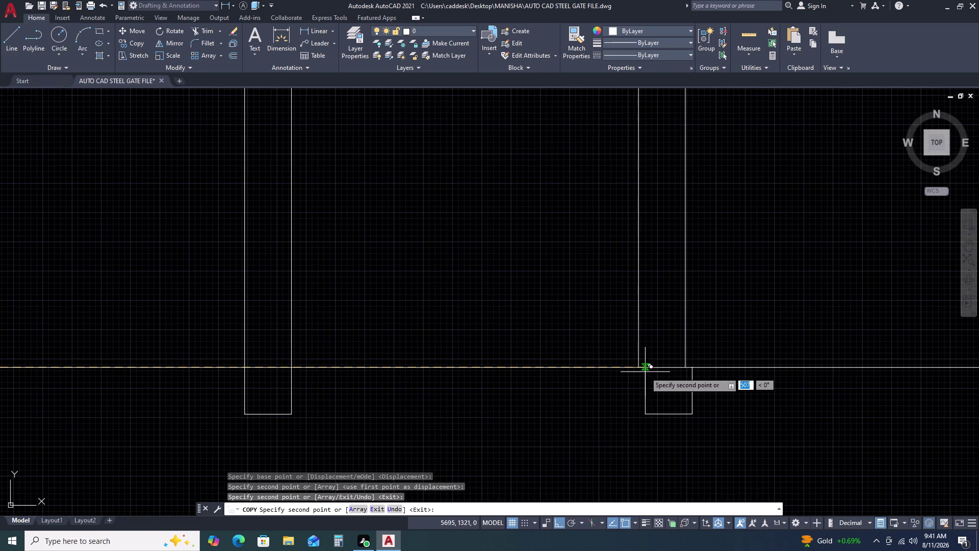
click(639, 367)
scroll(down, 3)
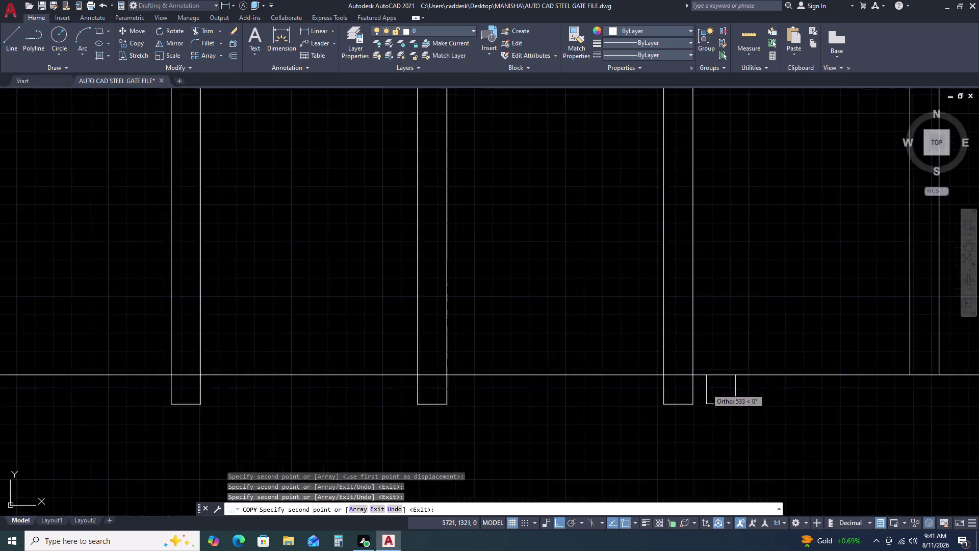
scroll(down, 3)
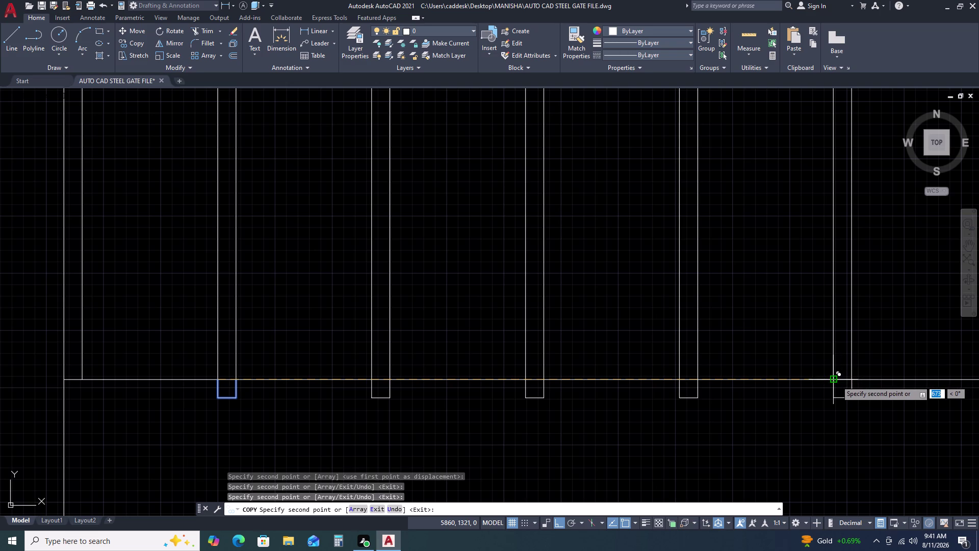
click(837, 380)
scroll(down, 3)
middle_drag(874, 361, 554, 380)
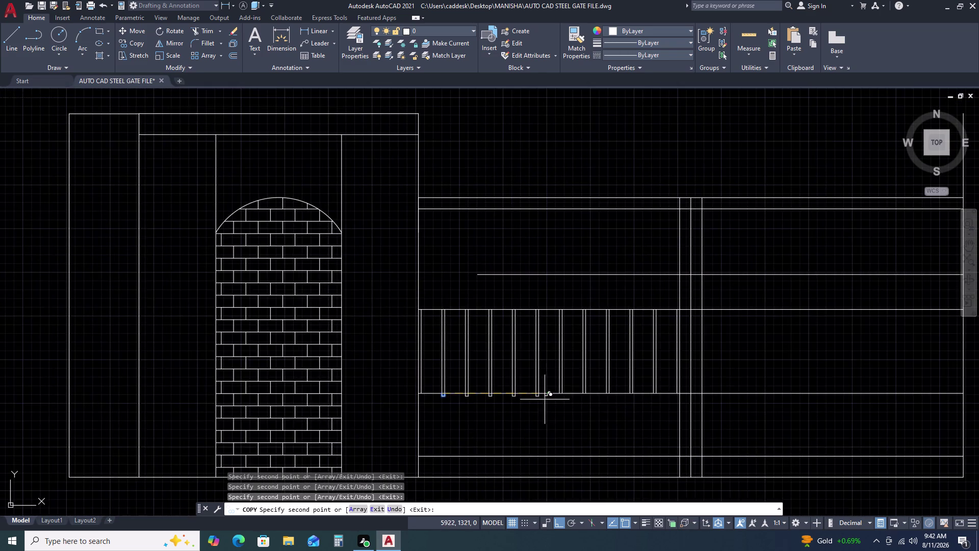
scroll(up, 3)
scroll(up, 3)
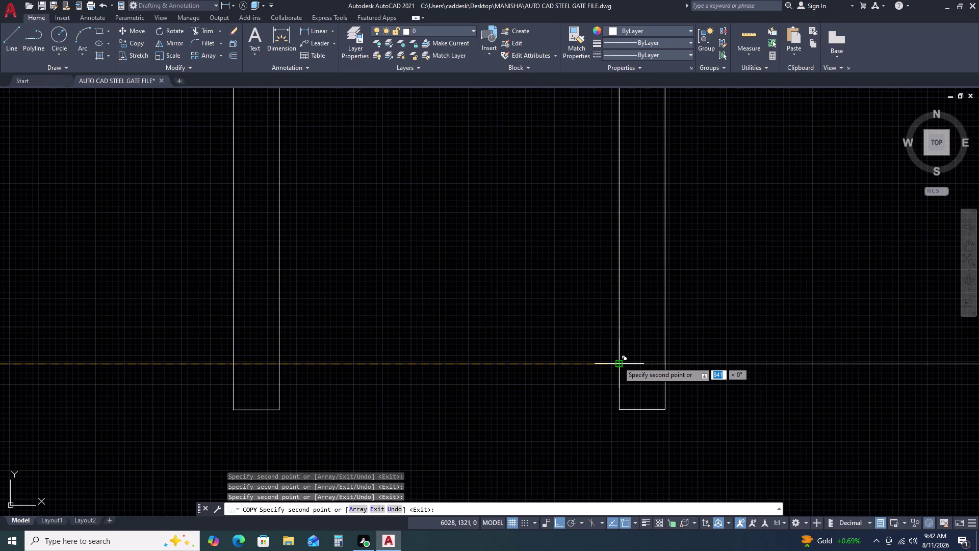
click(618, 361)
scroll(down, 3)
scroll(up, 3)
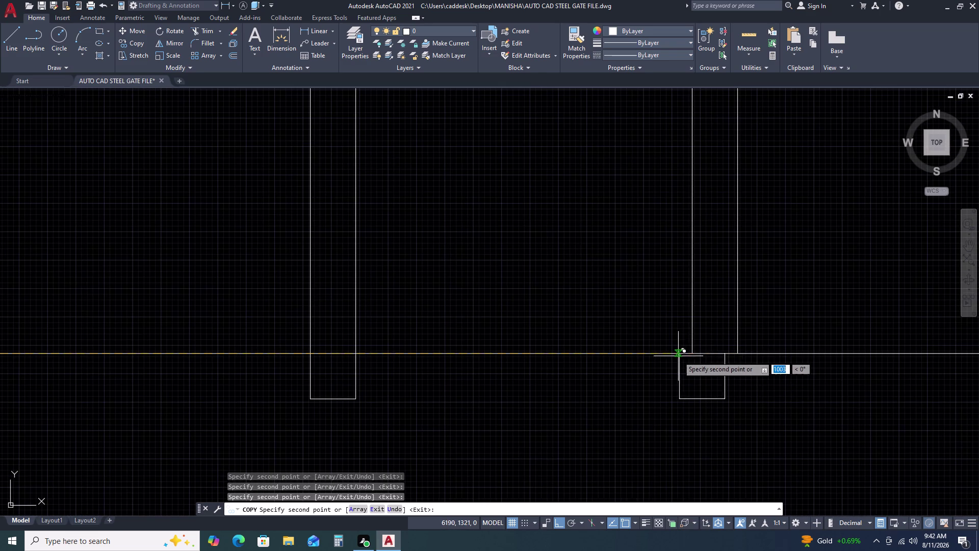
click(693, 352)
Place the remaining foot copies toward the rail end and end the copy.
scroll(down, 3)
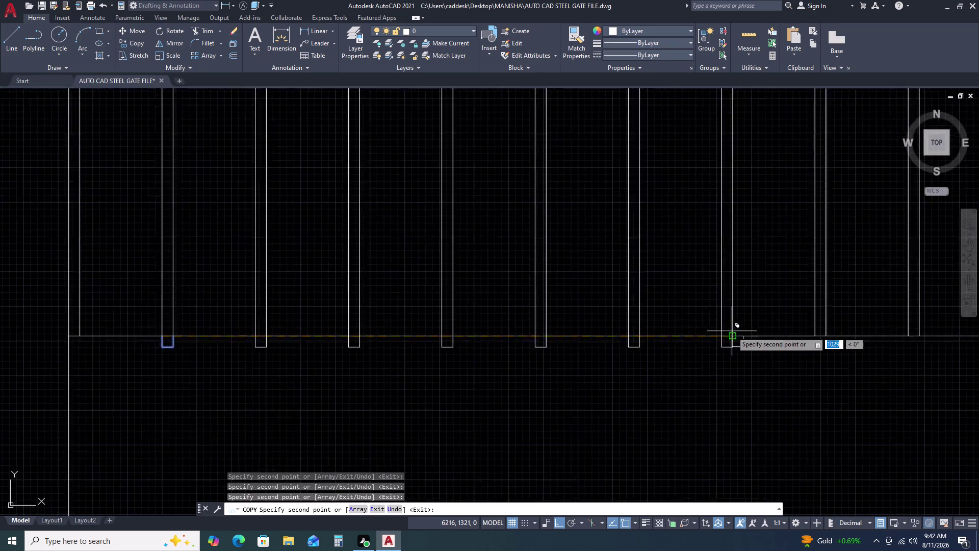
scroll(down, 3)
scroll(up, 3)
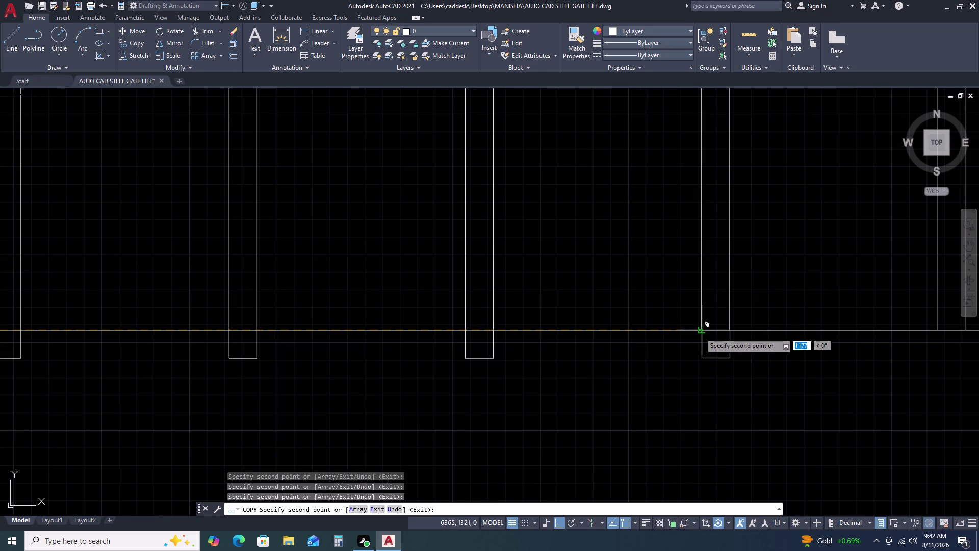
click(703, 329)
scroll(down, 3)
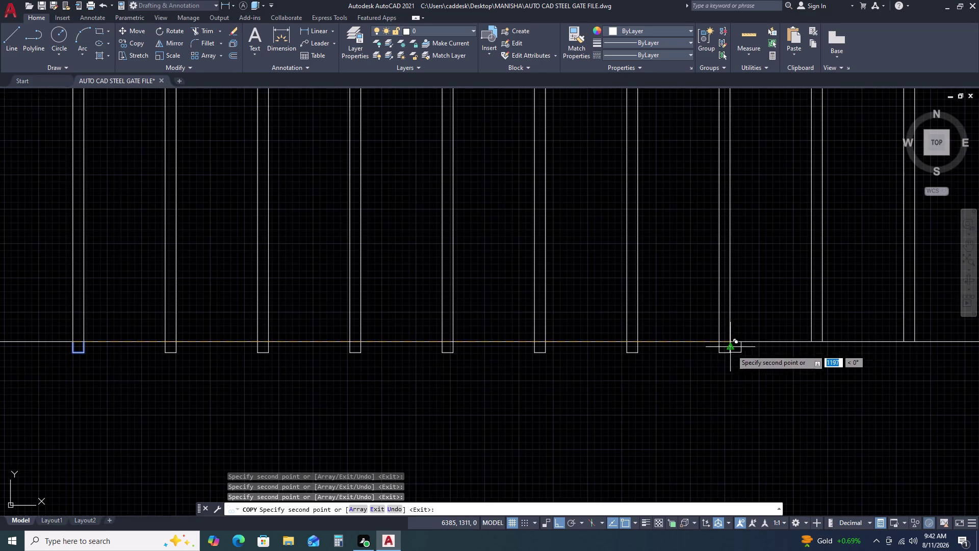
middle_drag(804, 338, 617, 339)
scroll(down, 3)
scroll(up, 3)
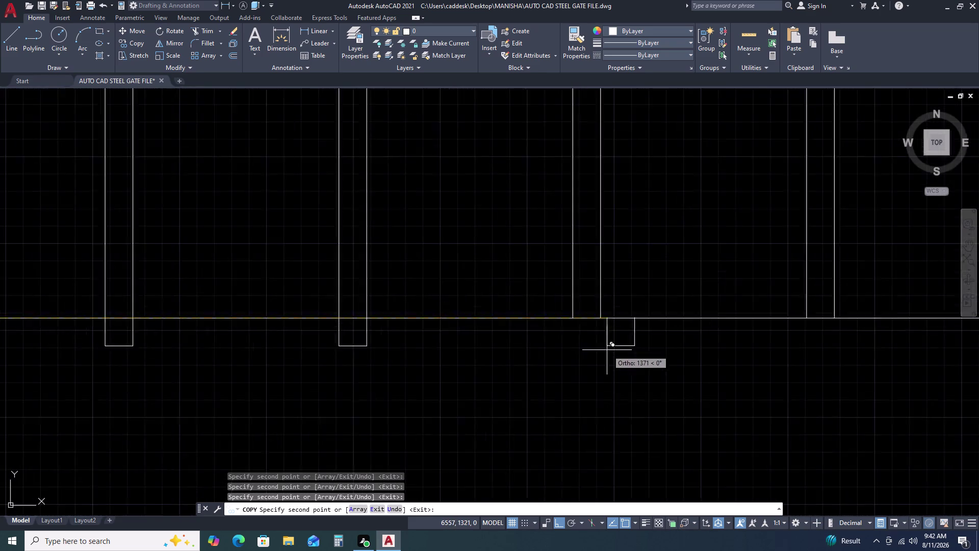
click(553, 297)
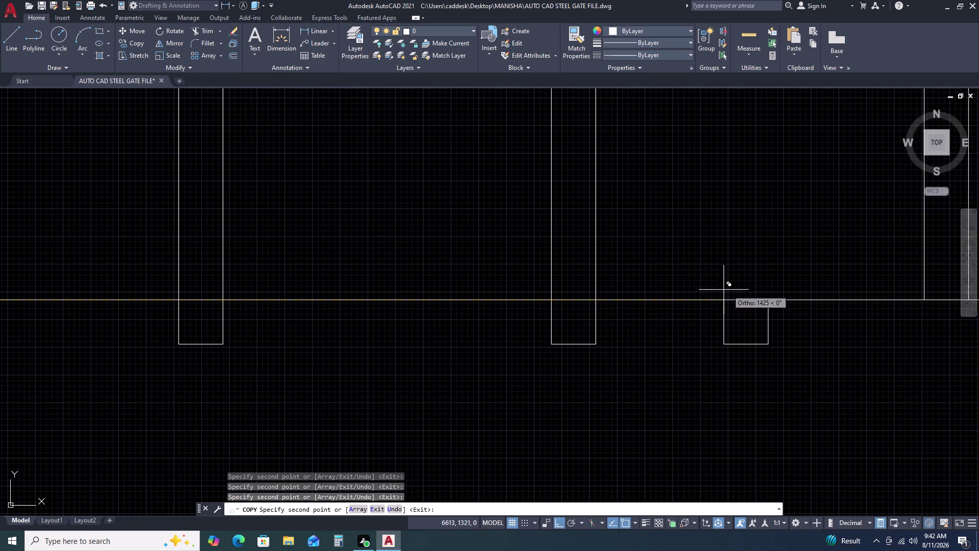
scroll(down, 3)
scroll(up, 3)
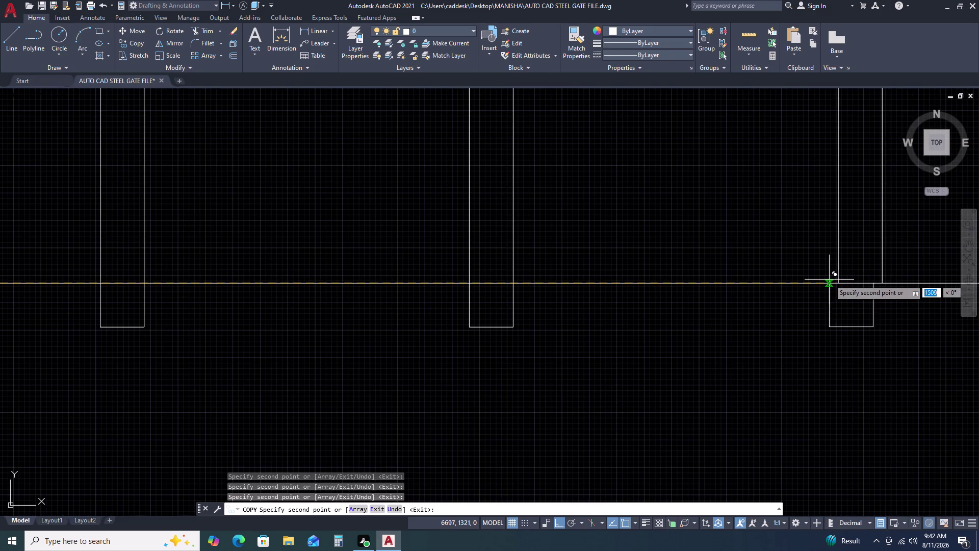
click(838, 281)
scroll(down, 3)
scroll(up, 3)
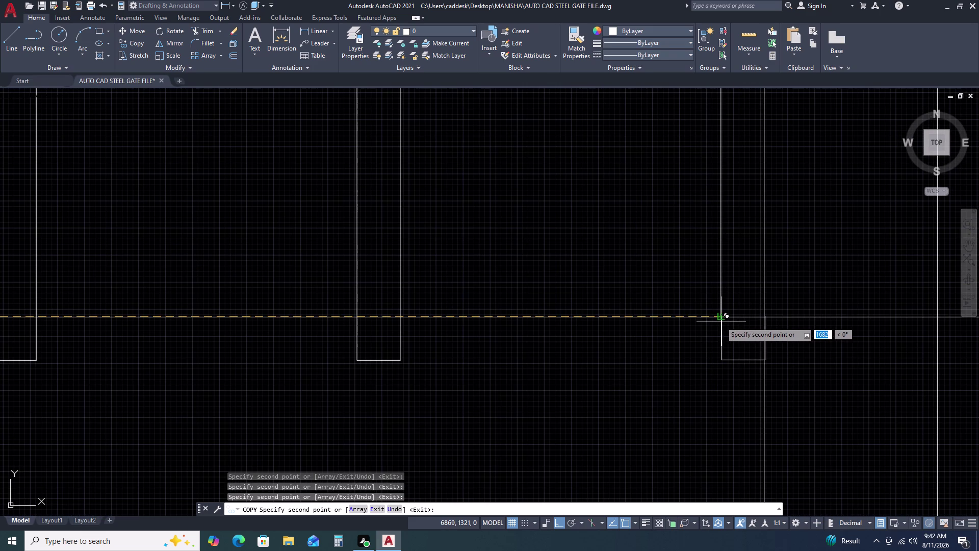
double_click(720, 321)
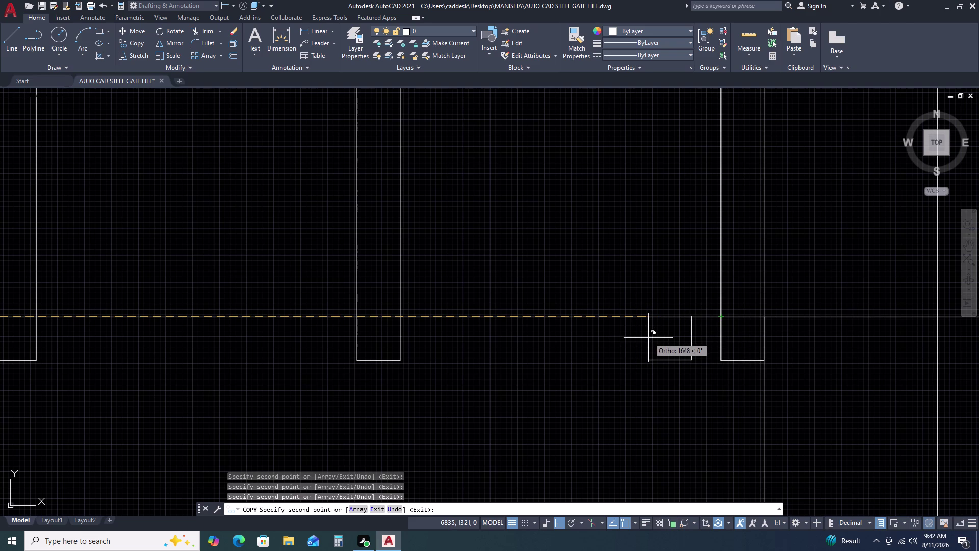
key(Escape)
scroll(down, 3)
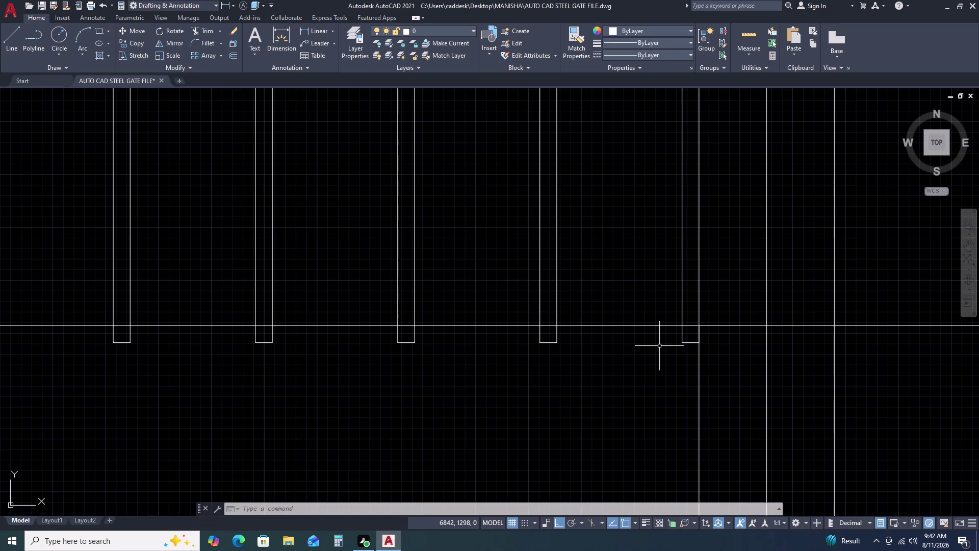
Window-select the lines of the last bar in the lower panel.
scroll(down, 3)
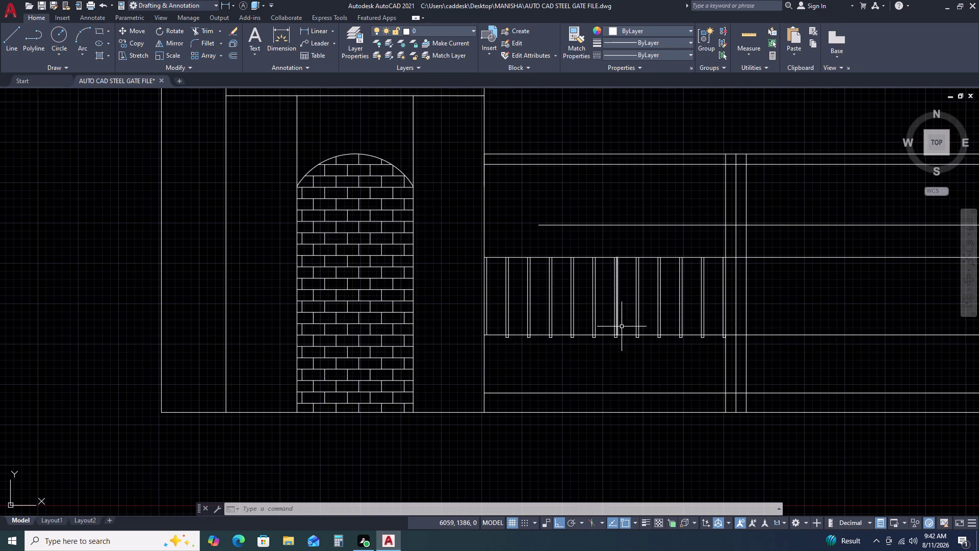
scroll(down, 3)
scroll(up, 3)
scroll(up, 3)
scroll(down, 3)
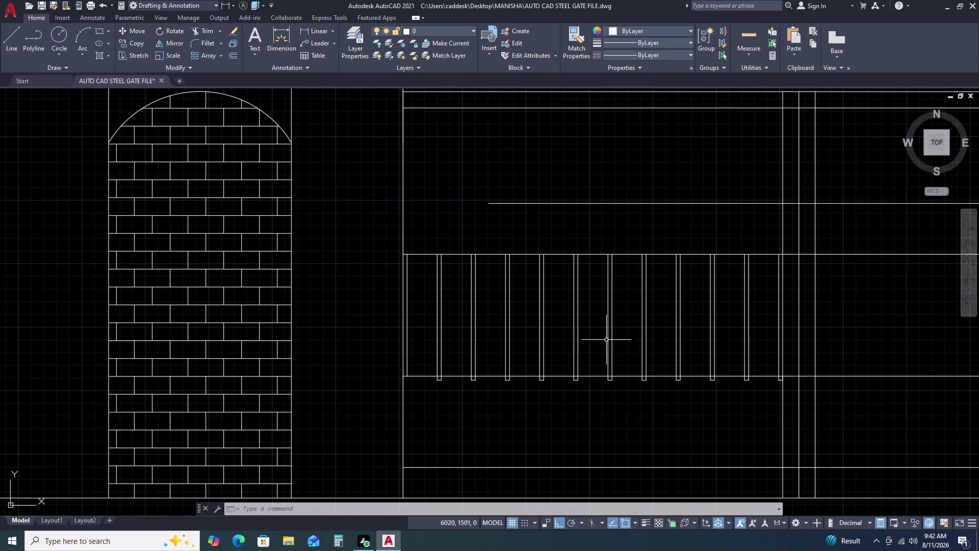
scroll(down, 3)
scroll(up, 3)
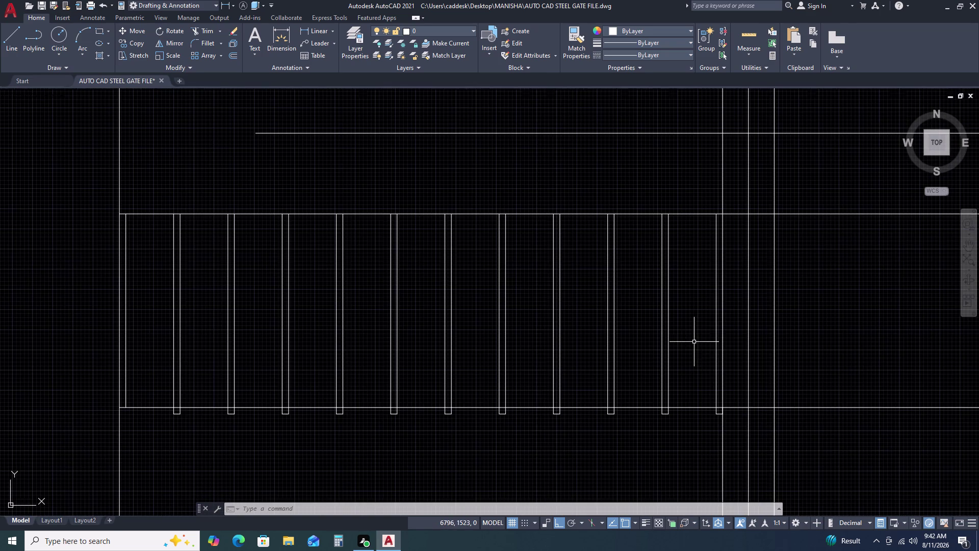
click(706, 200)
click(739, 439)
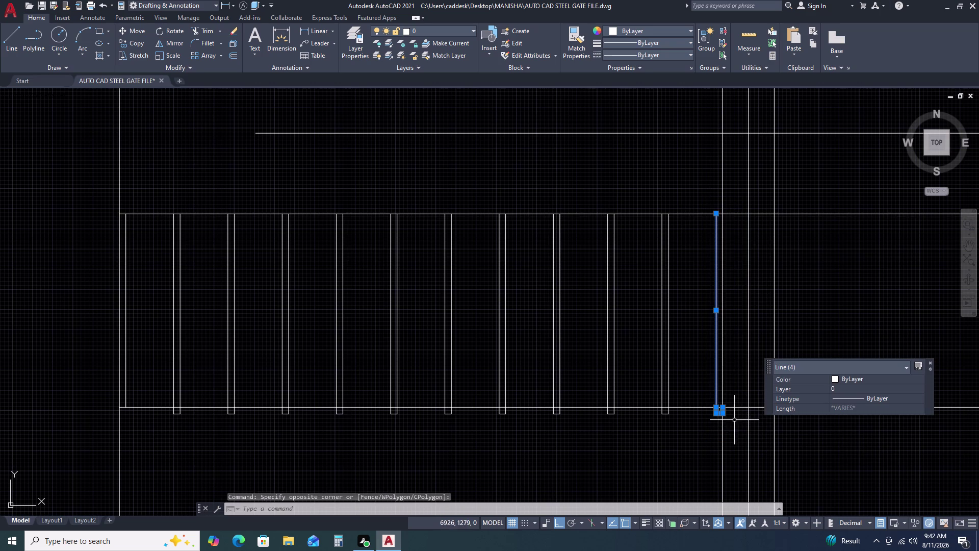
Undo twenty-two recent edits, reverting the earlier erases, offset and move.
key(ctrl+z)
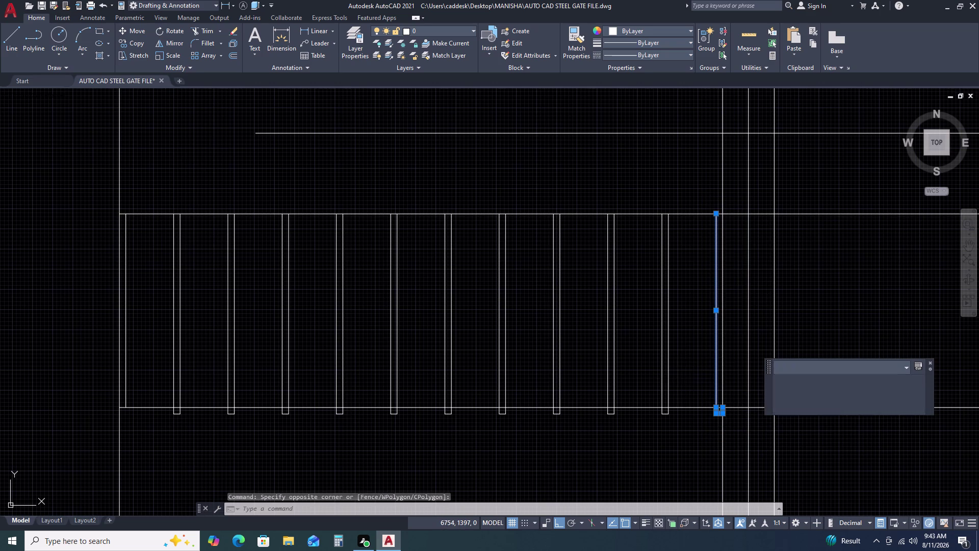
key(ctrl+z)
key(ctrl+z)
key(ctrl+z)
key(ctrl+z)
key(ctrl+z)
key(ctrl+z)
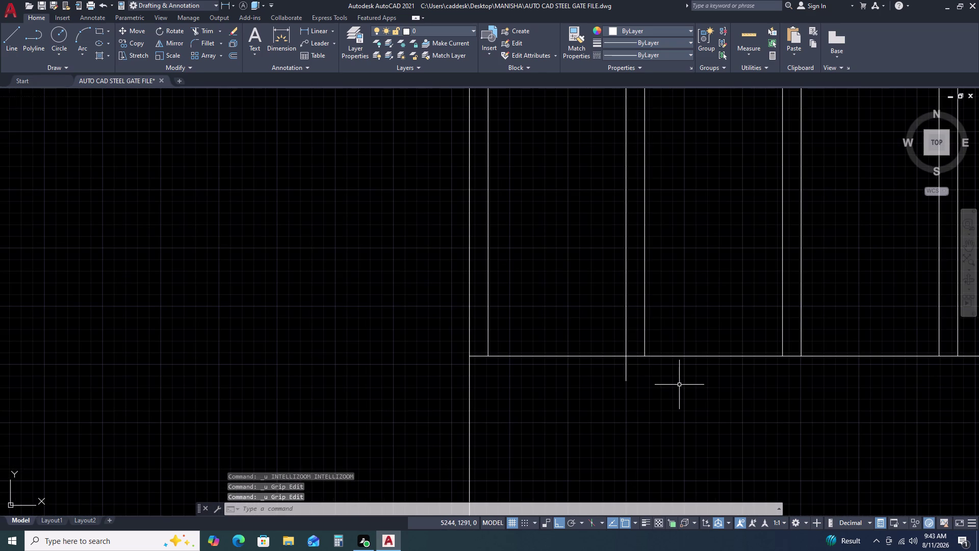
key(ctrl+z)
key(ctrl+z)
key(ctrl+z)
key(ctrl+z)
key(ctrl+z)
key(ctrl+z)
key(ctrl+z)
key(ctrl+z)
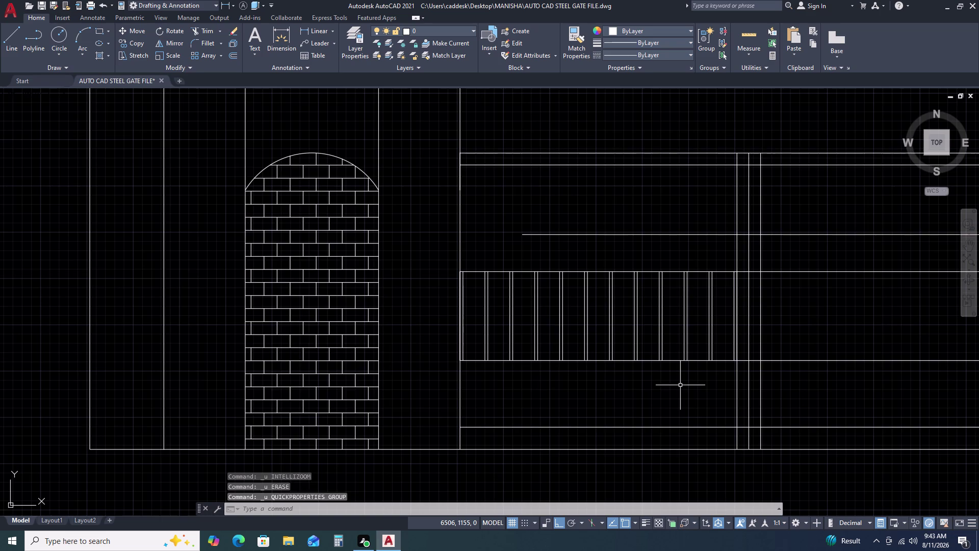
key(ctrl+z)
key(ctrl+z)
key(ctrl+z)
key(ctrl+z)
key(ctrl+z)
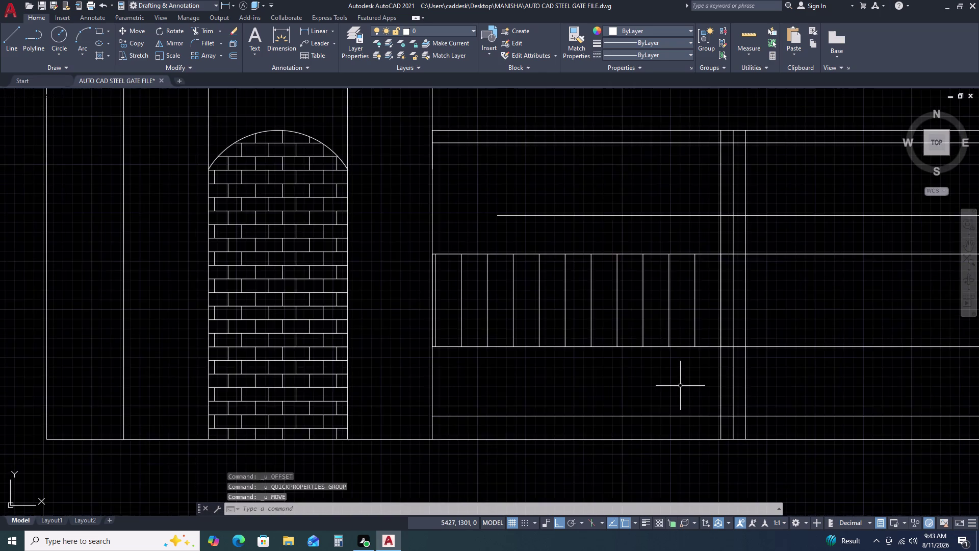
key(ctrl+z)
key(ctrl+z)
Erase the stray line beside the panel and begin selecting the lower panel bars.
scroll(down, 3)
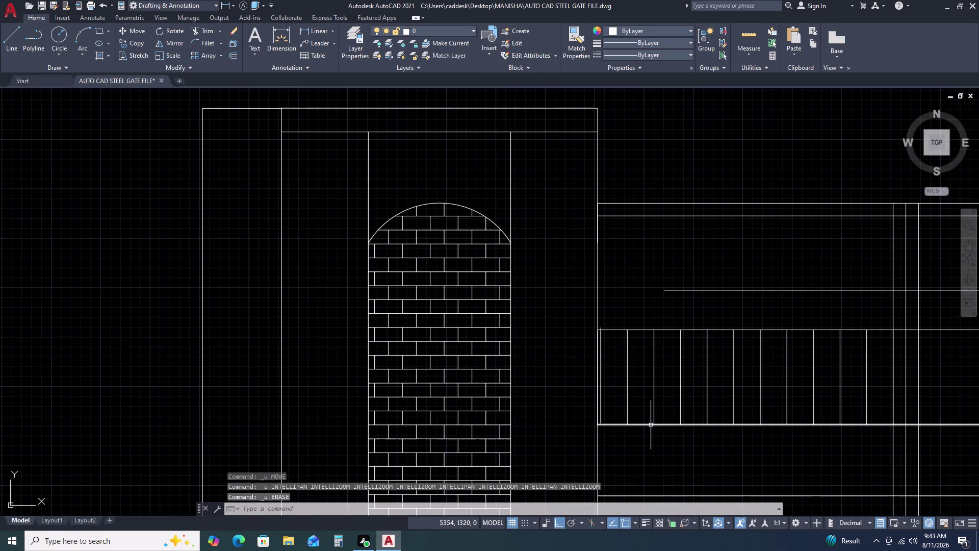
scroll(up, 3)
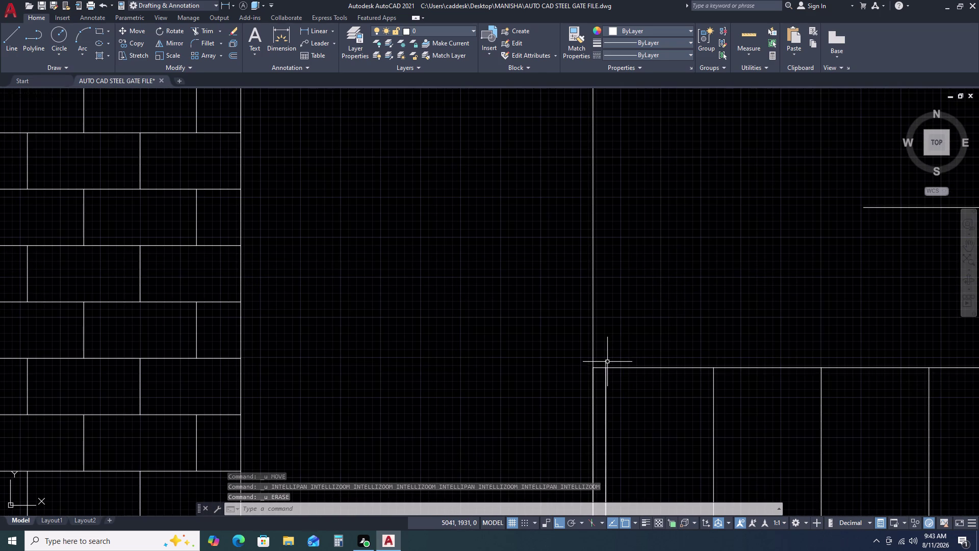
click(606, 360)
key(Delete)
scroll(down, 3)
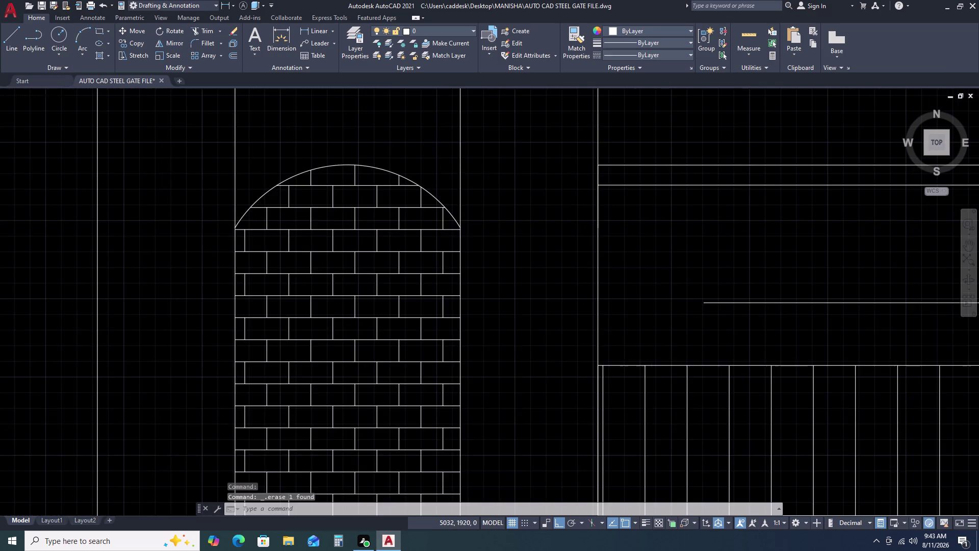
middle_drag(729, 457, 645, 362)
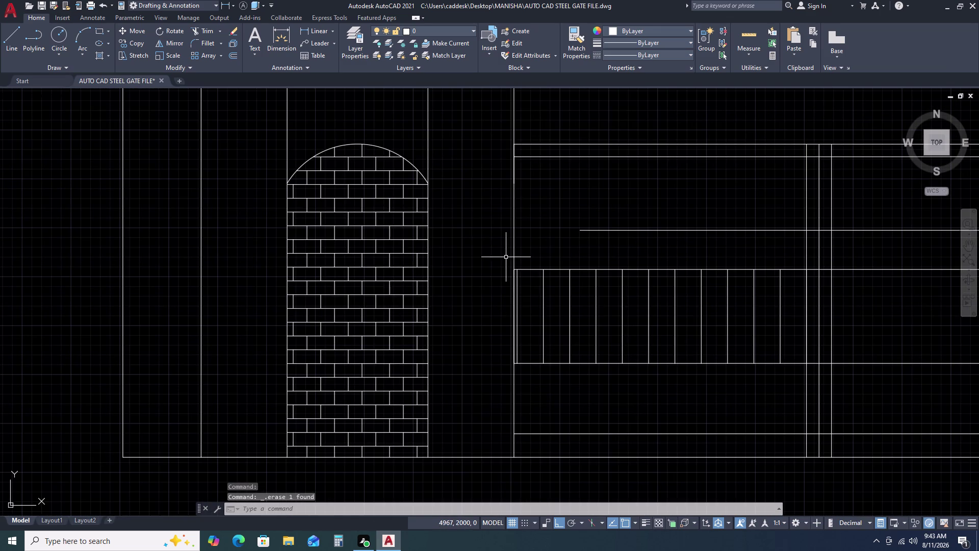
click(506, 256)
Move the thirteen selected bar lines slightly to the left.
click(816, 377)
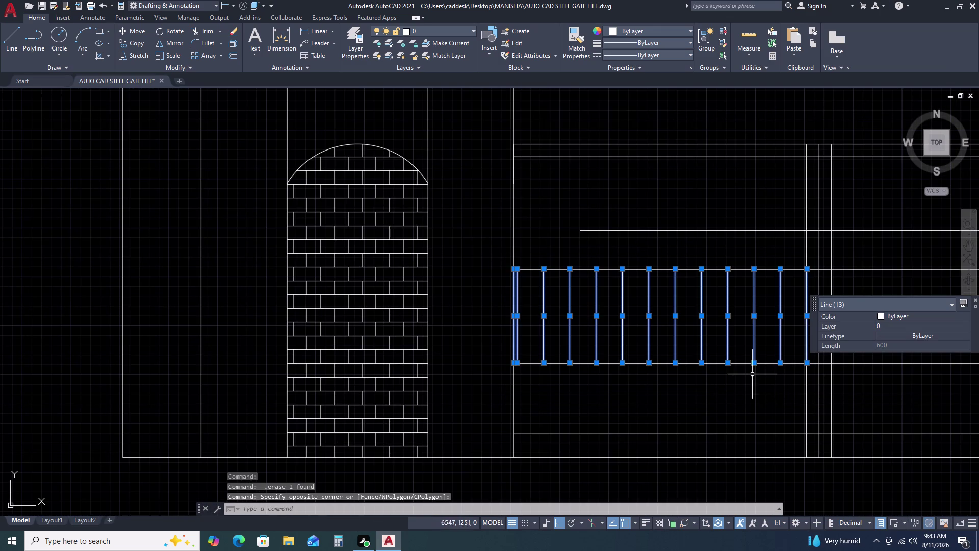
text(M)
key(space)
scroll(up, 3)
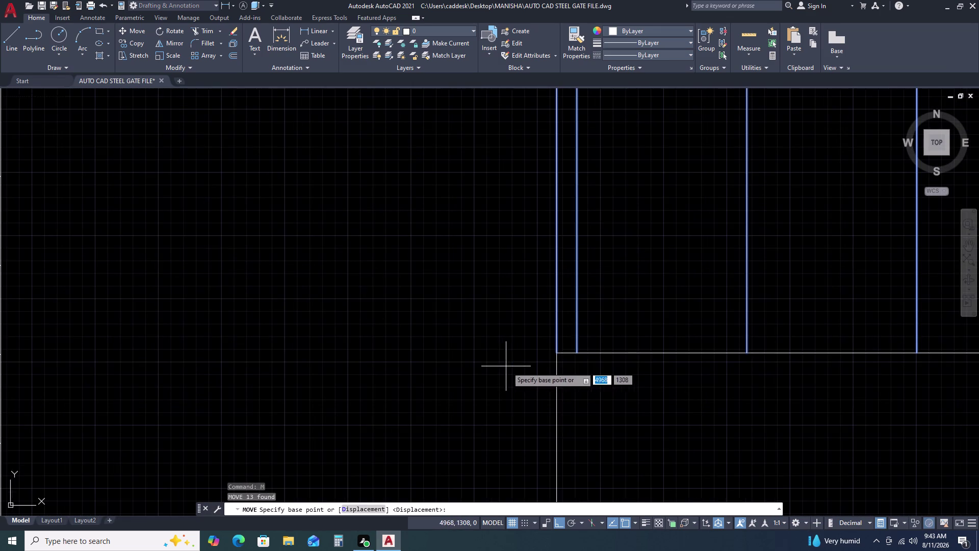
click(580, 354)
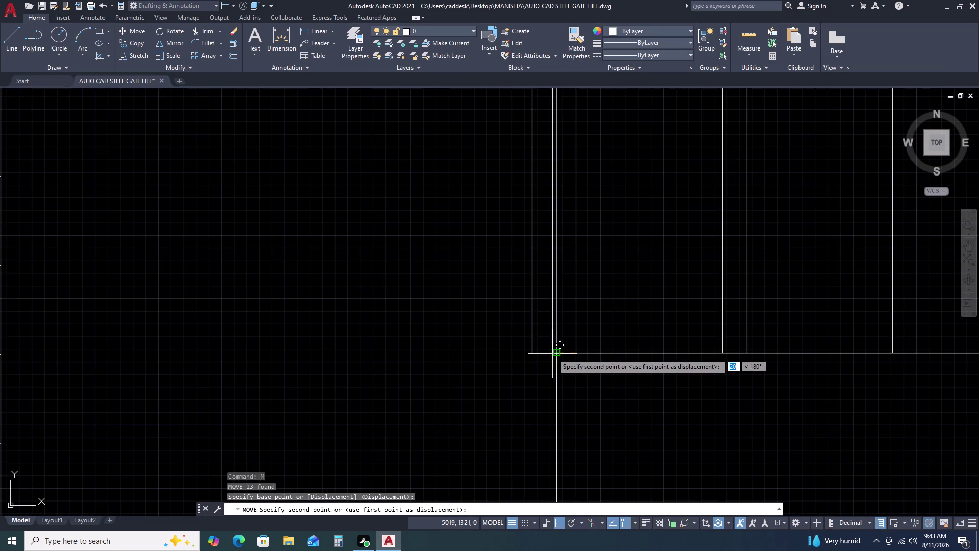
click(557, 354)
Delete the leftover edge line and the bar at the panel's left edge.
click(544, 340)
click(514, 347)
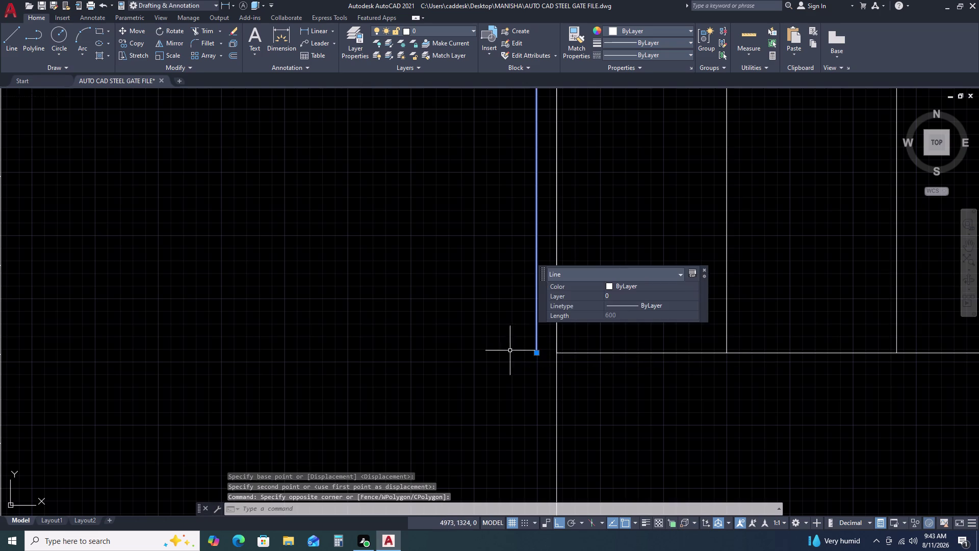
key(Delete)
scroll(down, 3)
click(573, 332)
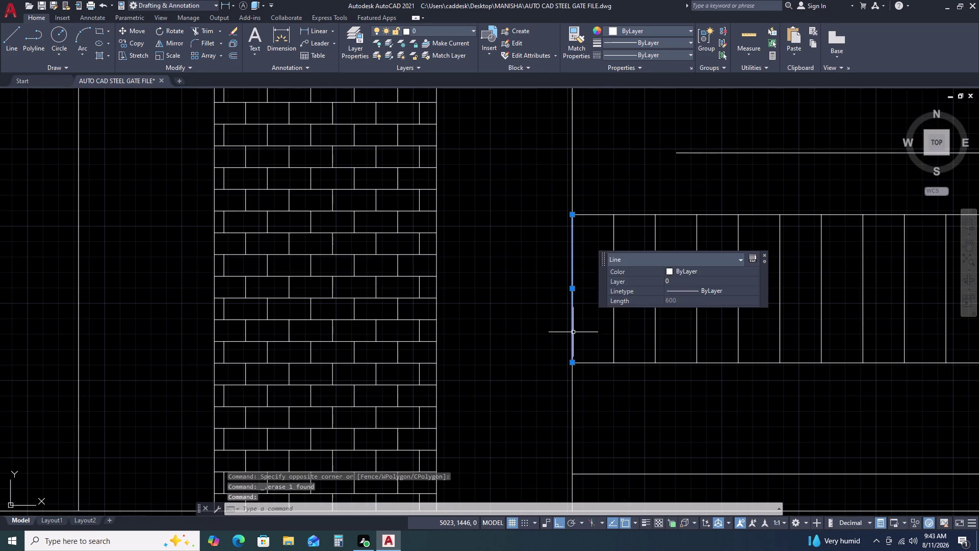
key(Delete)
scroll(down, 3)
scroll(up, 3)
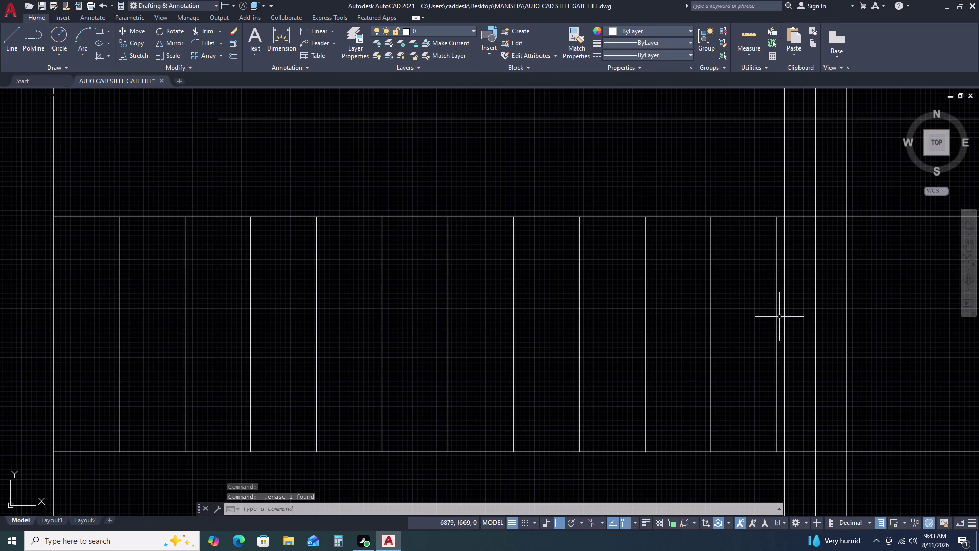
Delete the bar beside the frame and all remaining vertical bars in the panel.
double_click(779, 299)
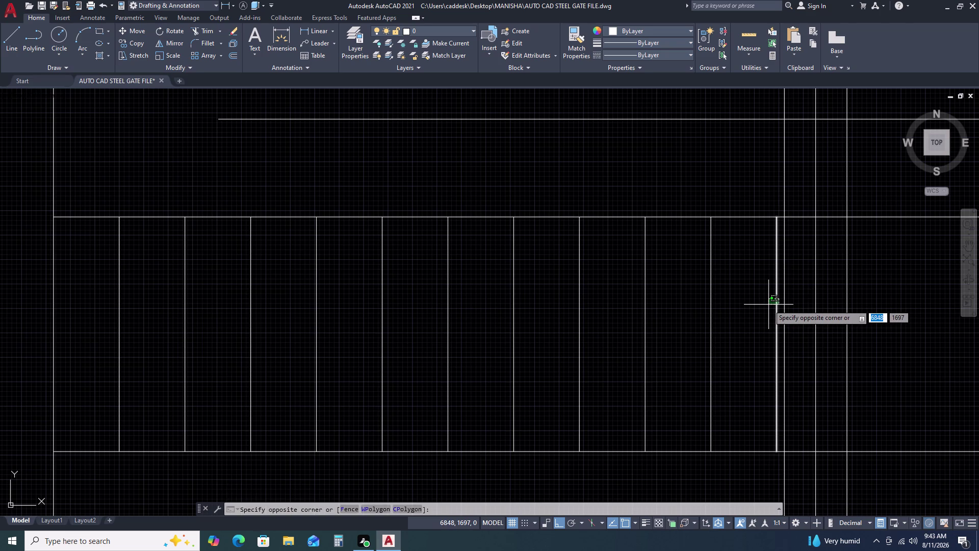
scroll(down, 3)
double_click(779, 299)
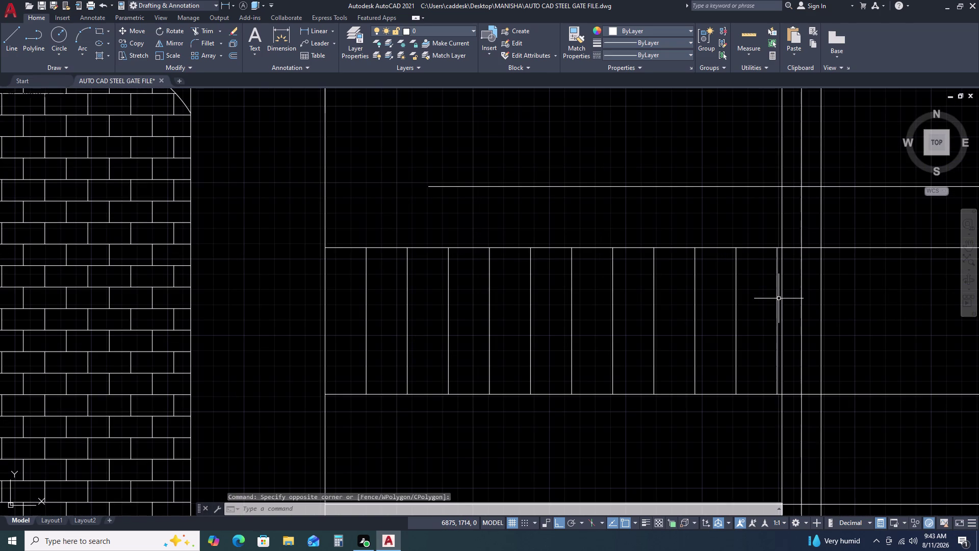
click(780, 297)
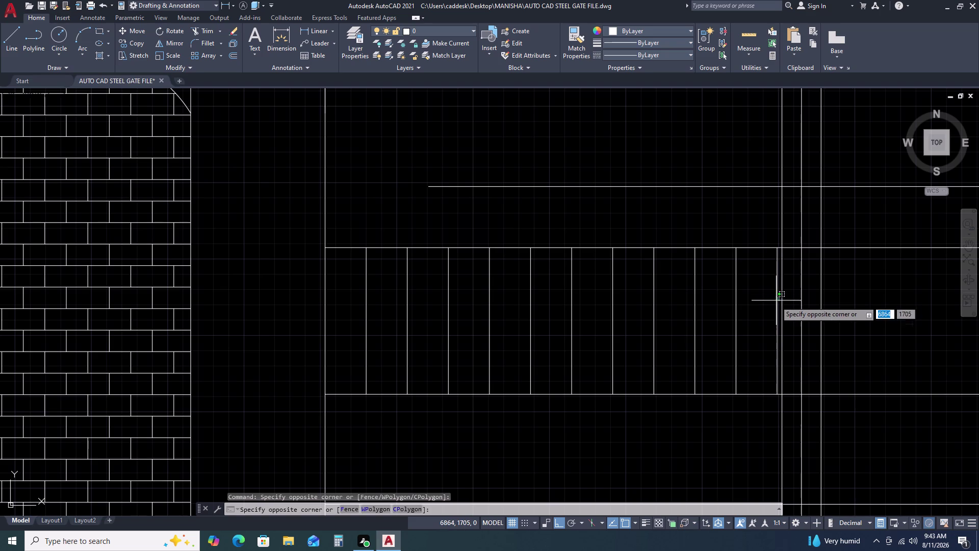
double_click(775, 303)
key(Delete)
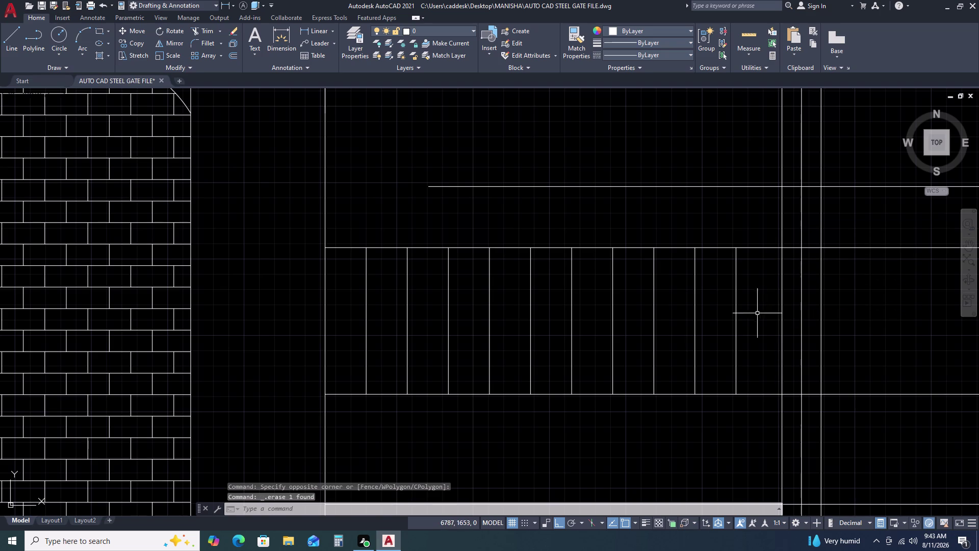
drag(753, 314, 725, 317)
click(348, 360)
key(Delete)
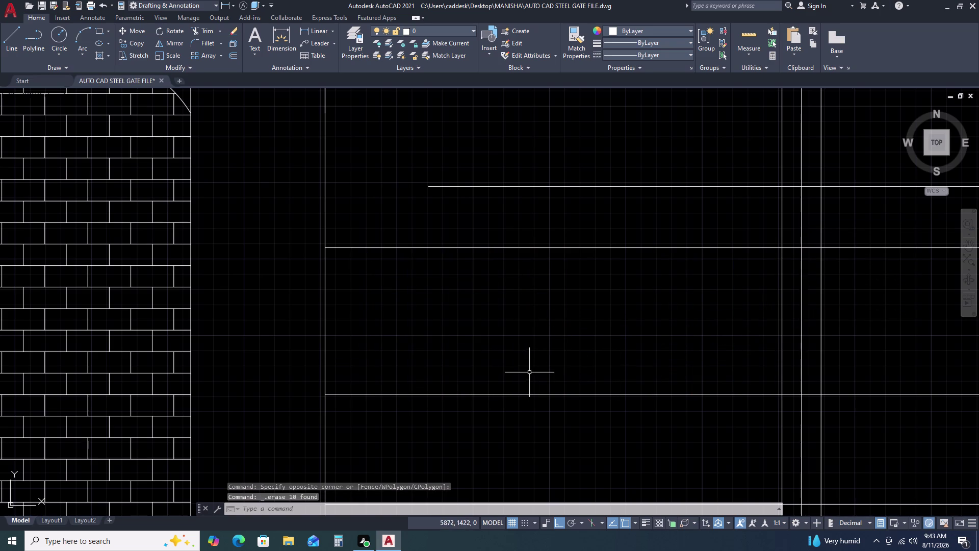
Cancel the pending command and start the LINE command.
key(c)
key(Escape)
key(Escape)
text(L)
key(space)
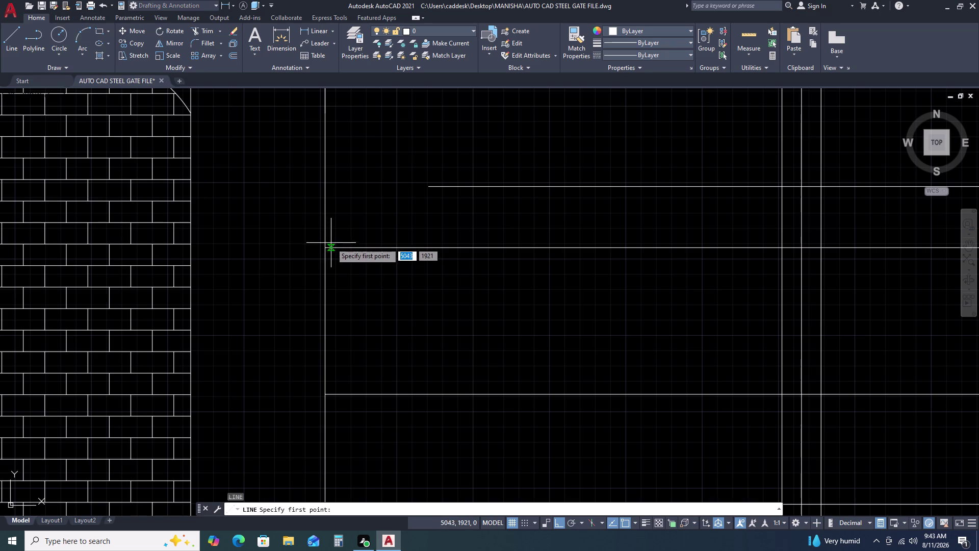
Draw a vertical bar from the top rail to the bottom rail at the panel's left edge.
click(327, 250)
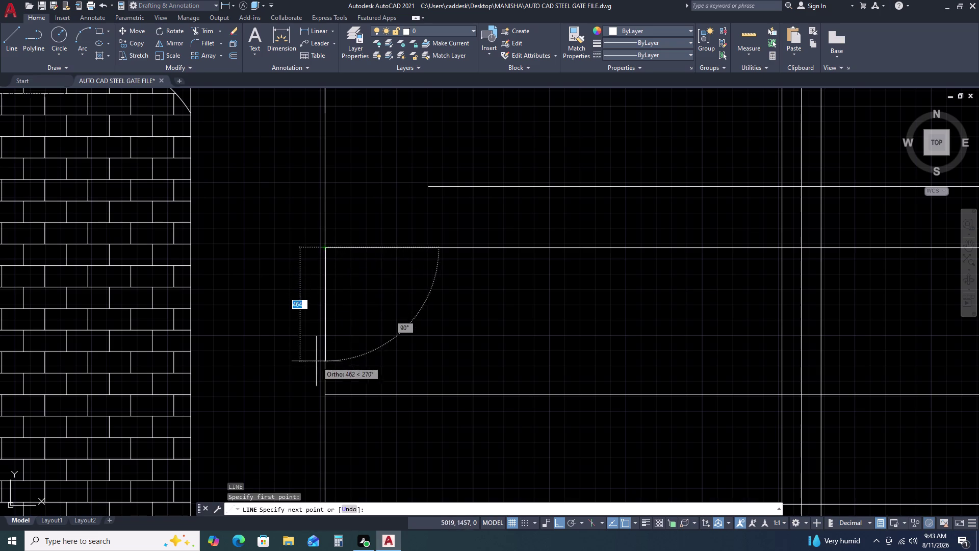
click(323, 393)
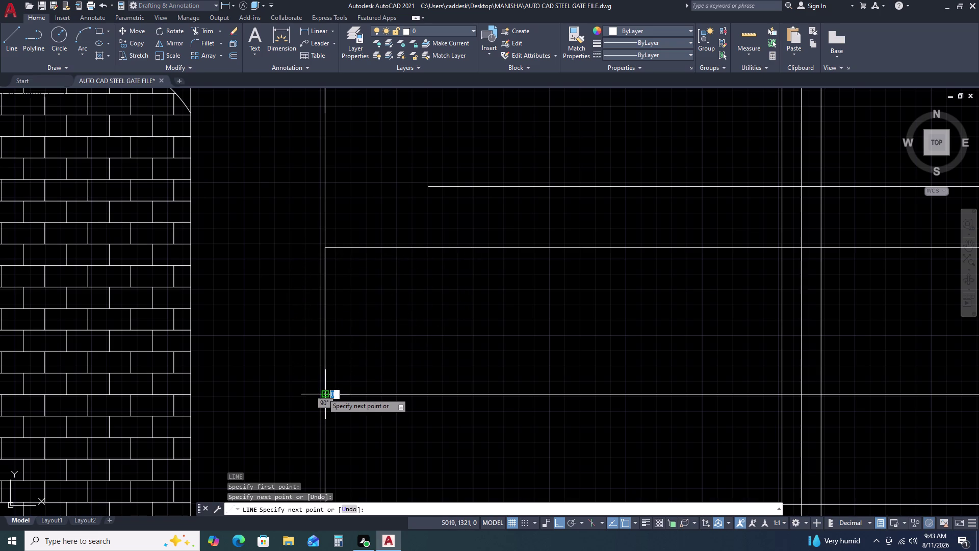
key(Escape)
click(324, 370)
Try an 11-item array copy of the bar, cancelling it as too widely spaced.
key(c)
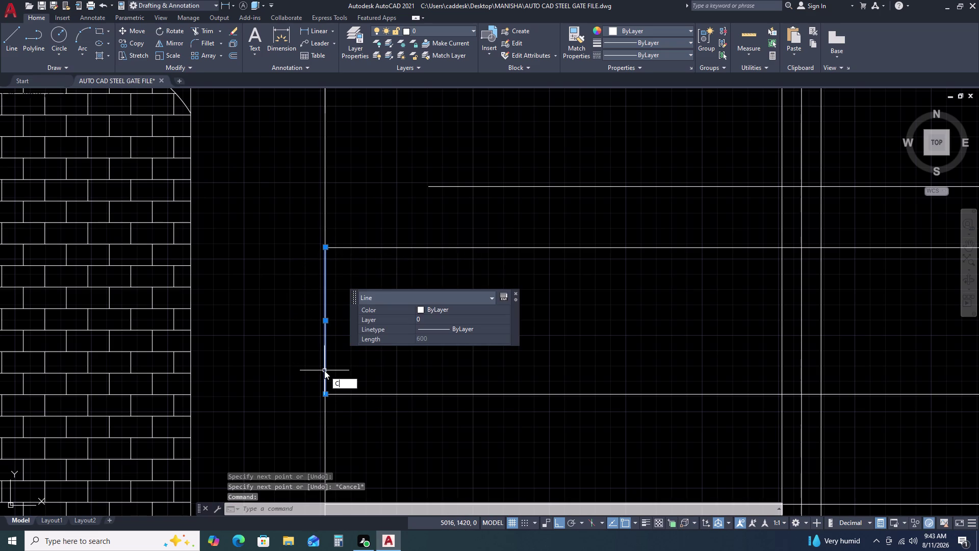
text(O)
key(space)
click(327, 395)
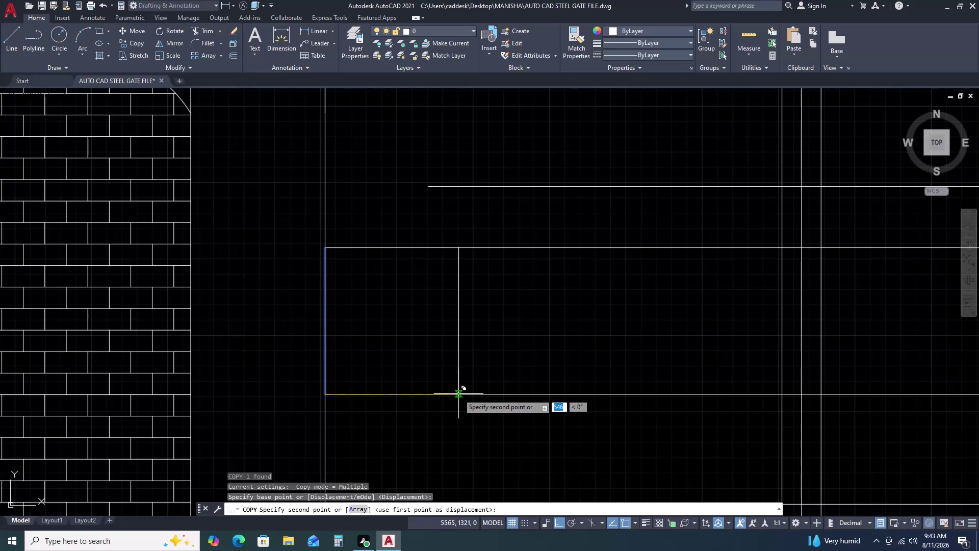
text(AR)
key(space)
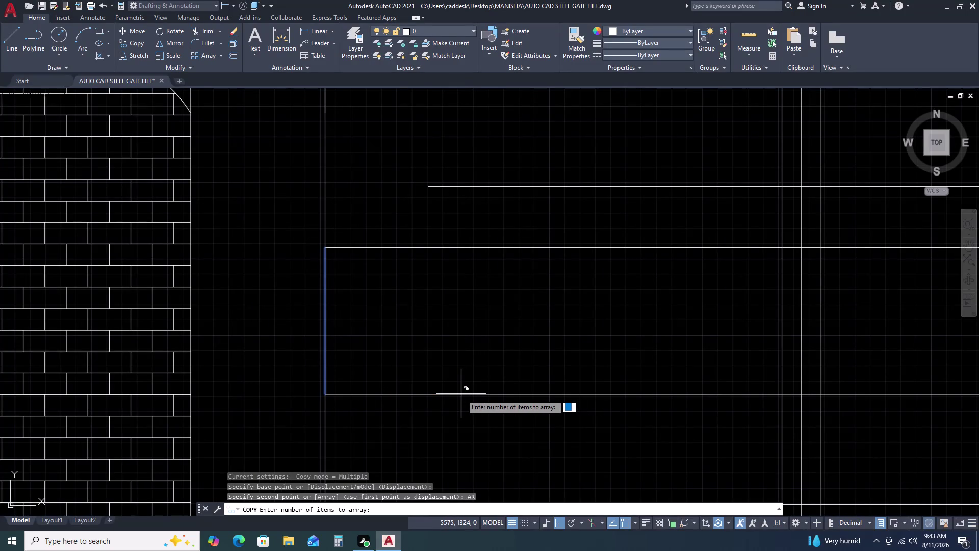
text(11)
key(space)
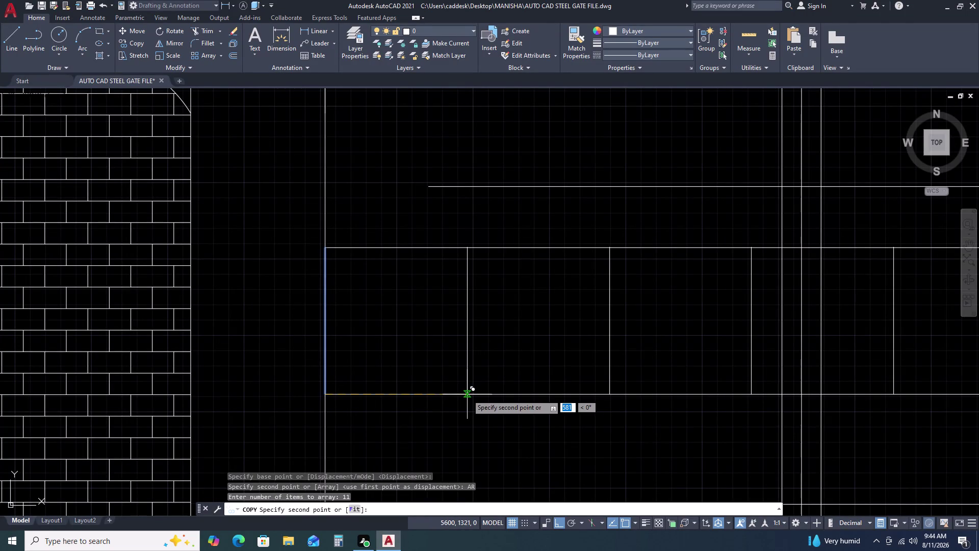
key(Escape)
Array 12 bars fitted across the panel to its right end, then delete one extra bar.
key(a)
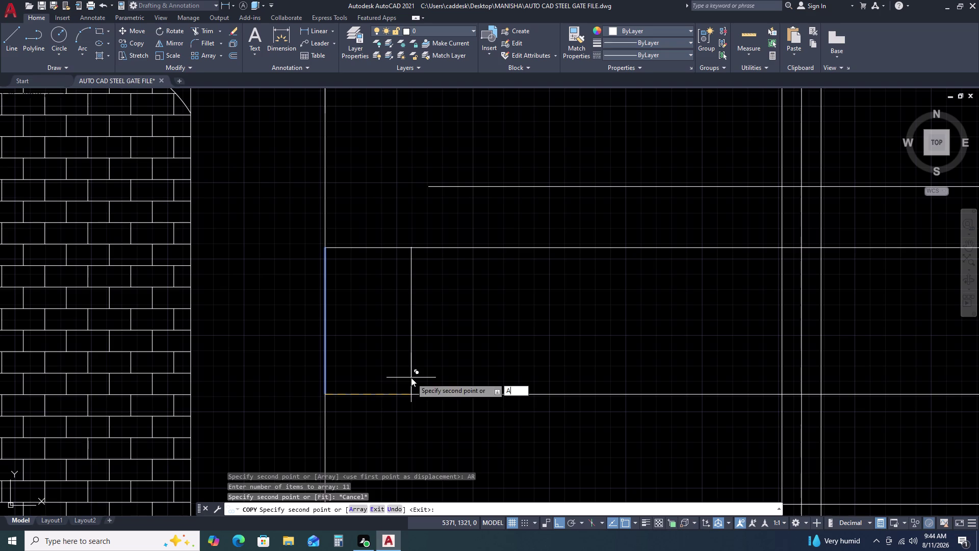
key(space)
text(12)
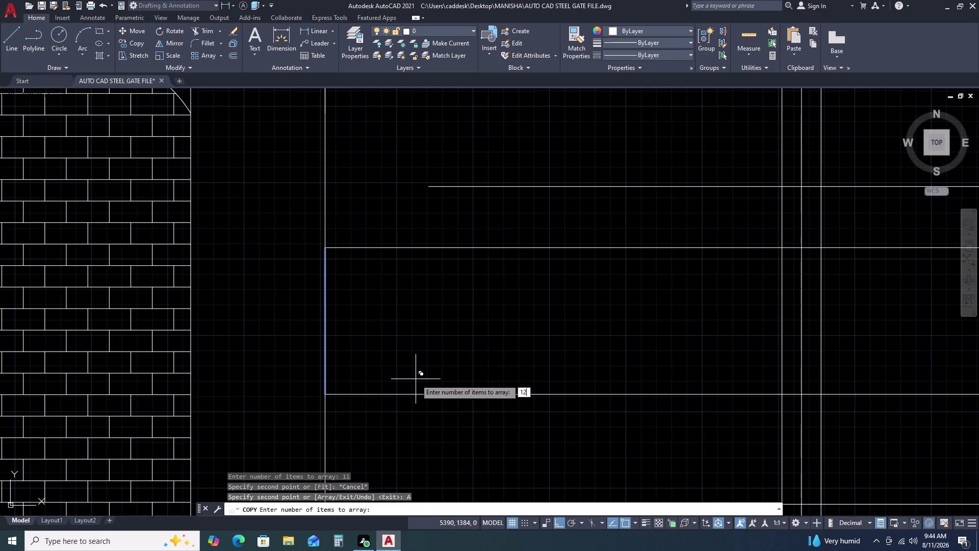
key(space)
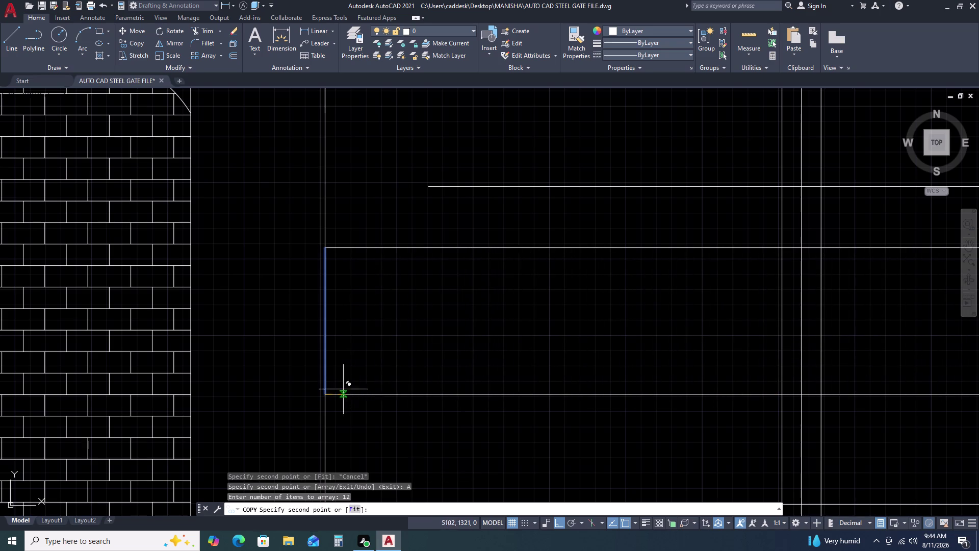
click(355, 508)
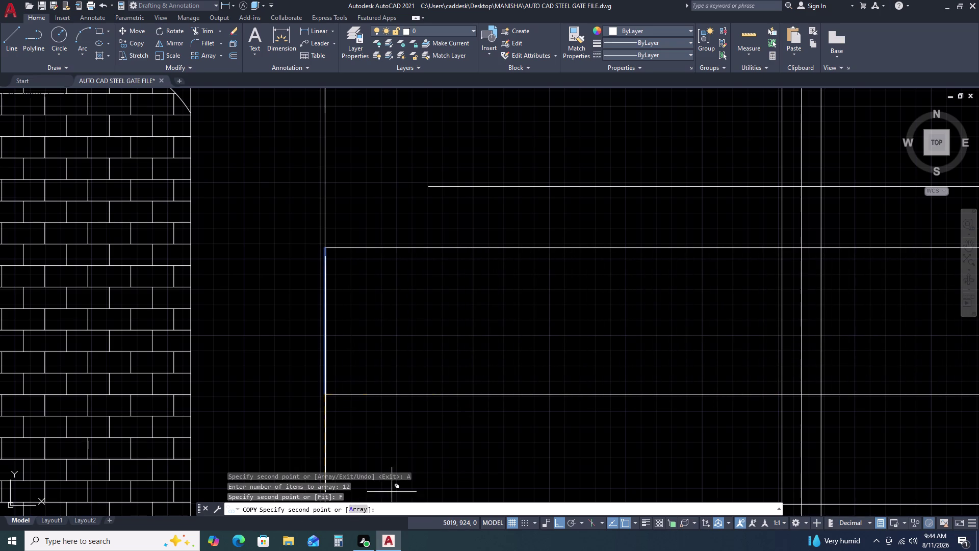
click(784, 392)
key(Escape)
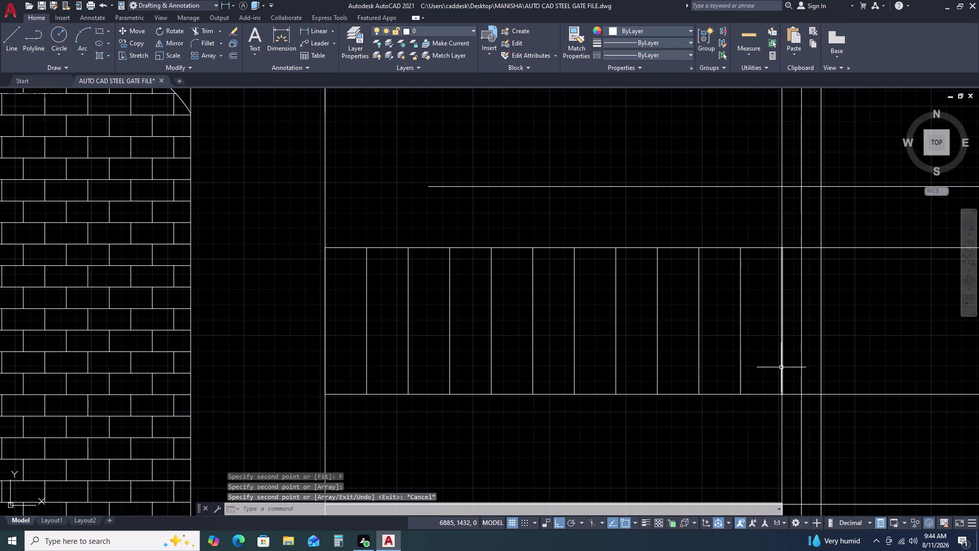
click(782, 367)
key(Delete)
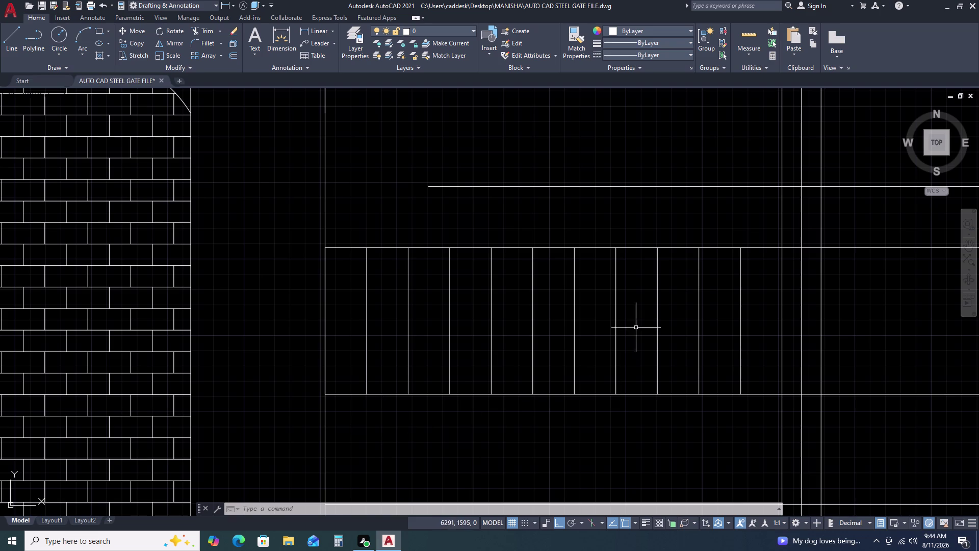
Window-select the ten arrayed bars and delete them.
click(745, 322)
click(350, 355)
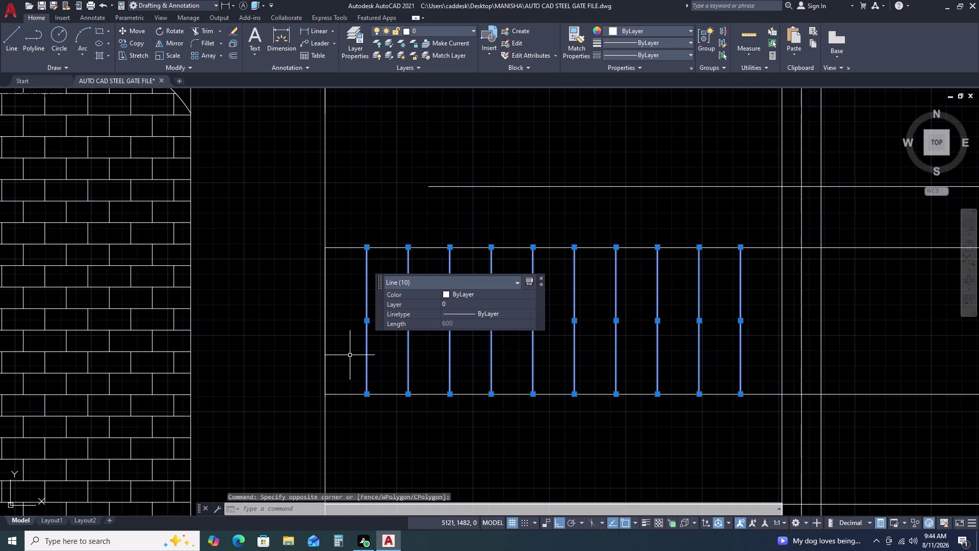
key(Delete)
Copy the left-edge bar as a 13-item array fitted across the panel width.
click(326, 351)
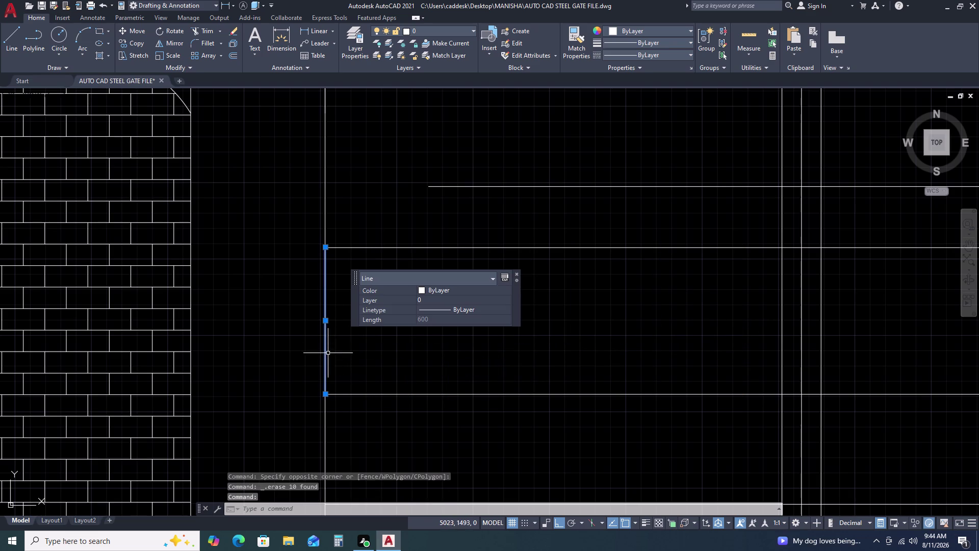
key(c)
key(o)
key(space)
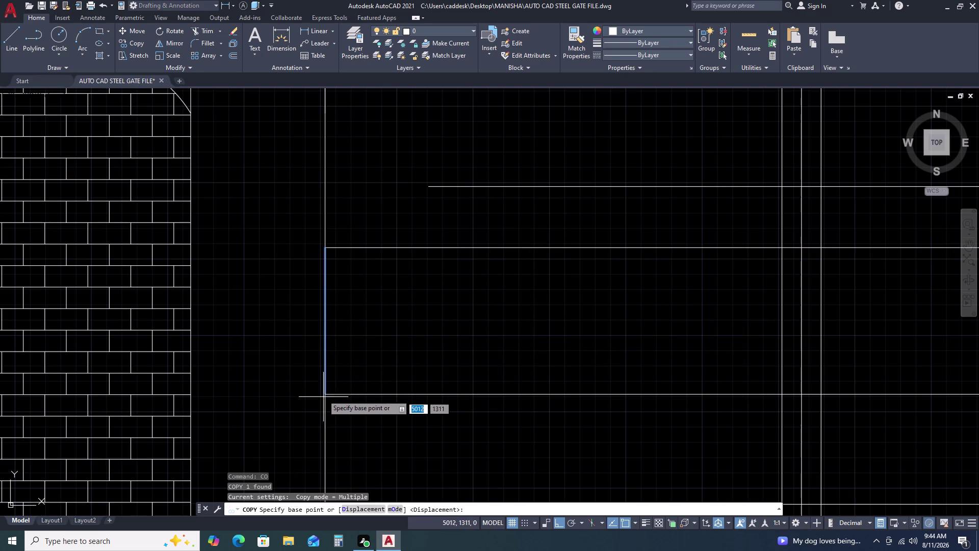
click(323, 394)
key(a)
text(R)
key(space)
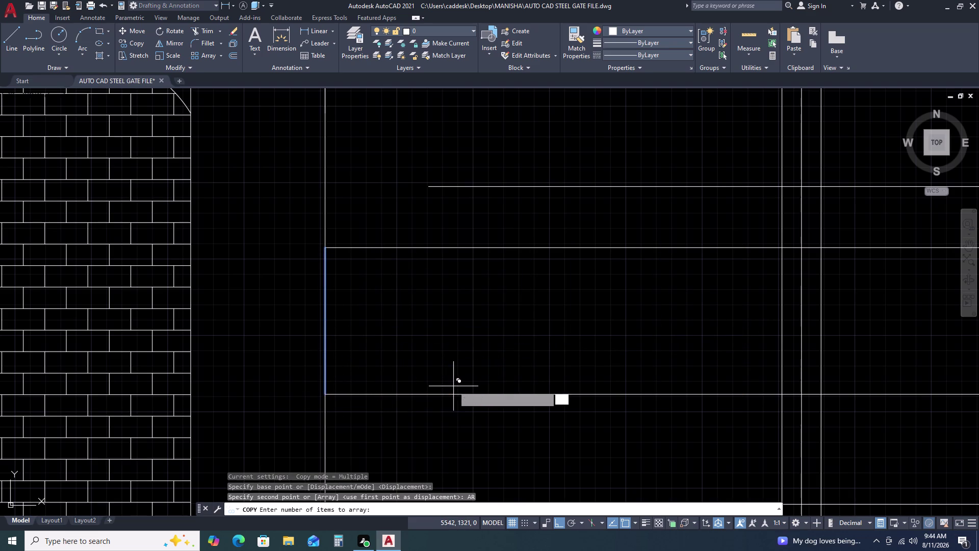
text(13)
key(space)
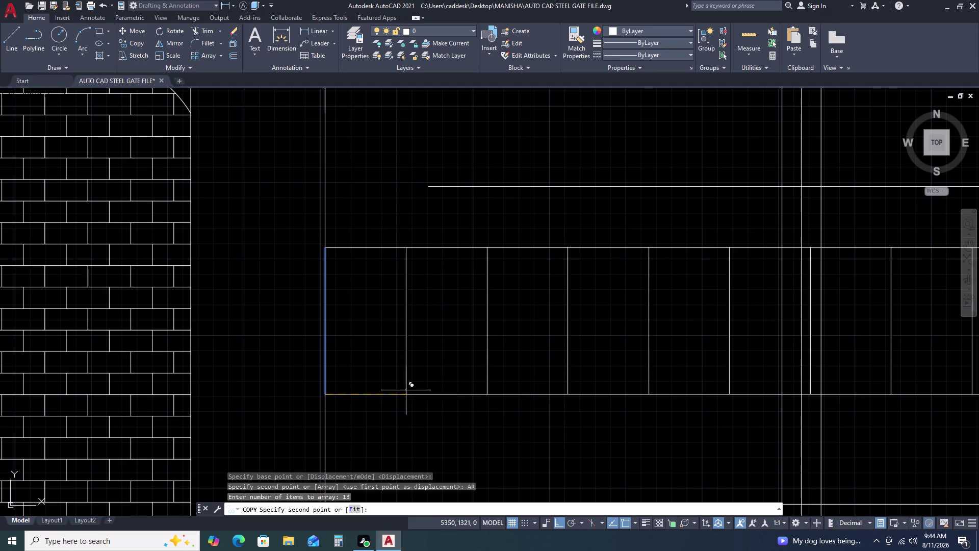
click(350, 509)
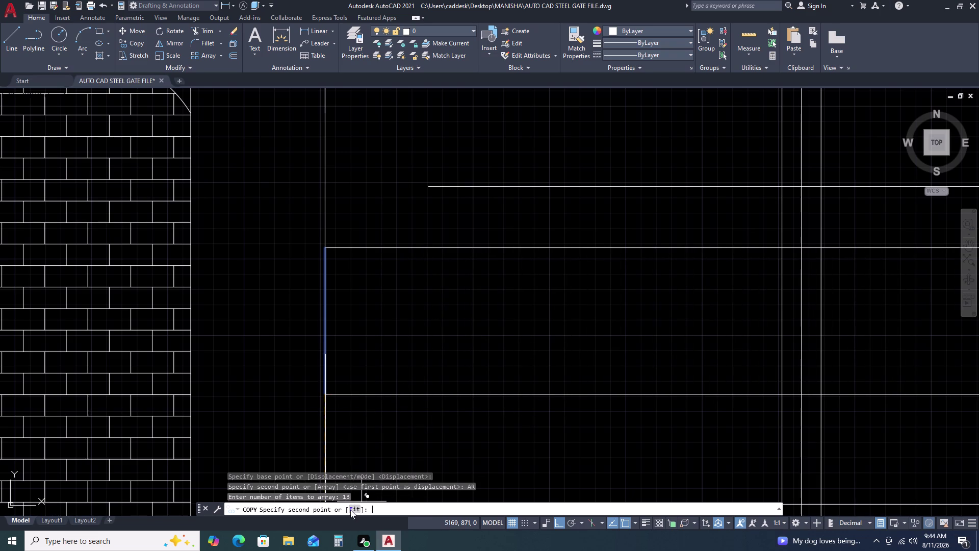
click(782, 395)
key(Escape)
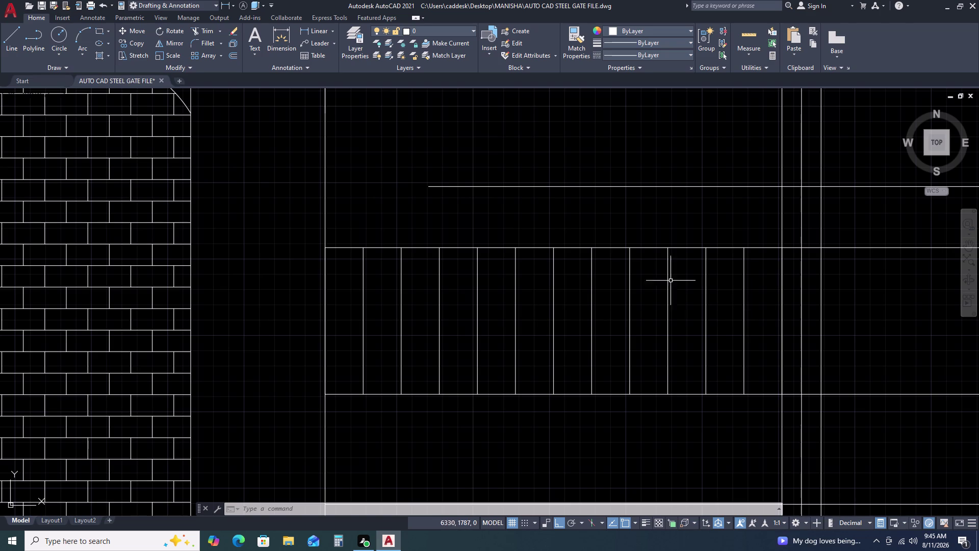
Undo the last change and offset the panel's left-edge line 20 units inward.
key(ctrl+z)
click(325, 313)
key(o)
key(space)
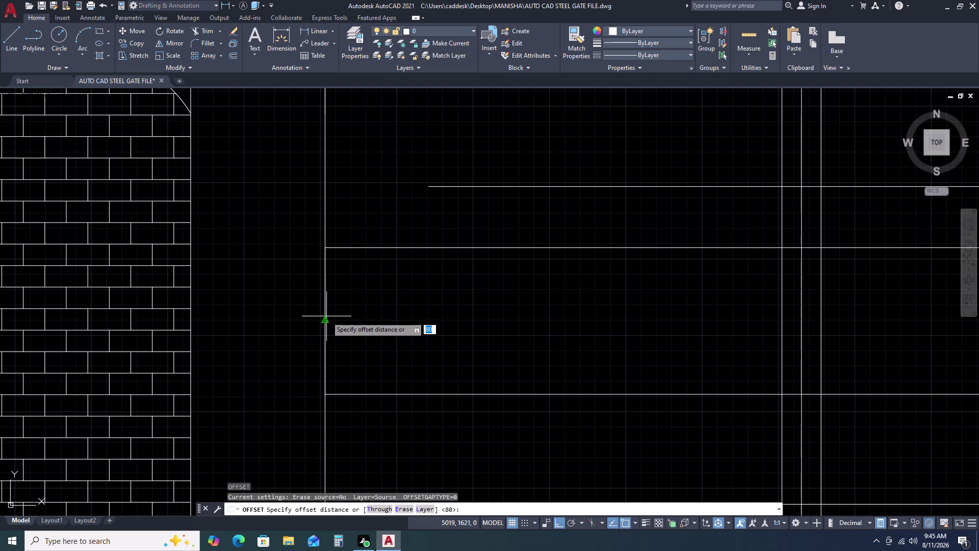
key(2)
key(0)
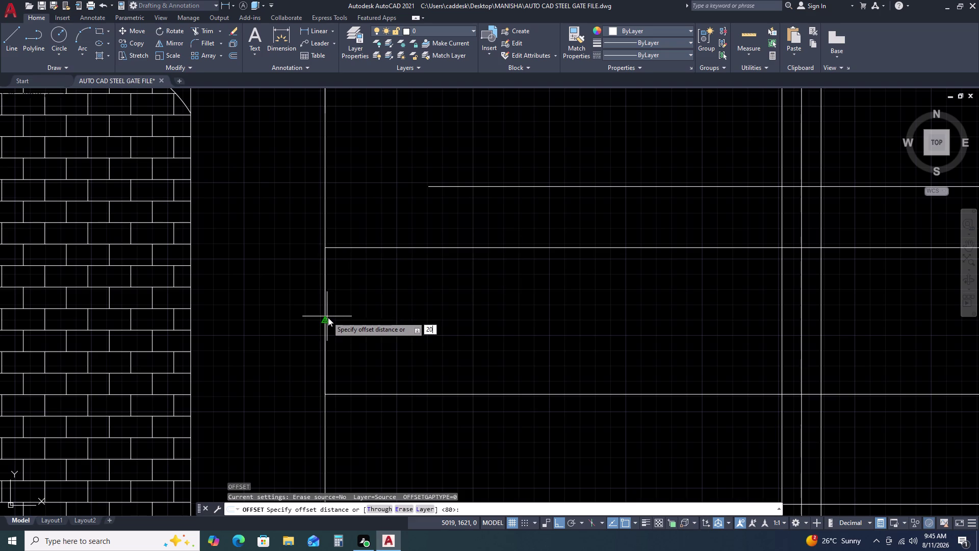
key(space)
click(363, 312)
key(Escape)
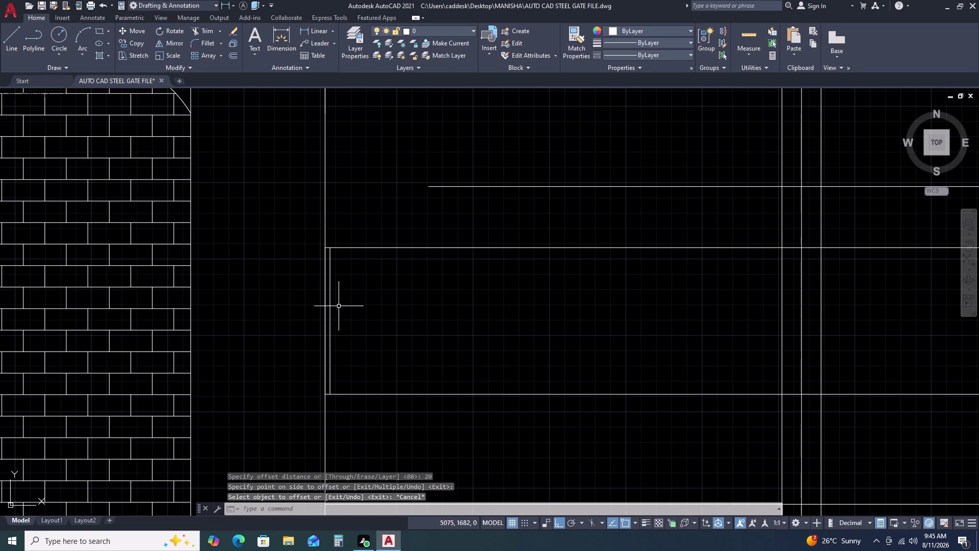
Trim the frame lines around the new 20-unit inner upright.
text(TR)
key(space)
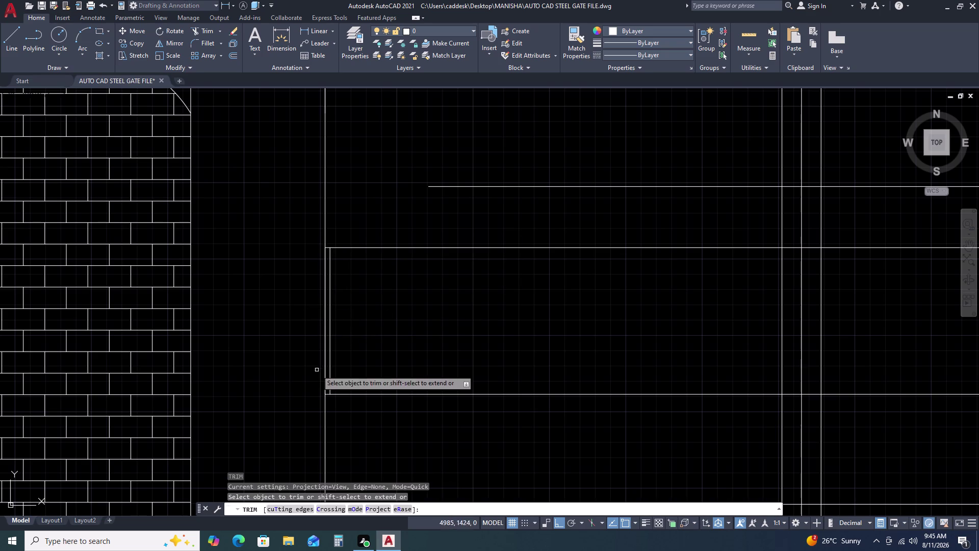
scroll(up, 3)
click(299, 299)
click(303, 350)
scroll(down, 3)
scroll(up, 3)
click(303, 228)
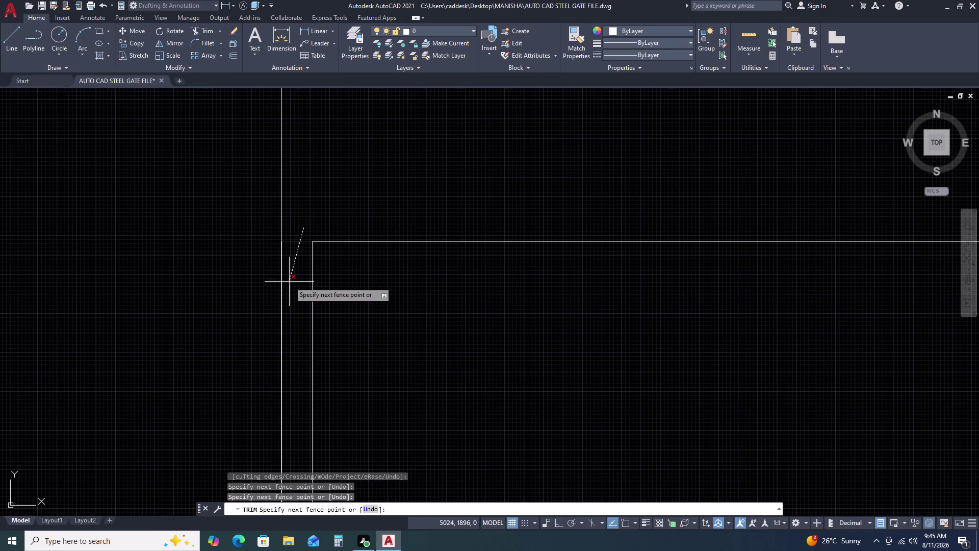
click(289, 281)
key(Escape)
scroll(down, 3)
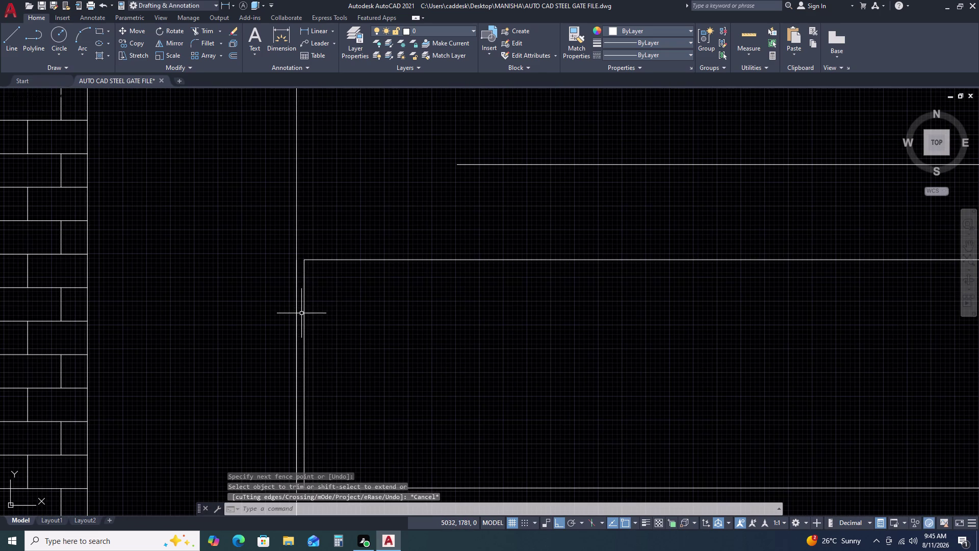
Select the 600-long inner upright and begin copying it with CO.
click(304, 306)
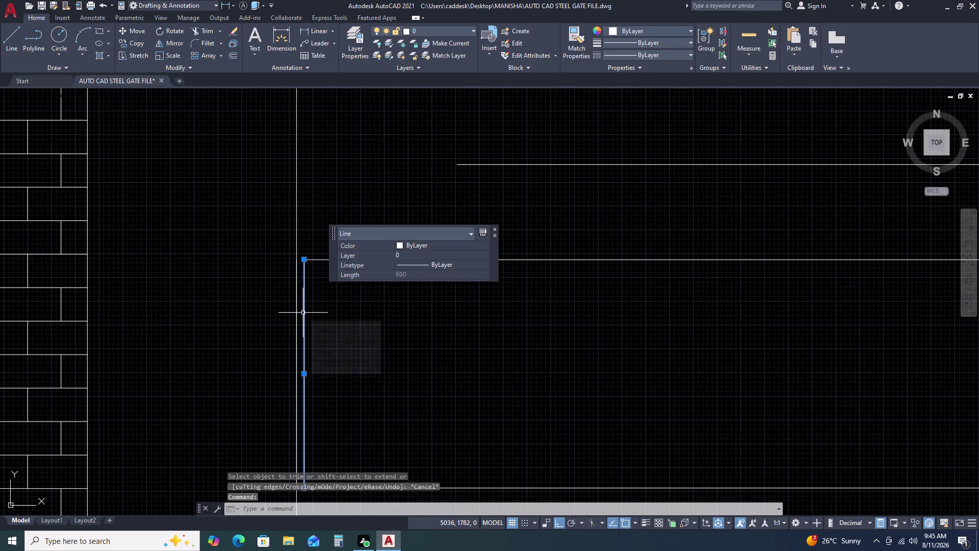
key(c)
key(o)
key(space)
scroll(down, 3)
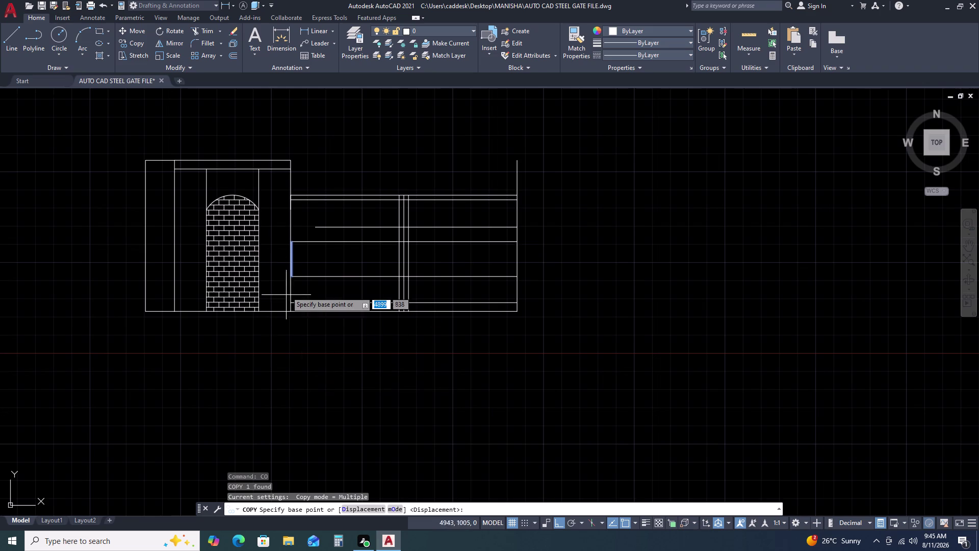
Copy the inner upright as 13 bars fitted from the panel's left end to its right end.
scroll(up, 3)
click(362, 231)
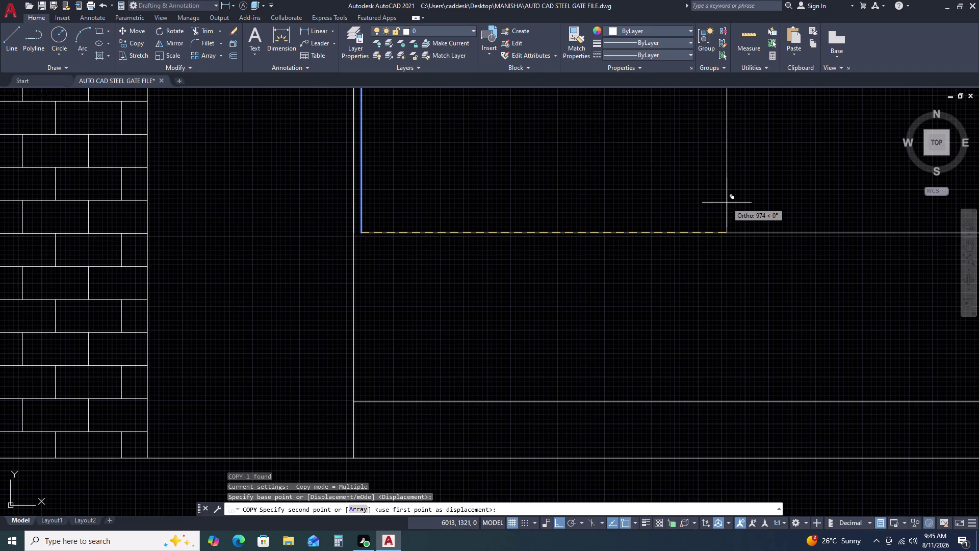
key(a)
key(r)
key(space)
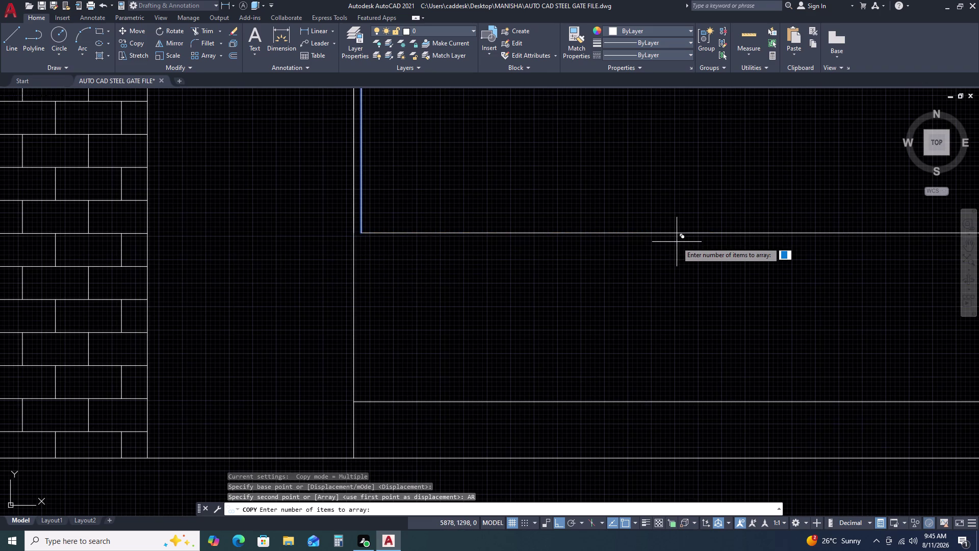
key(1)
key(3)
key(space)
scroll(down, 3)
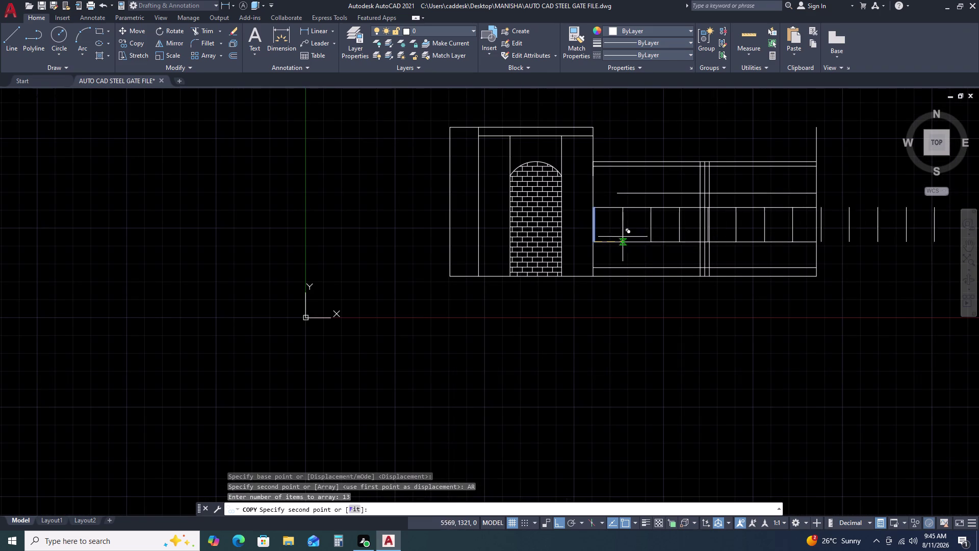
click(353, 507)
scroll(up, 3)
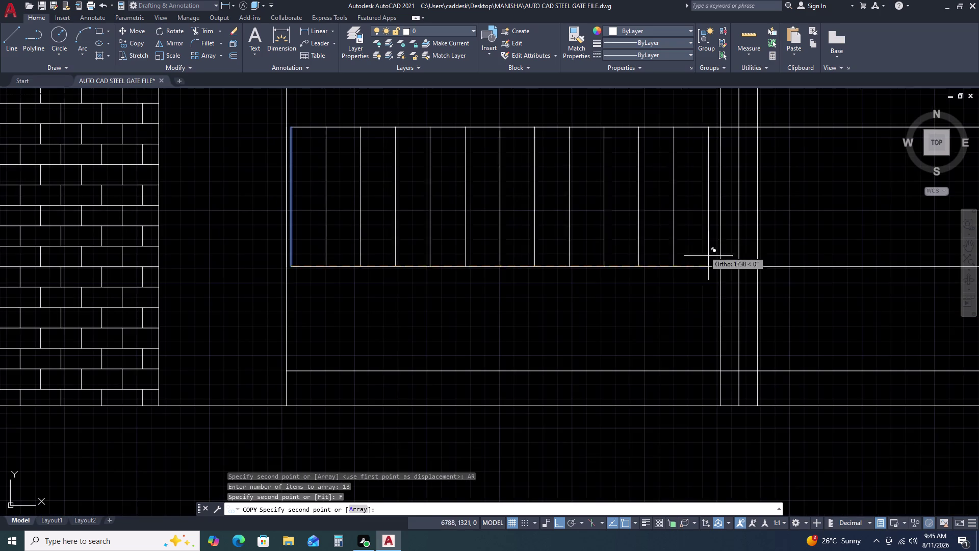
scroll(up, 3)
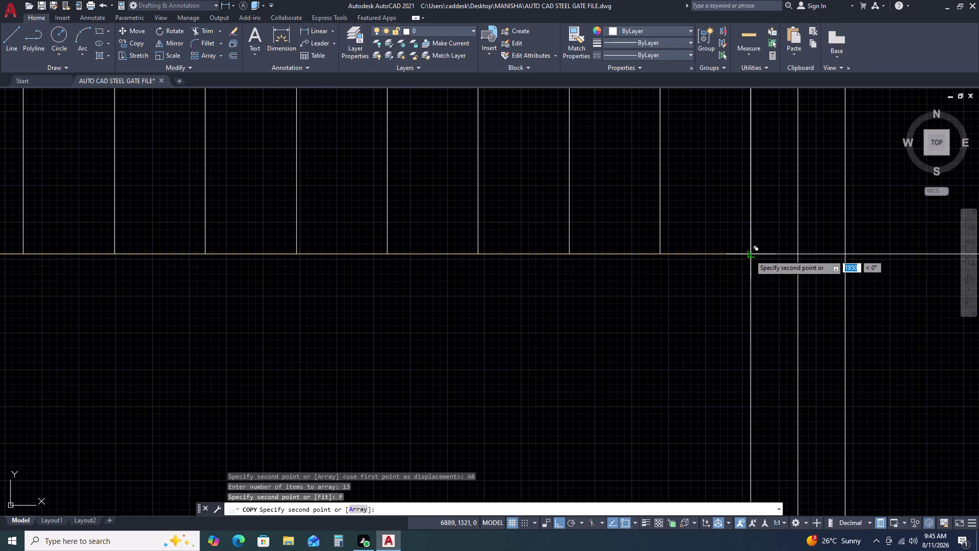
click(750, 255)
key(Escape)
Pan the new bars into view and begin selecting a vertical bar.
scroll(down, 3)
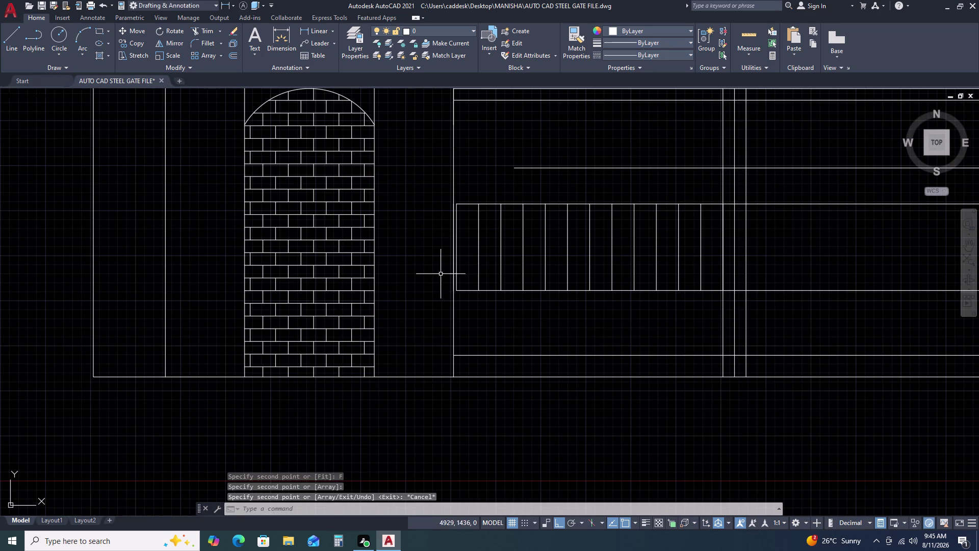
scroll(up, 3)
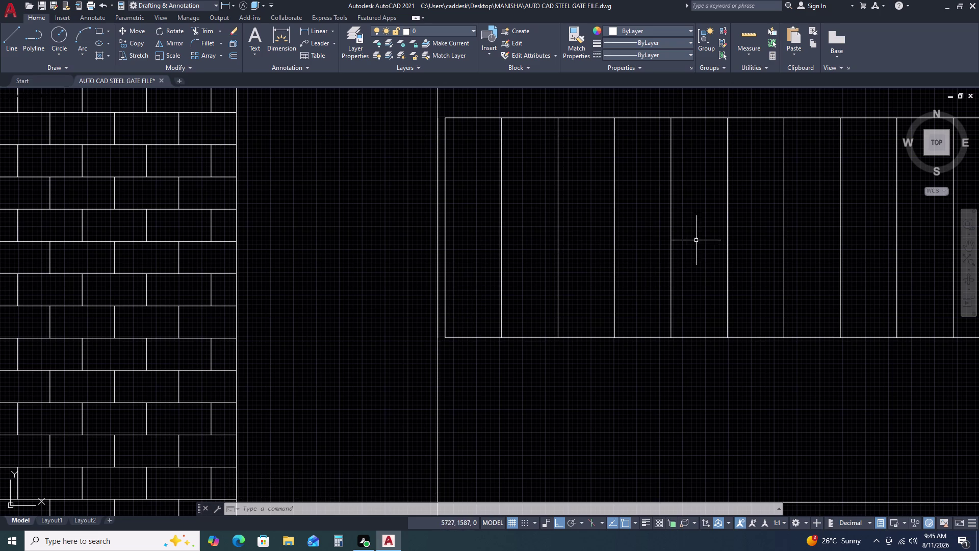
middle_drag(851, 223, 719, 252)
middle_drag(719, 252, 520, 282)
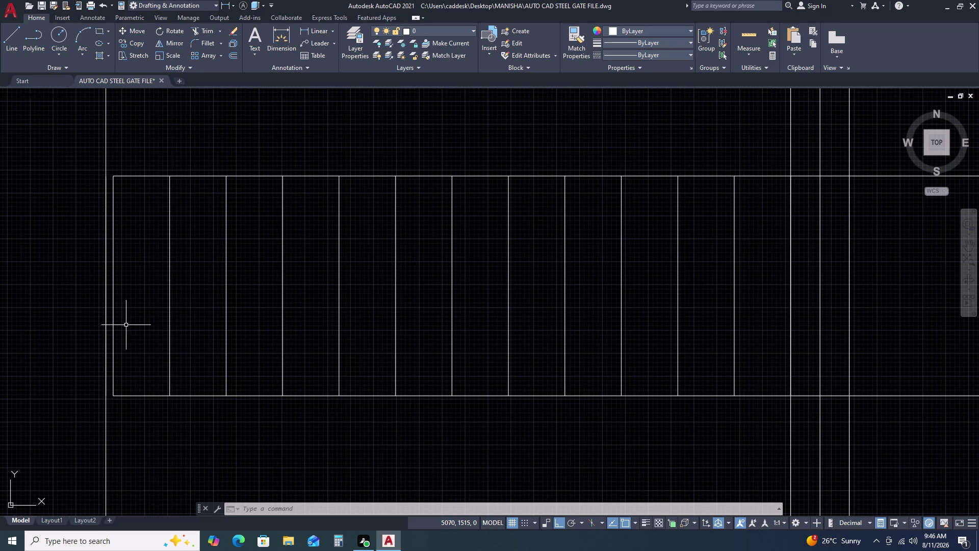
click(184, 294)
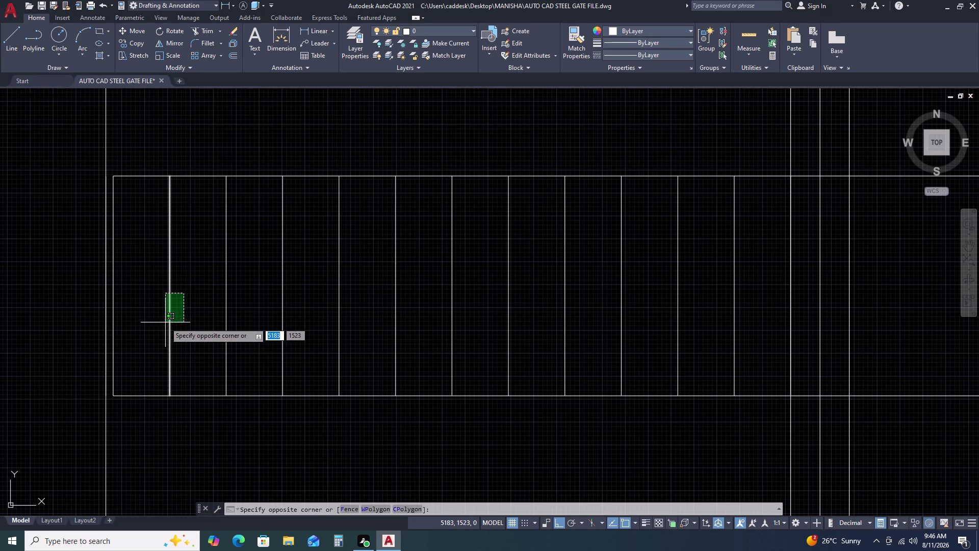
Offset the first four vertical bars 20 units to their right.
click(165, 324)
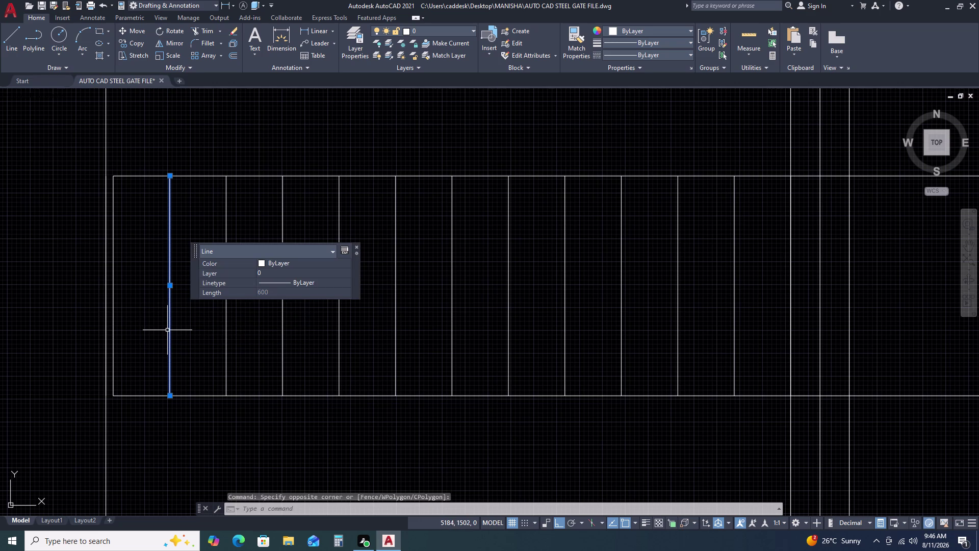
text(O)
key(space)
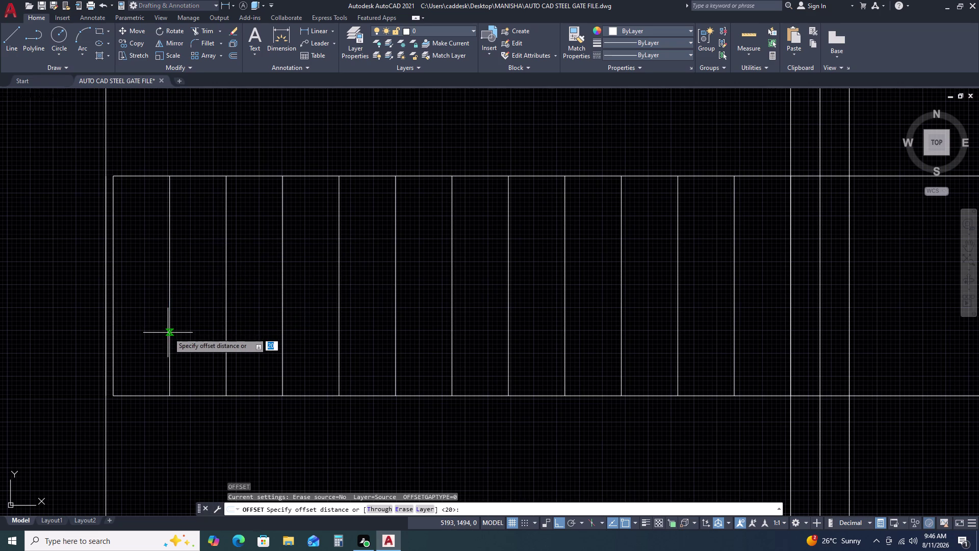
key(space)
click(199, 327)
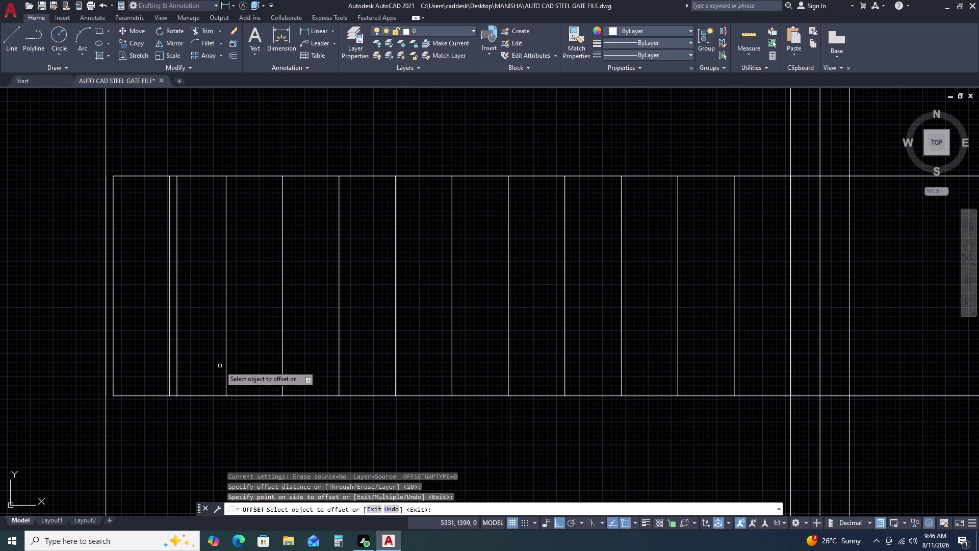
click(227, 355)
click(237, 351)
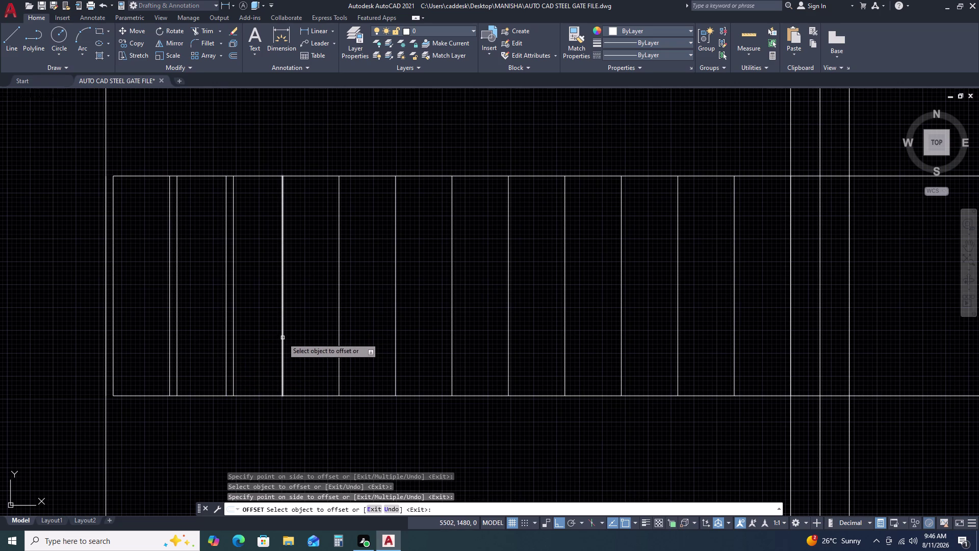
click(283, 337)
click(286, 338)
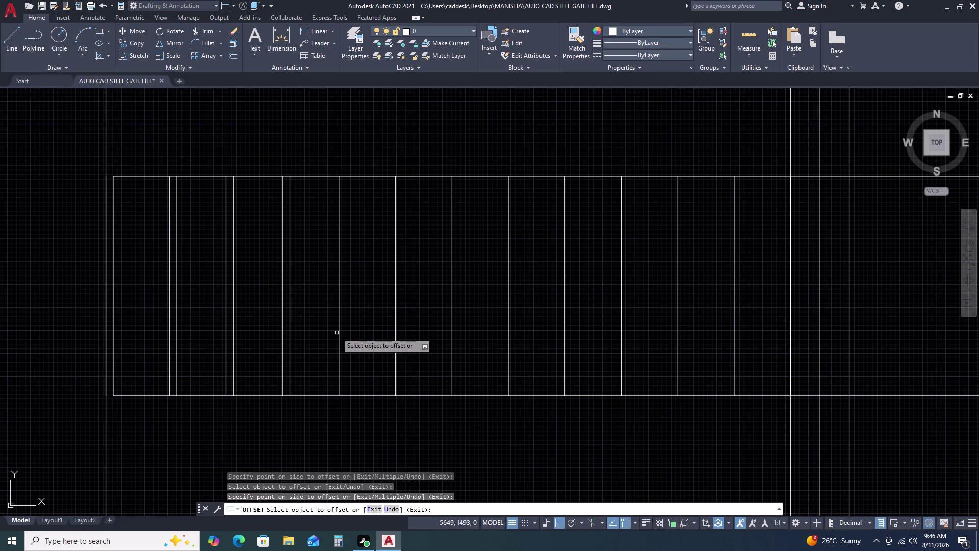
click(338, 332)
click(351, 337)
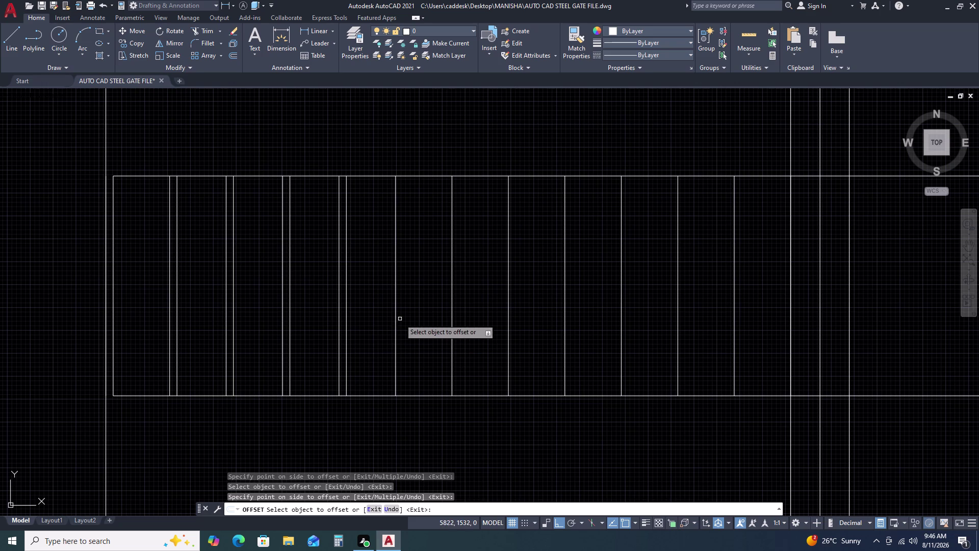
click(396, 328)
Offset the remaining vertical bars 20 units to the right, giving each thickness.
click(404, 325)
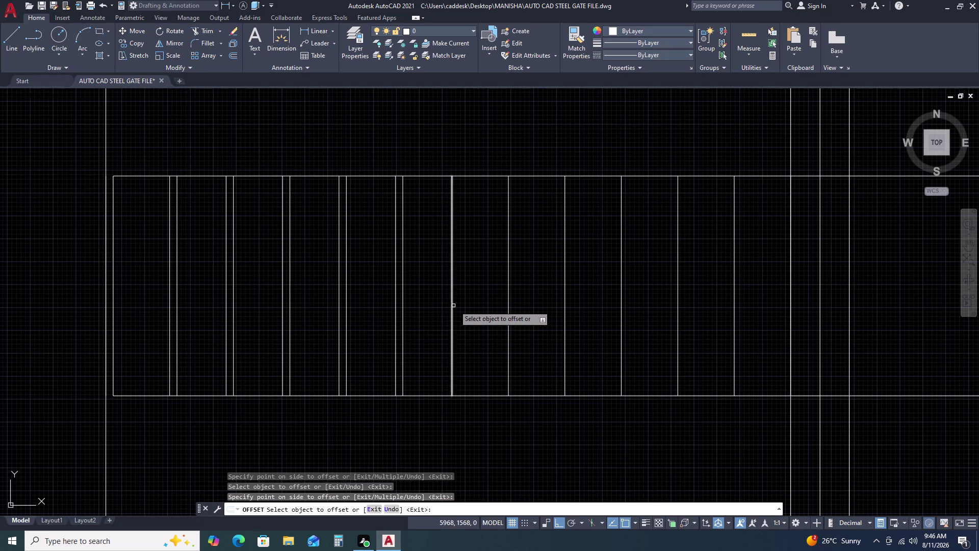
click(450, 316)
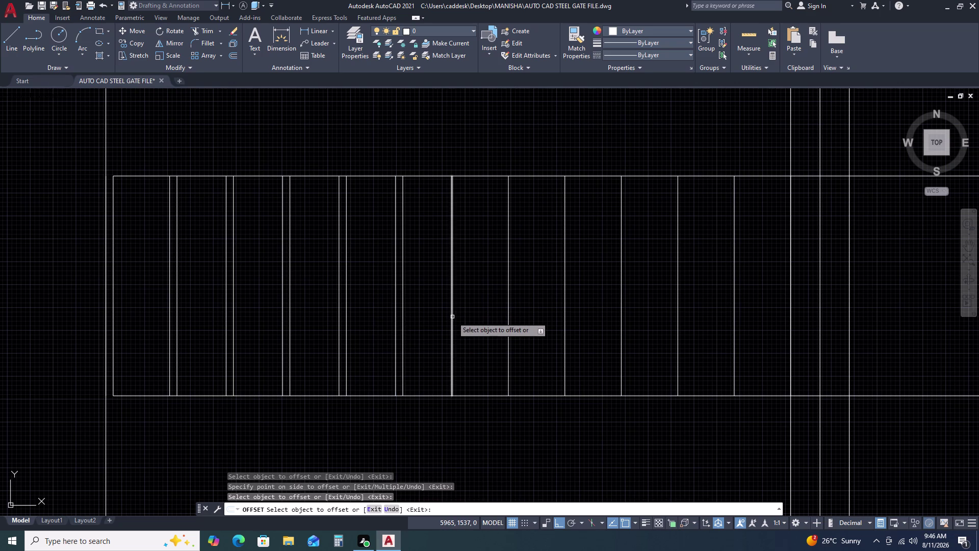
click(452, 317)
click(471, 318)
click(509, 317)
click(525, 315)
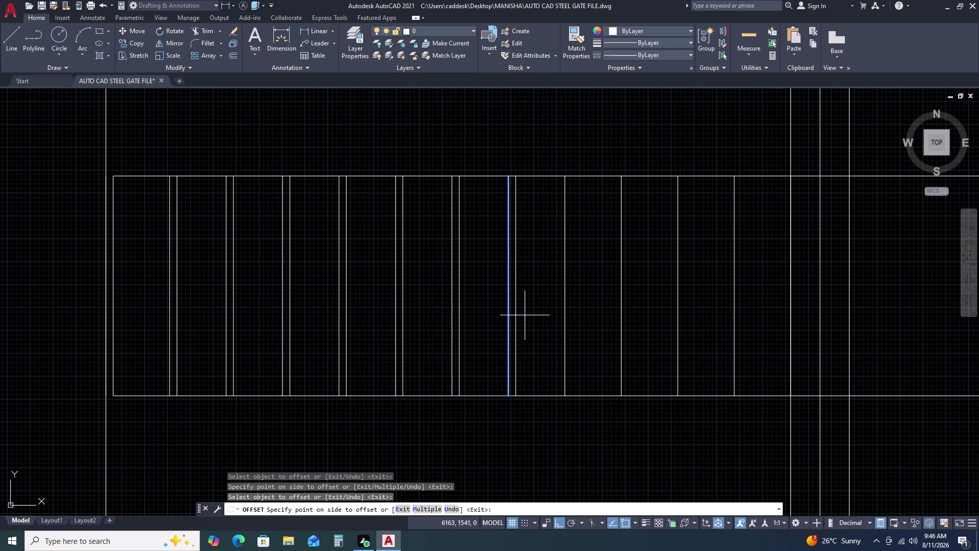
click(565, 317)
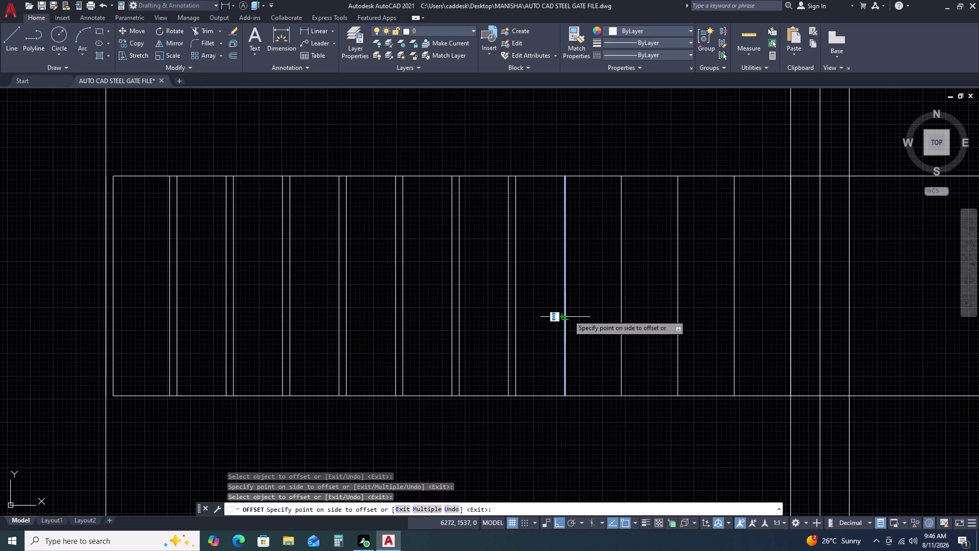
click(568, 314)
click(622, 314)
click(637, 314)
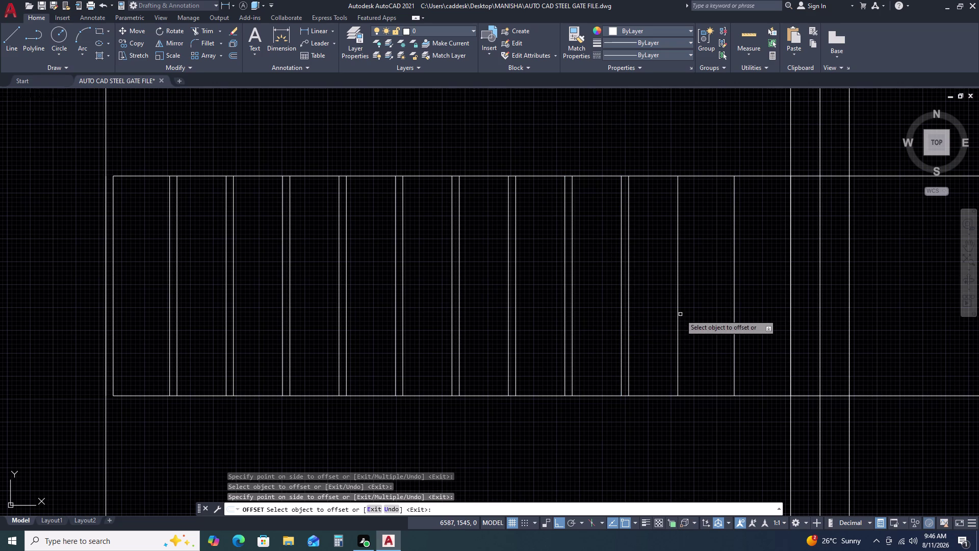
click(678, 324)
click(683, 323)
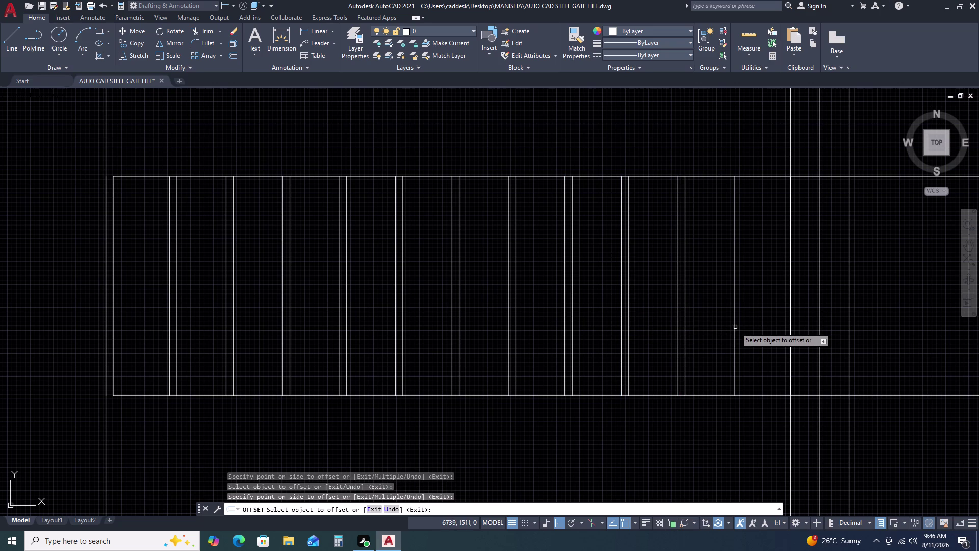
click(734, 329)
click(753, 325)
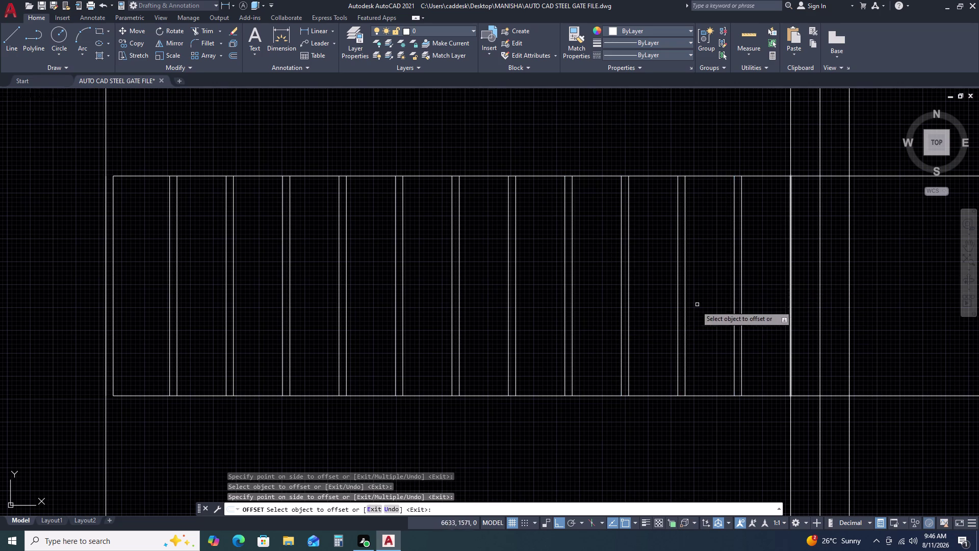
key(Escape)
scroll(down, 3)
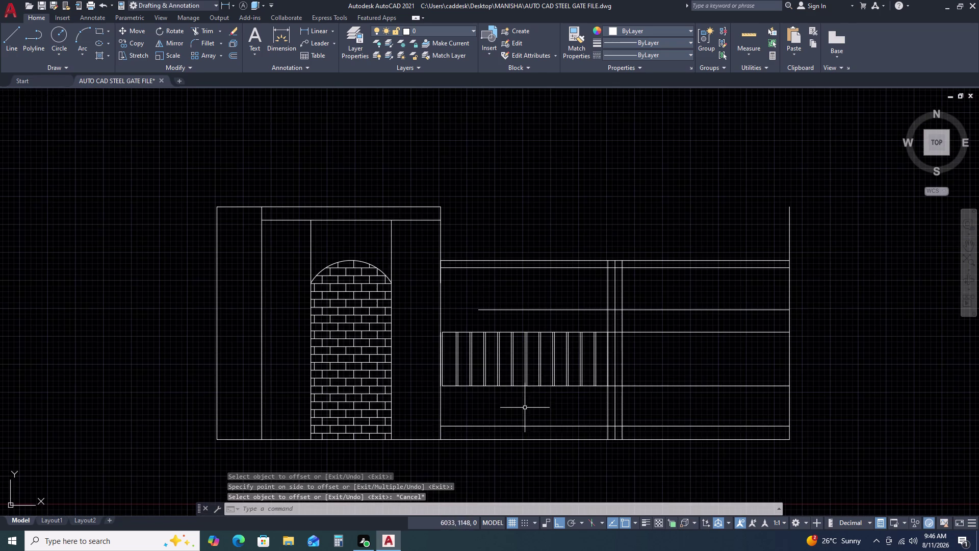
Regenerate the drawing display with RE.
scroll(up, 3)
scroll(up, 3)
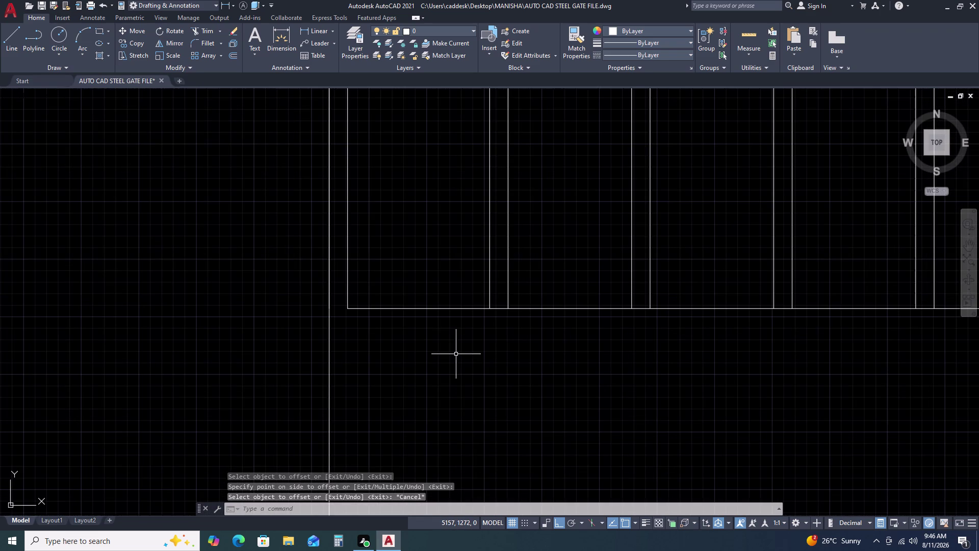
key(r)
key(e)
key(space)
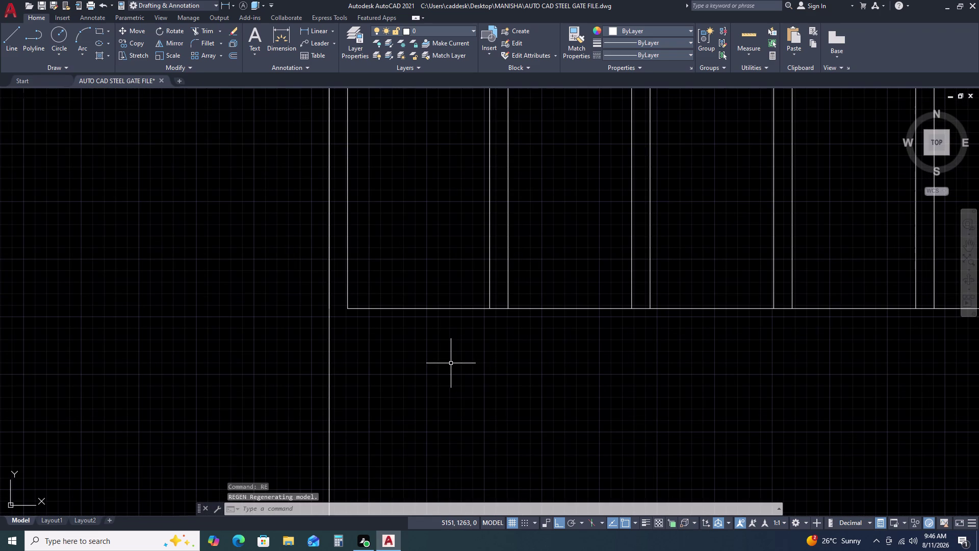
Draw a trial rectangle, then delete the unwanted objects.
text(REC)
key(space)
drag(452, 362, 454, 369)
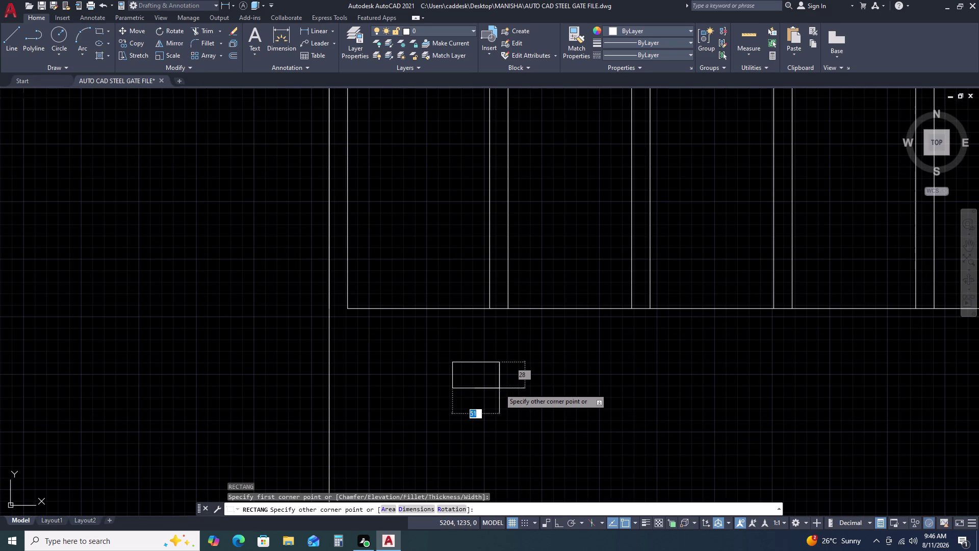
key(2)
text(0)
key(space)
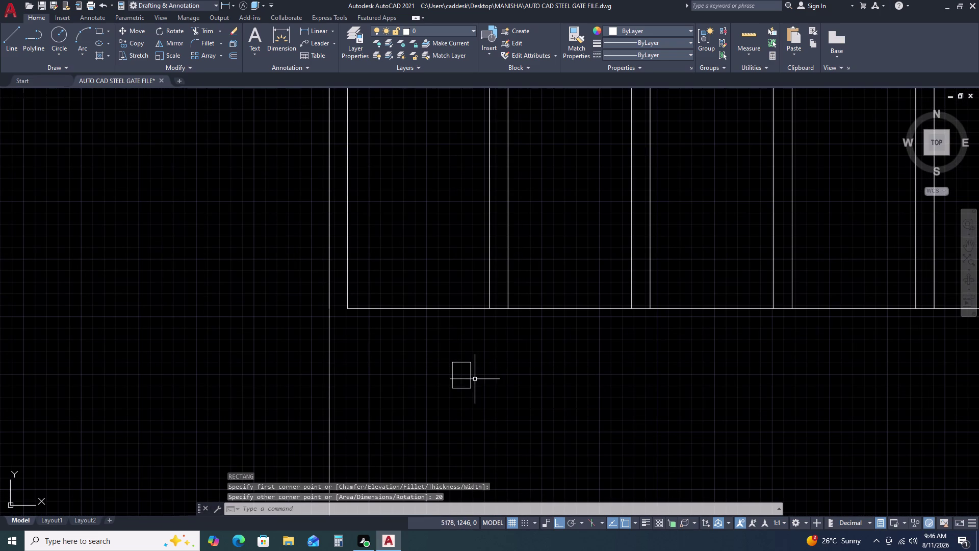
click(479, 359)
click(424, 404)
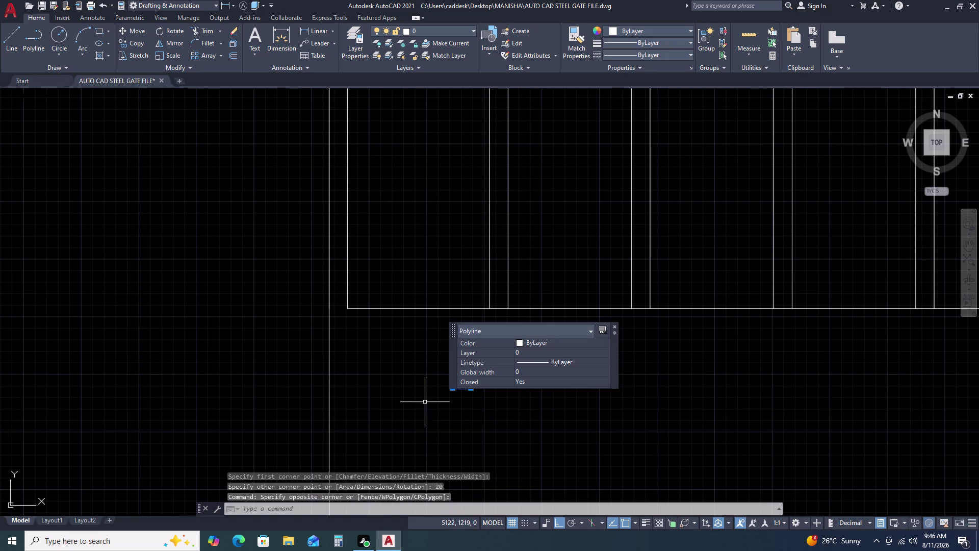
key(Delete)
Draw a 20 by 20 square using the rectangle's Dimensions option.
text(RE)
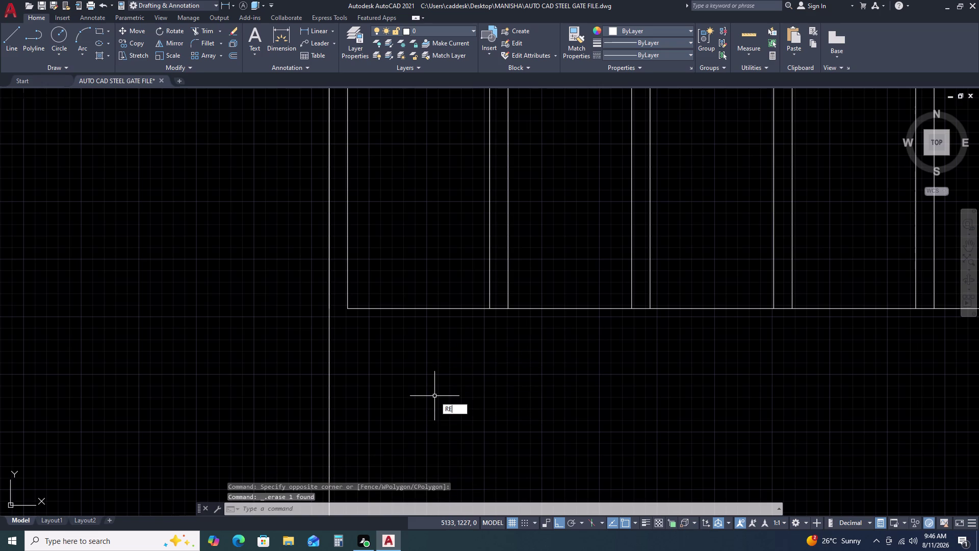
text(C)
key(space)
drag(426, 358, 430, 365)
text(D)
key(space)
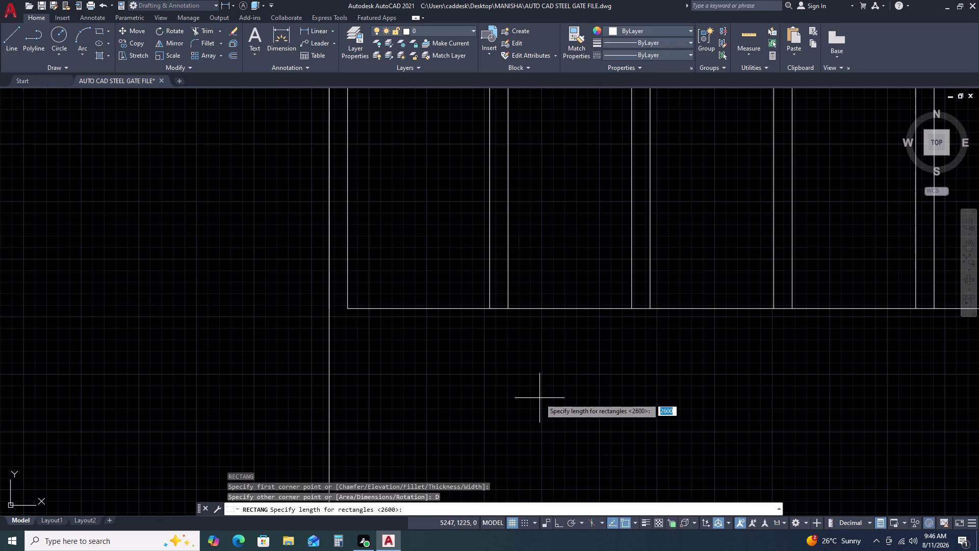
text(20)
key(space)
key(2)
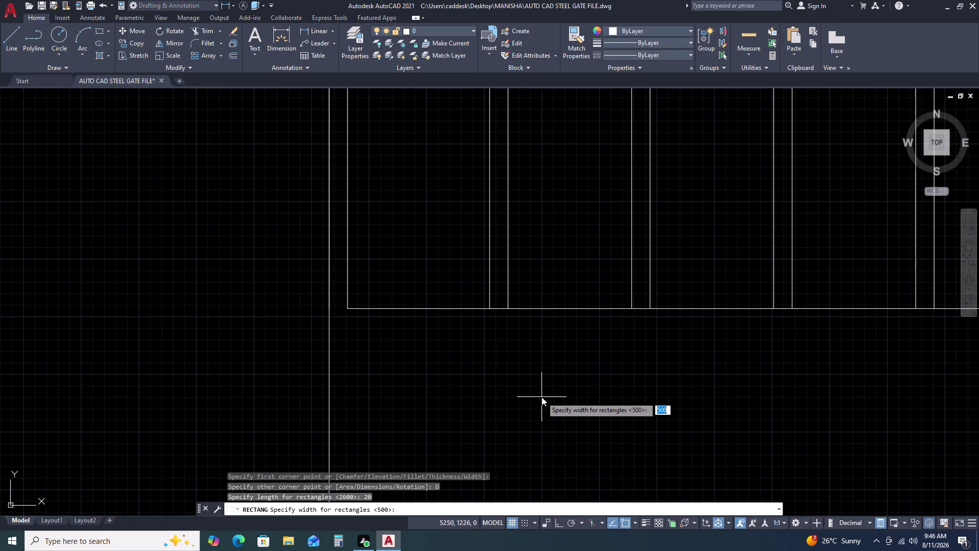
text(0)
key(space)
click(525, 384)
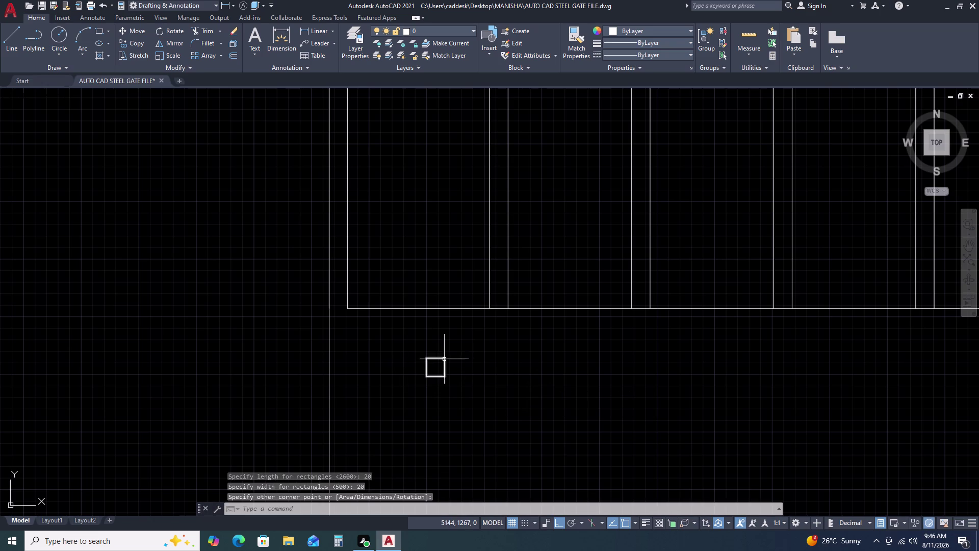
Move the square beneath the first bar at the bottom rail.
click(444, 359)
key(m)
key(space)
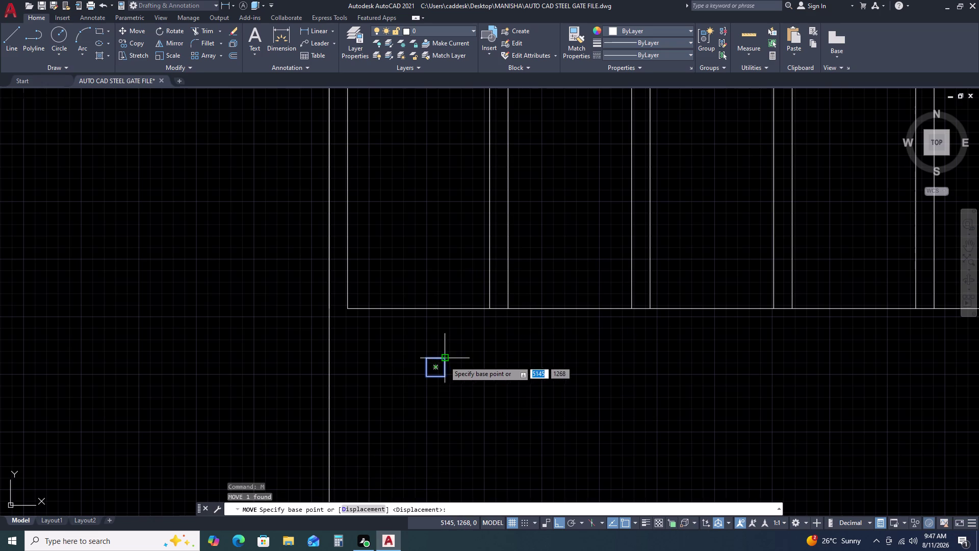
click(444, 360)
click(507, 308)
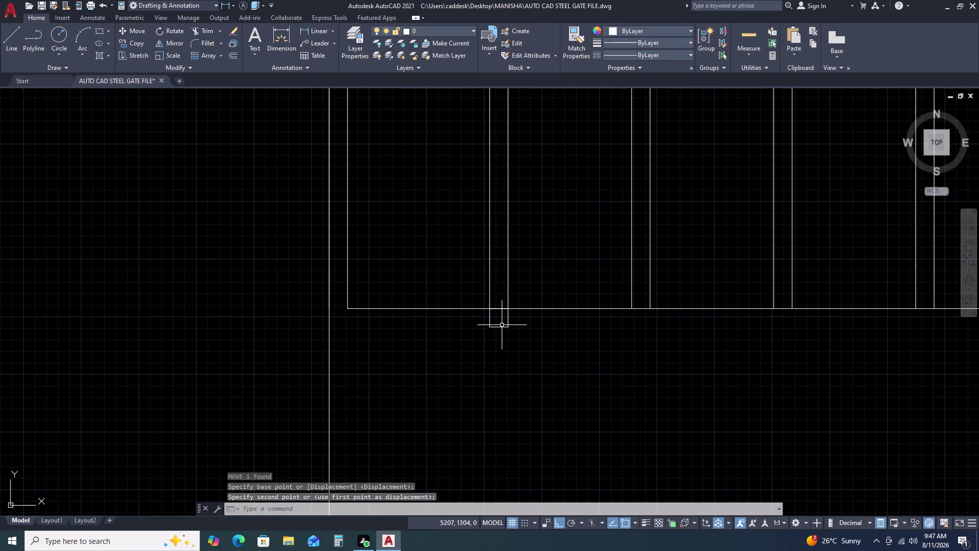
Trim away the square's top edge to leave an open cap.
scroll(up, 3)
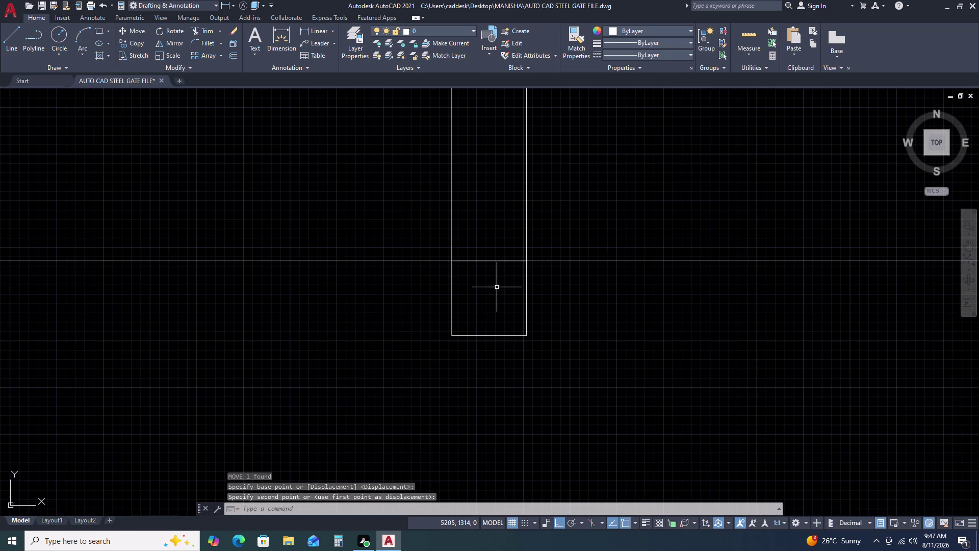
text(TR)
key(space)
double_click(489, 261)
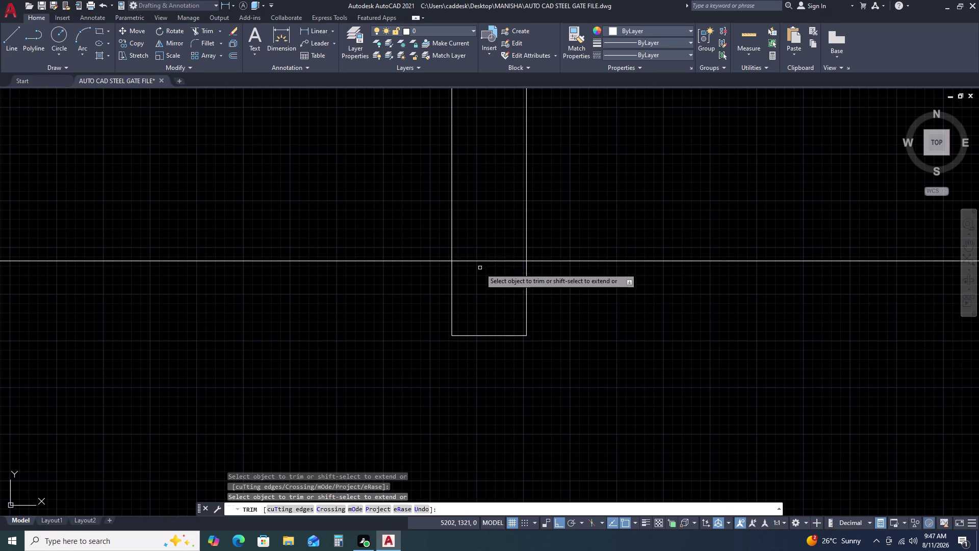
key(Escape)
Select the U-shaped cap and start copying it.
drag(540, 292, 454, 341)
click(353, 397)
scroll(down, 3)
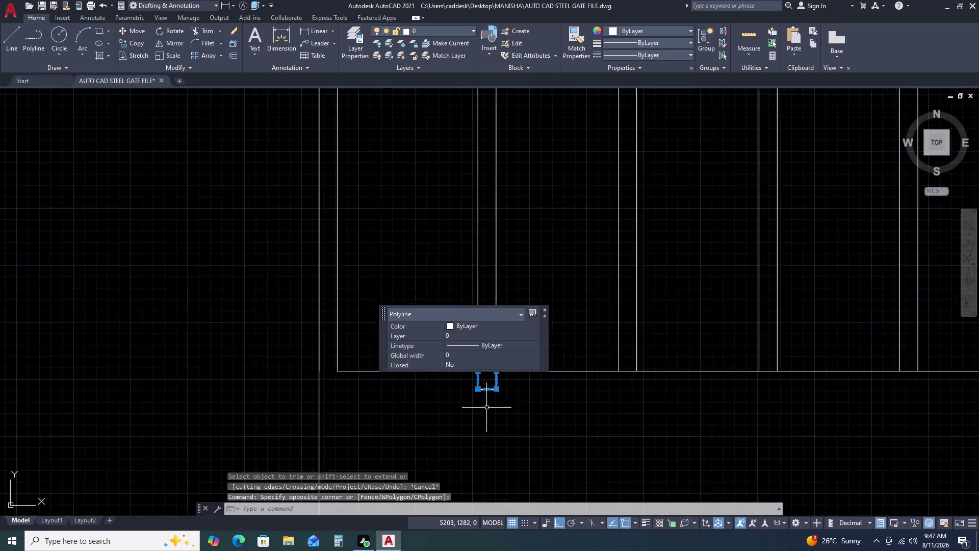
scroll(down, 3)
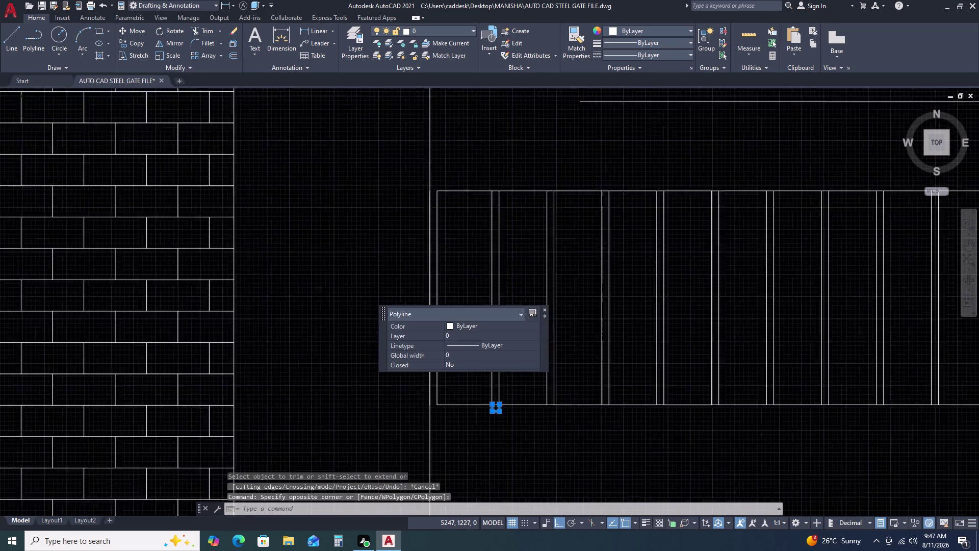
scroll(down, 3)
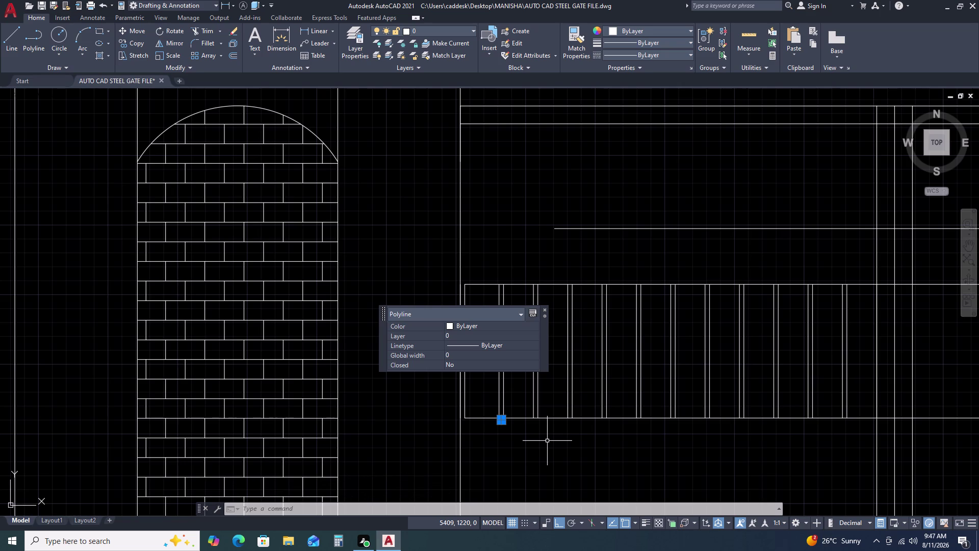
scroll(up, 3)
key(c)
text(O)
key(space)
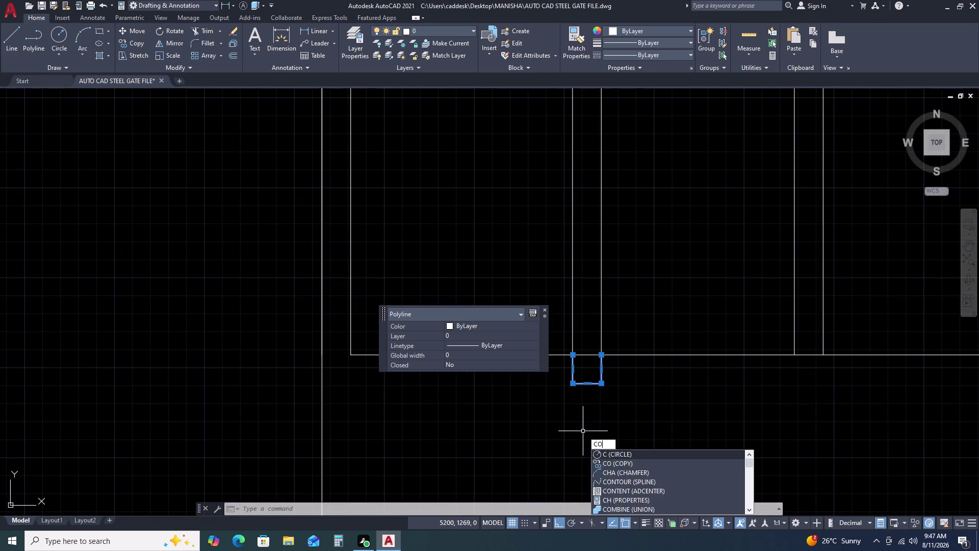
Copy the cap from its top corner to the bottoms of the first three bars.
click(569, 357)
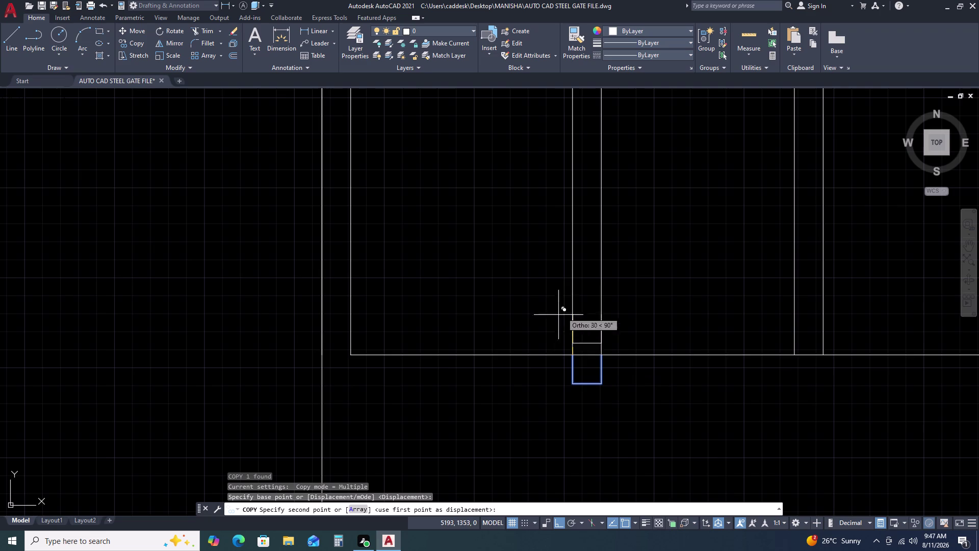
click(794, 354)
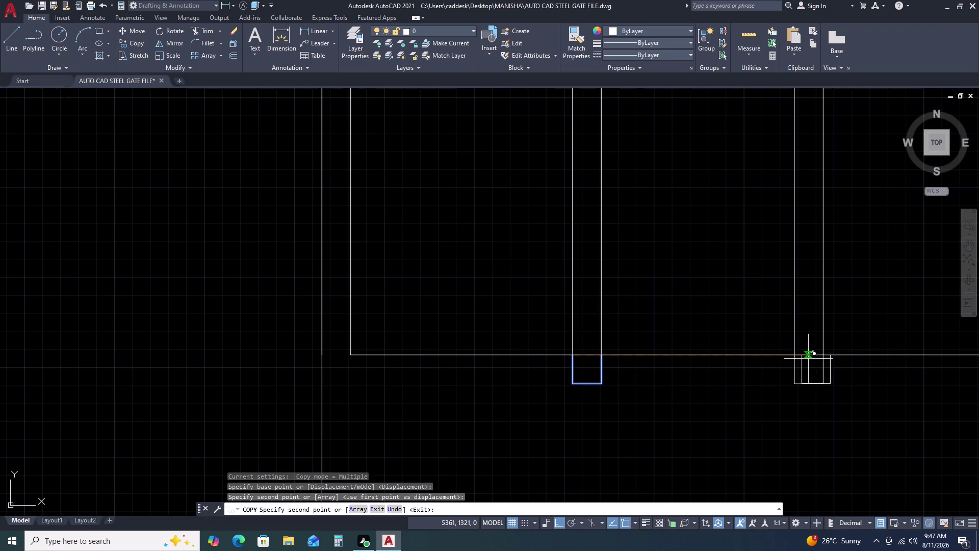
scroll(down, 3)
middle_drag(846, 345, 532, 386)
scroll(down, 3)
scroll(up, 3)
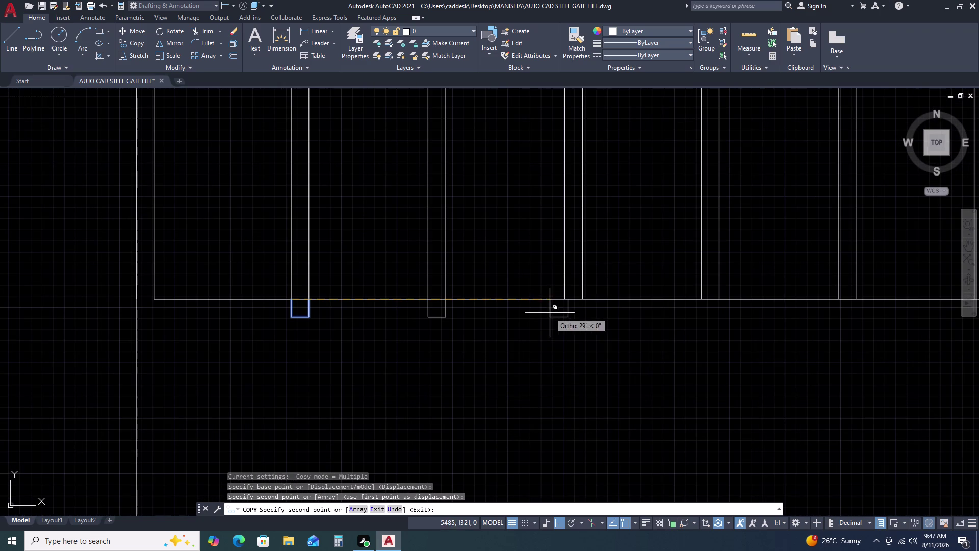
click(565, 299)
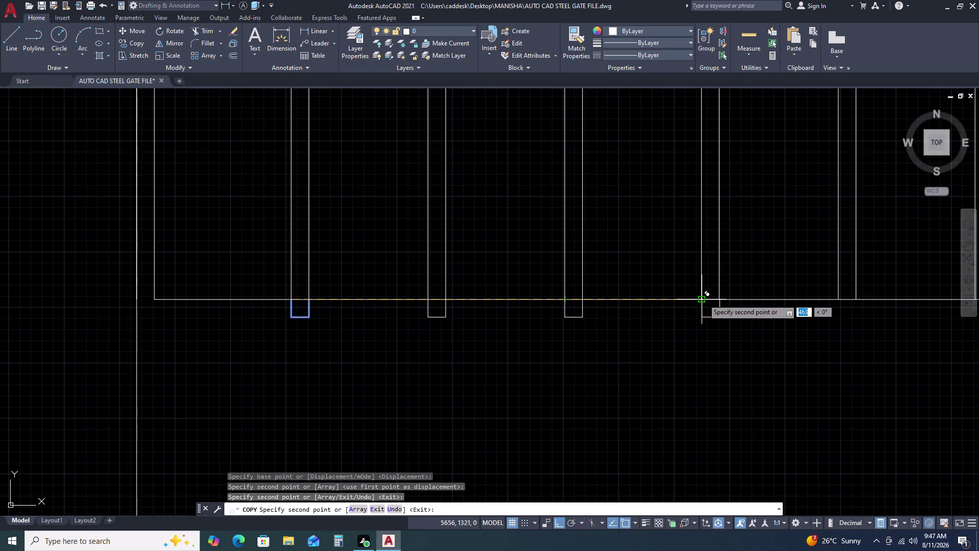
click(704, 299)
scroll(down, 3)
scroll(up, 3)
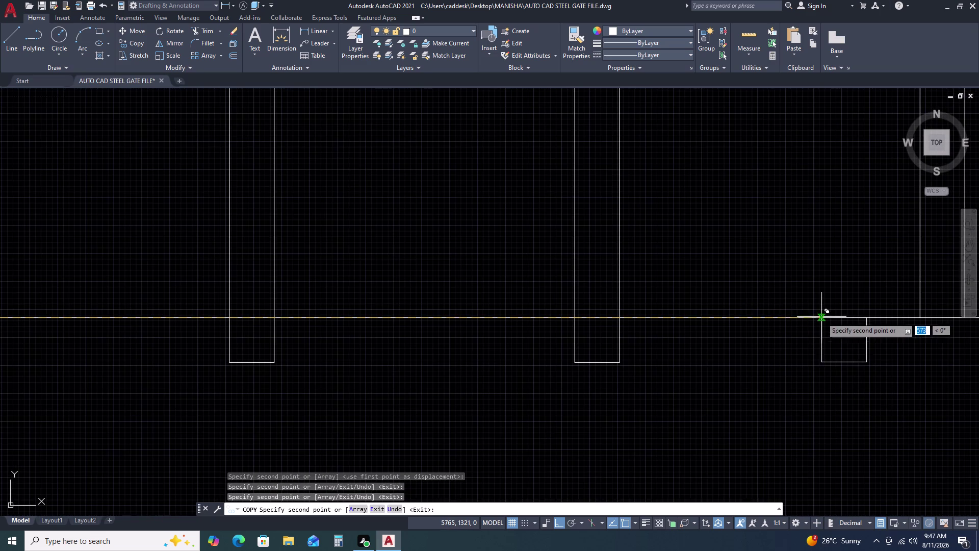
Place four more cap copies under the bars further along the bottom rail.
middle_drag(819, 320, 562, 324)
middle_click(502, 339)
scroll(up, 3)
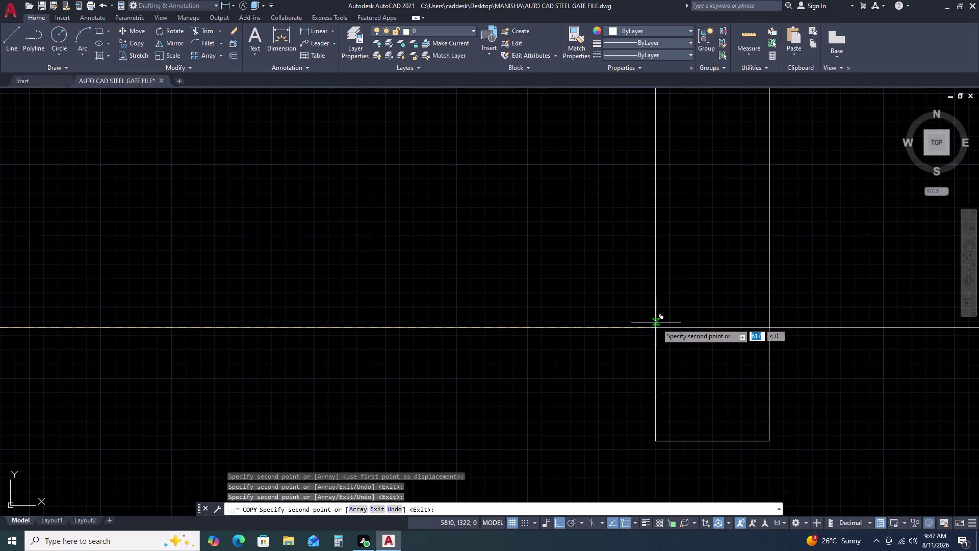
click(656, 326)
scroll(down, 3)
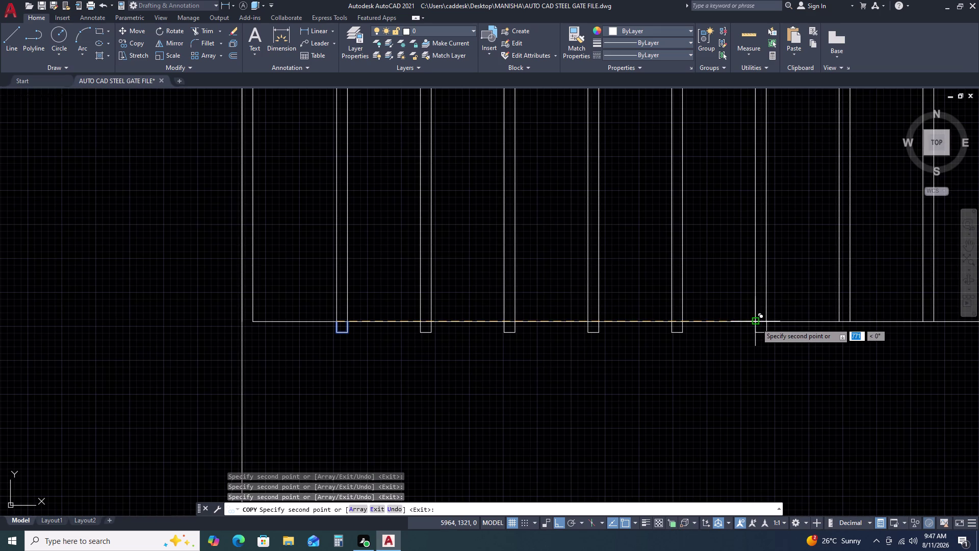
click(756, 323)
middle_drag(636, 300, 325, 343)
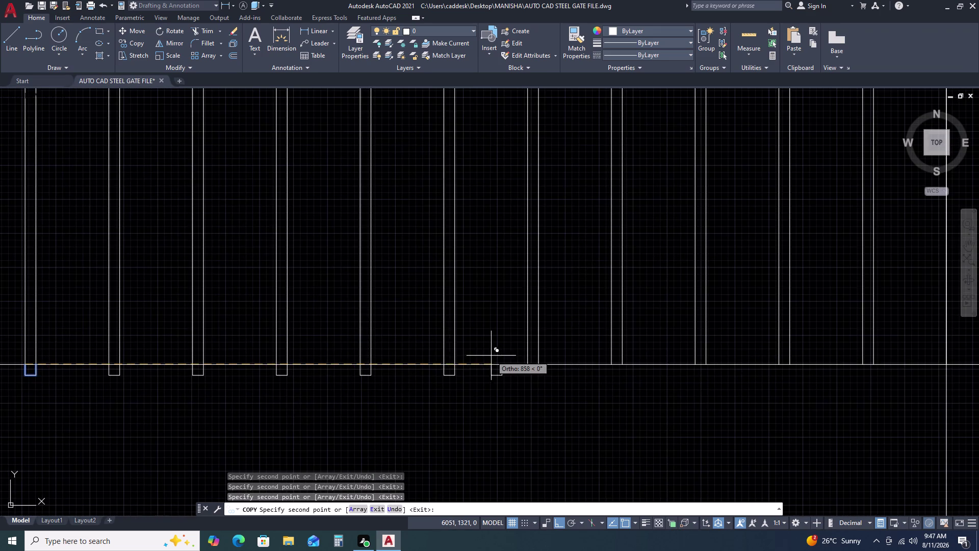
scroll(up, 3)
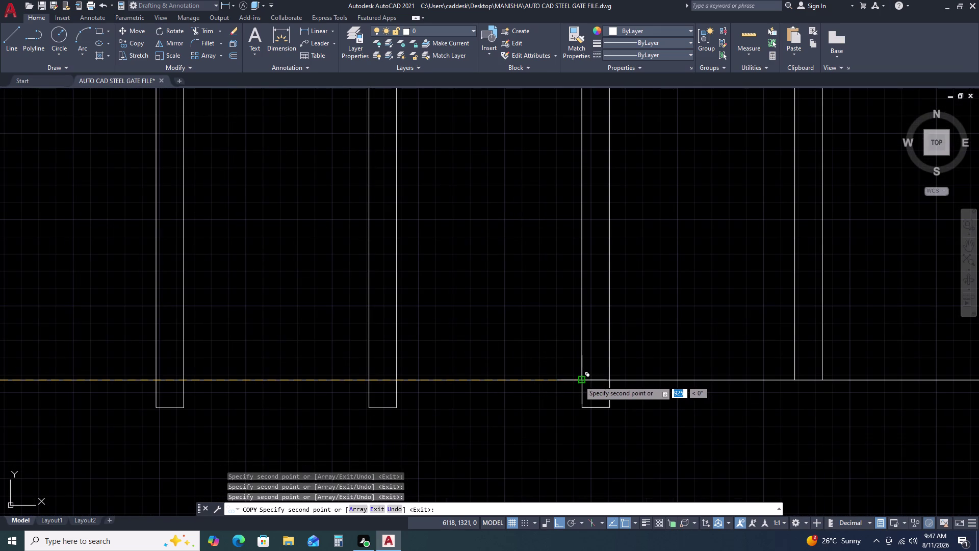
click(575, 381)
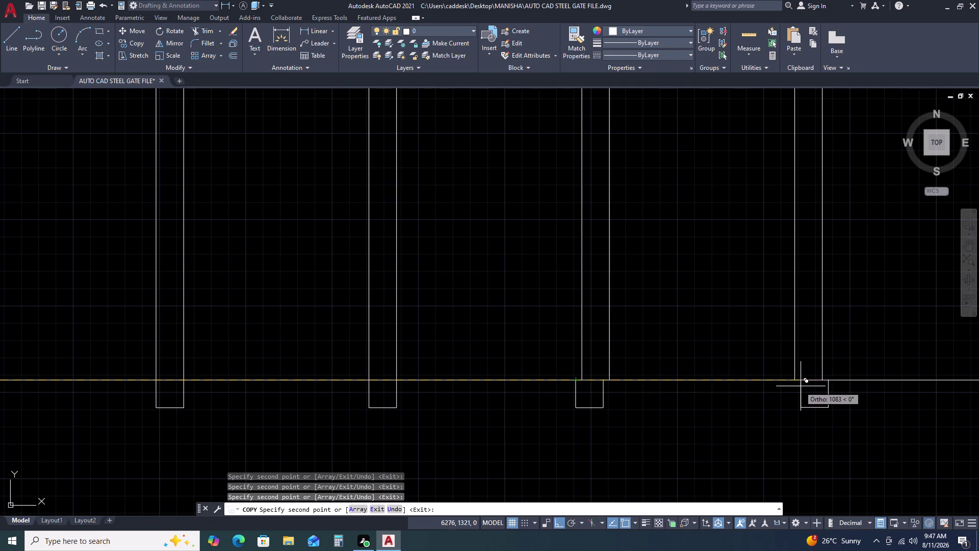
click(793, 380)
scroll(down, 3)
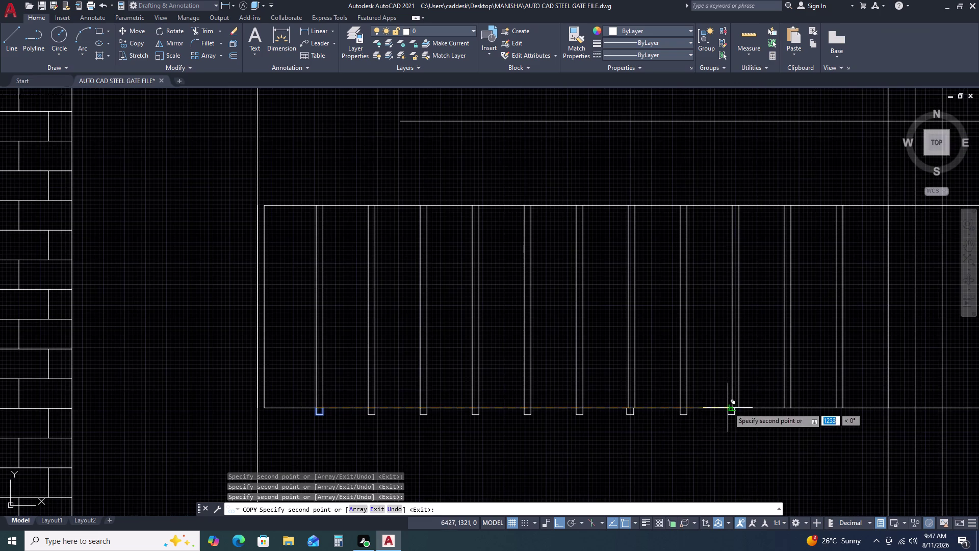
scroll(up, 3)
Cap the remaining bars through the last one, then end the copy command.
click(736, 410)
middle_drag(656, 374, 587, 396)
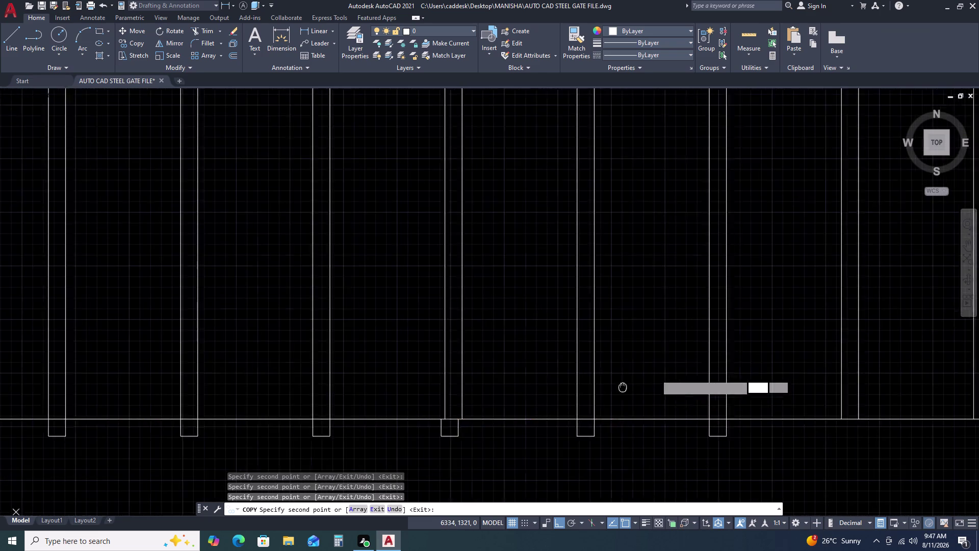
middle_drag(587, 396, 514, 399)
scroll(up, 3)
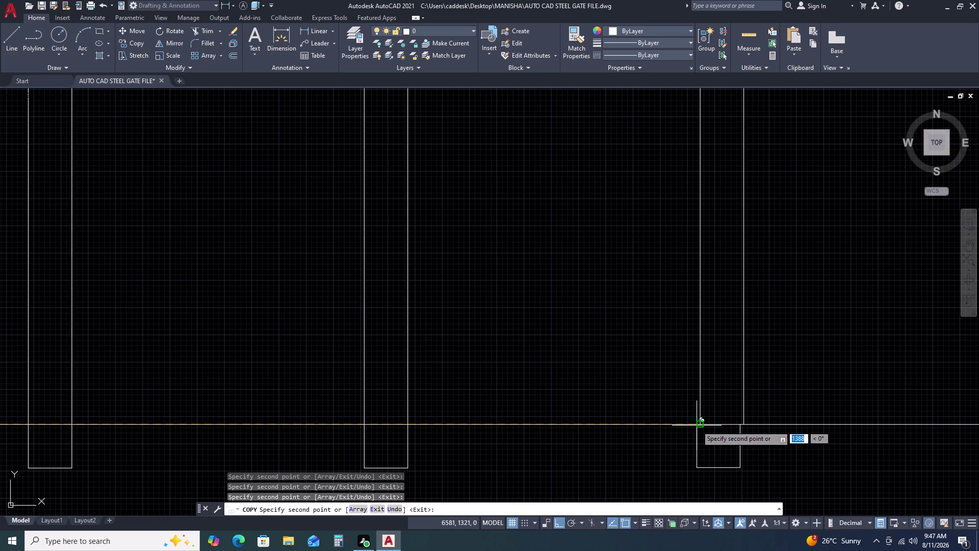
click(697, 424)
scroll(down, 3)
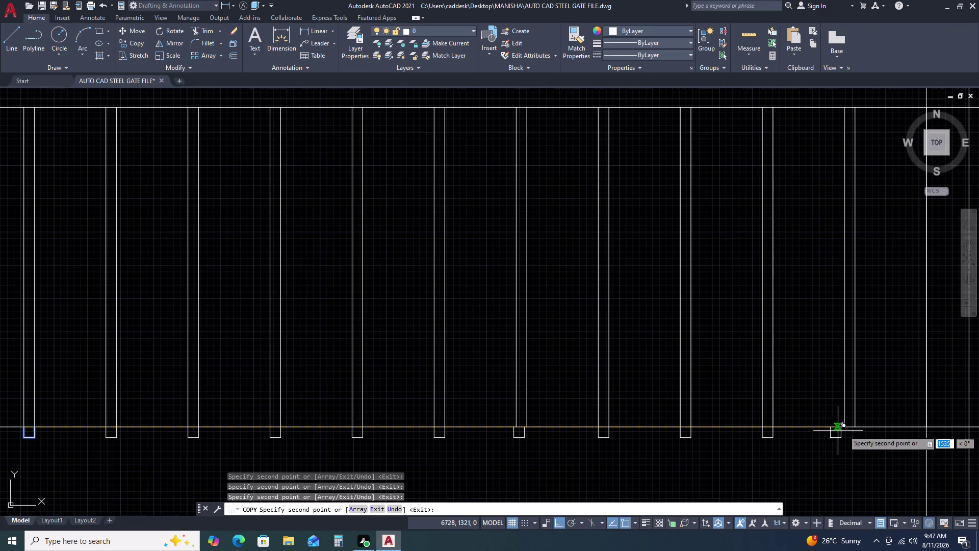
click(846, 426)
scroll(down, 3)
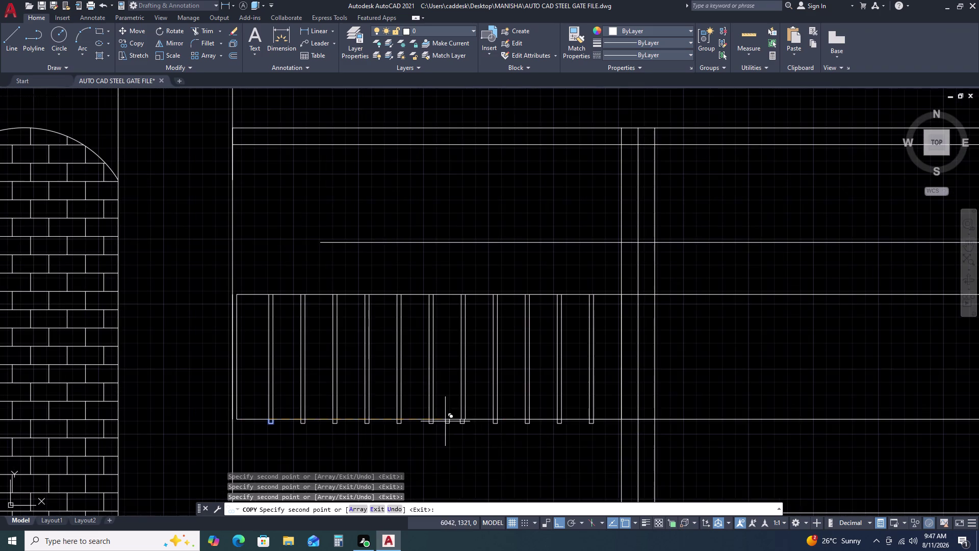
key(Escape)
scroll(up, 3)
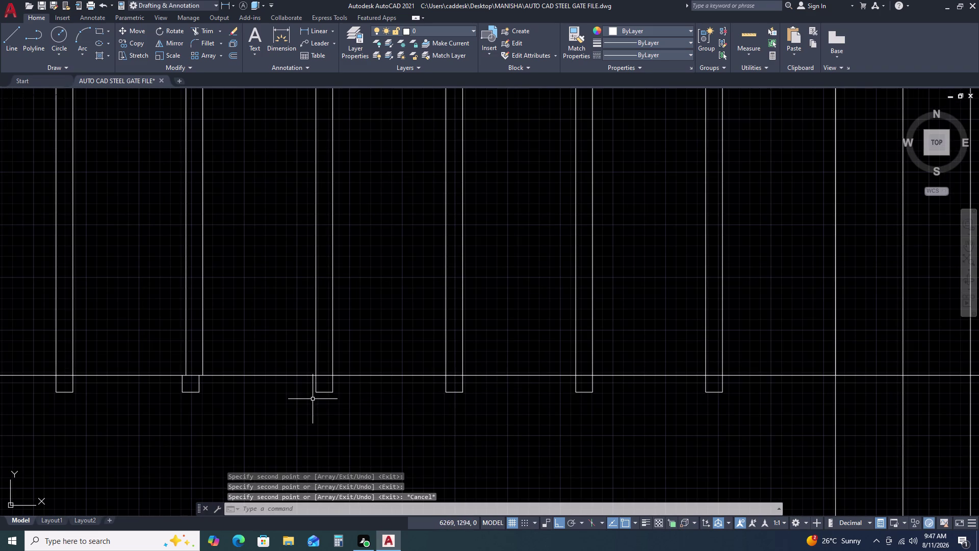
Pan along the rail and select cap pieces near the bar panel.
middle_drag(347, 386, 592, 344)
middle_click(591, 344)
scroll(up, 3)
drag(693, 360, 676, 370)
click(553, 442)
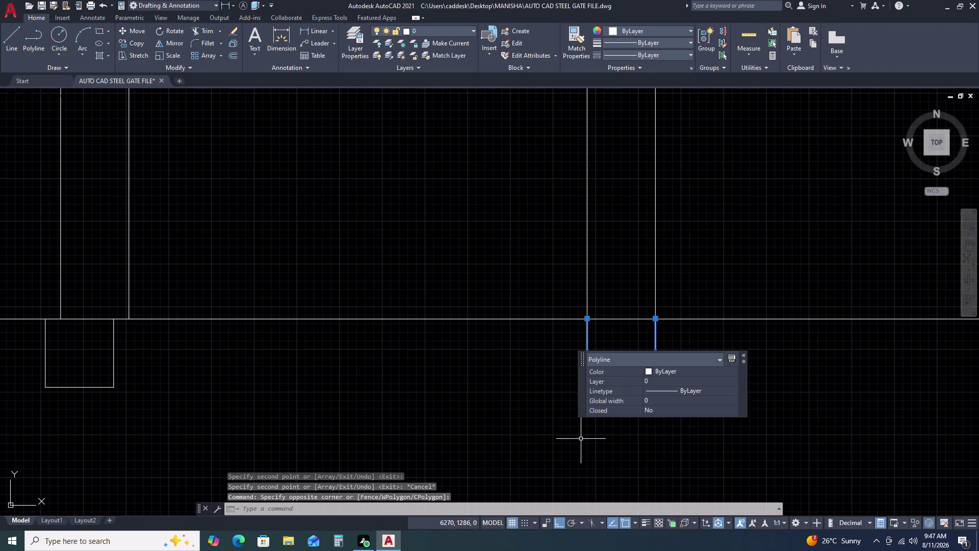
scroll(down, 3)
key(Escape)
scroll(up, 3)
click(415, 385)
click(223, 441)
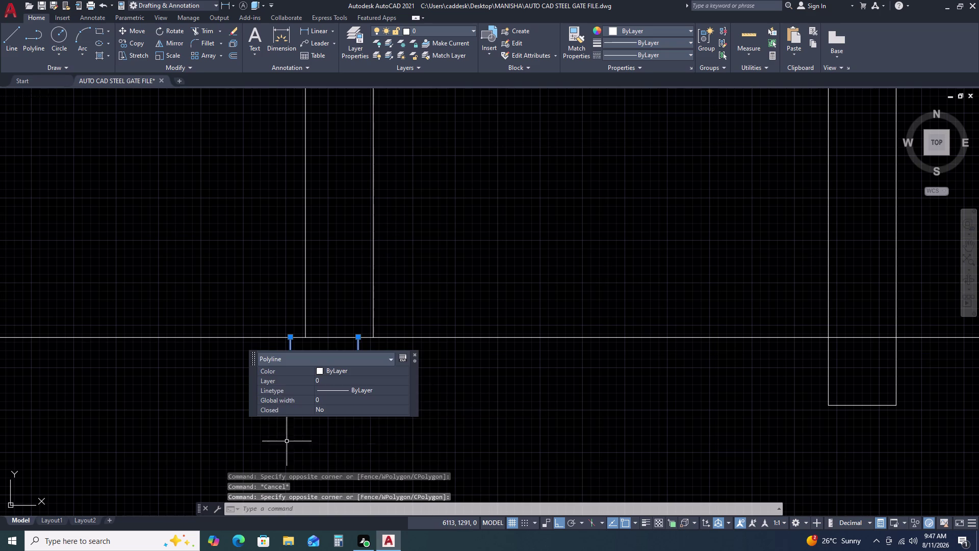
Start moving the selected cap with M, then cancel the move.
text(M)
key(space)
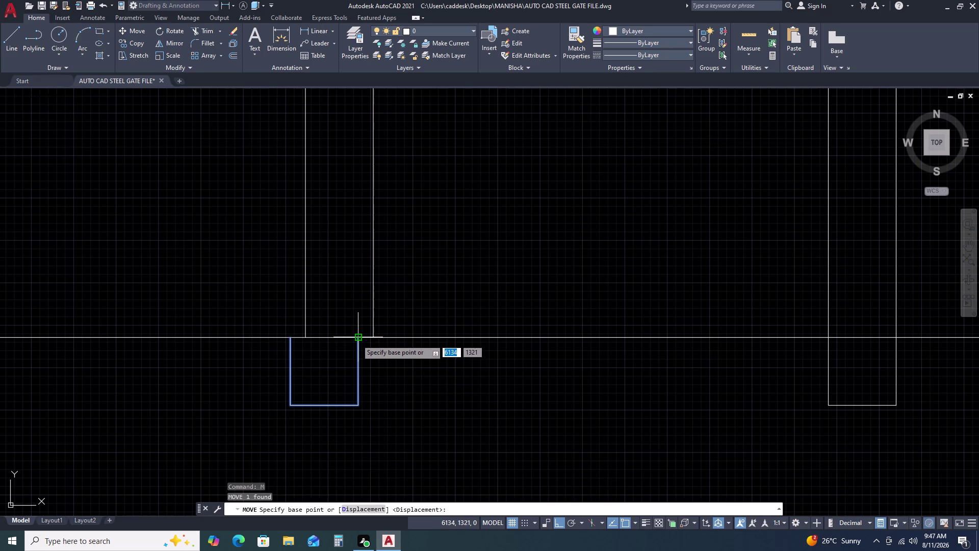
click(356, 339)
double_click(373, 339)
key(Escape)
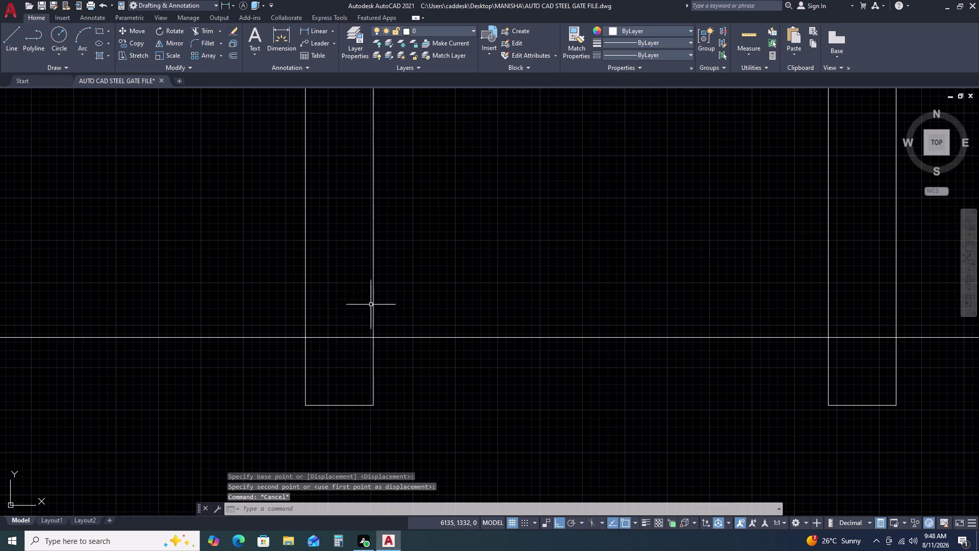
scroll(down, 3)
scroll(down, 3)
scroll(up, 3)
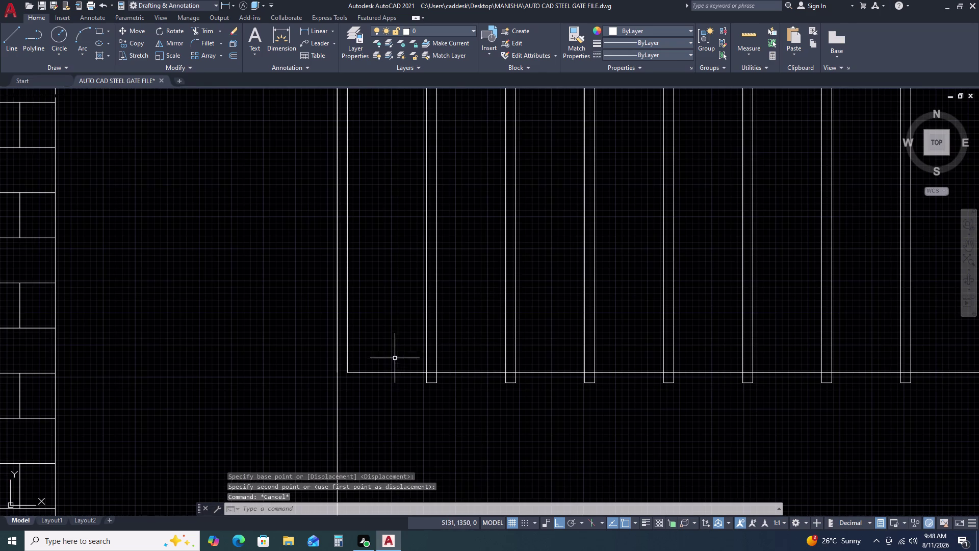
Mirror the eleven selected bars about a horizontal axis, keeping the originals.
click(401, 339)
scroll(down, 3)
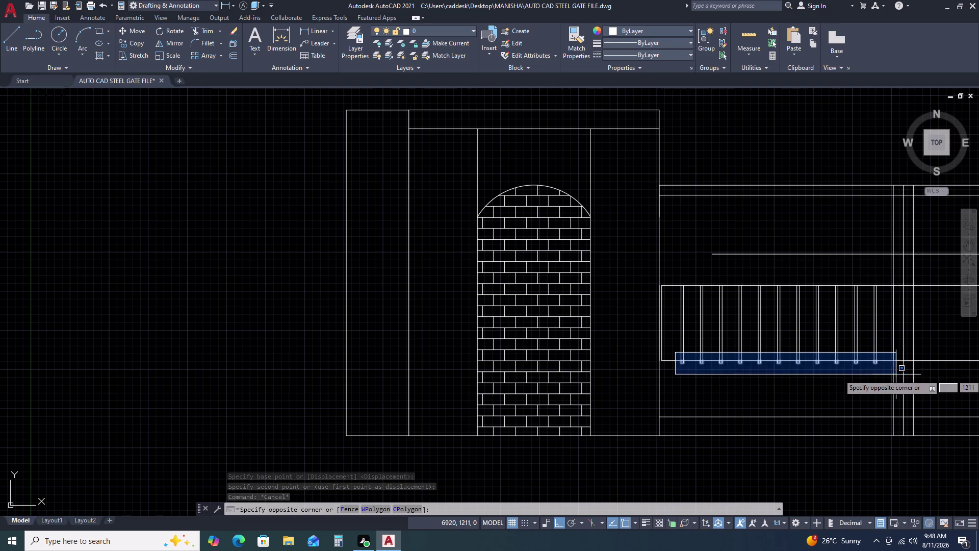
click(893, 374)
text(MI)
key(space)
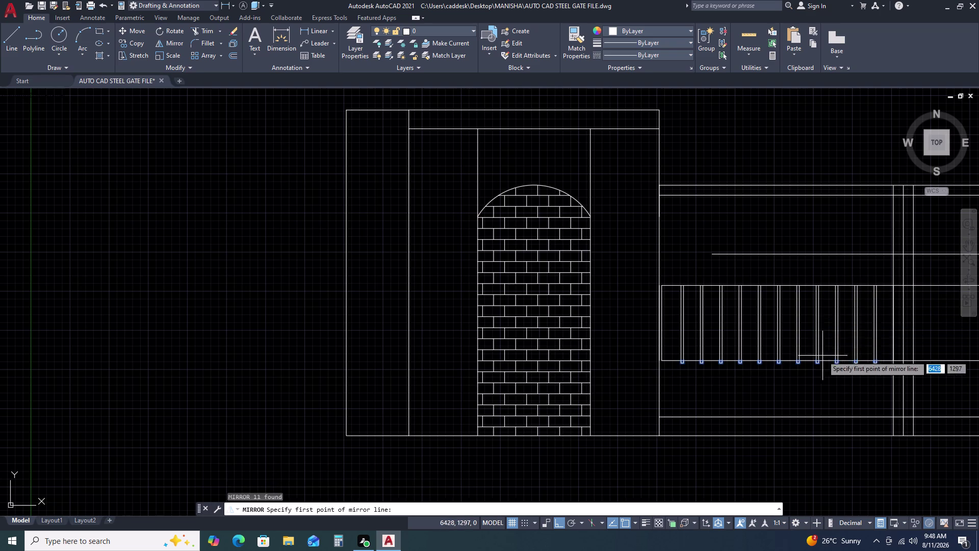
click(685, 321)
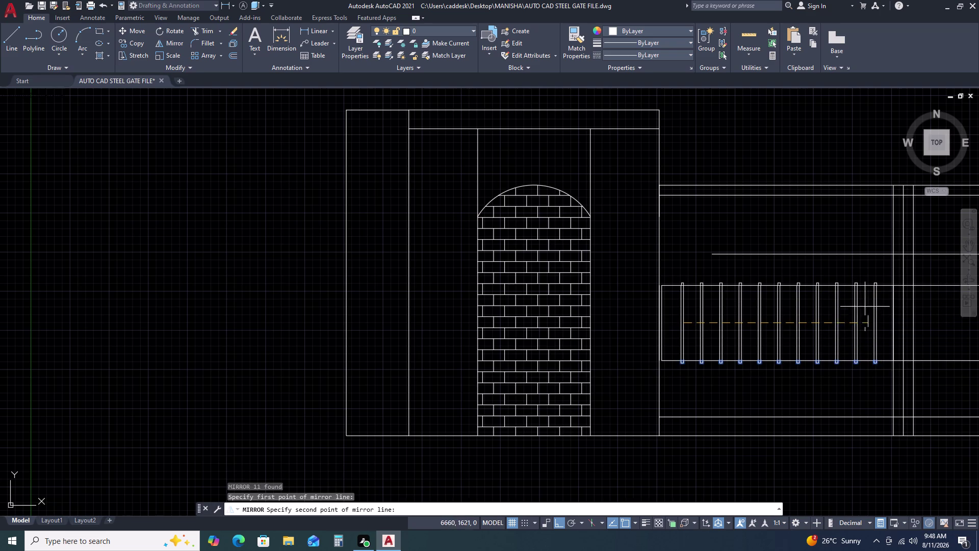
click(897, 325)
drag(913, 359, 896, 325)
key(Escape)
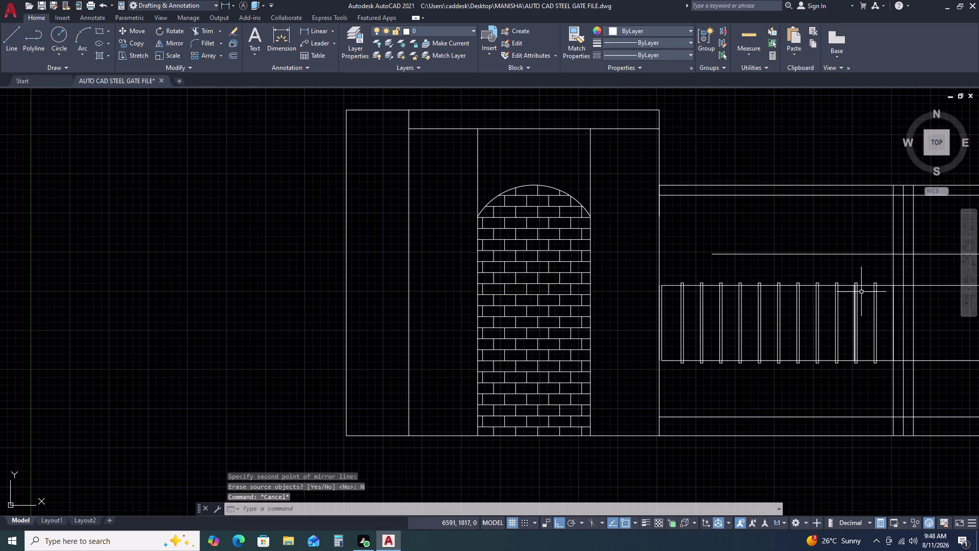
Reframe the bar panel, then cancel a selection made near the right-hand rail.
scroll(up, 3)
scroll(down, 3)
scroll(down, 3)
scroll(up, 3)
middle_drag(736, 339, 507, 341)
middle_click(499, 344)
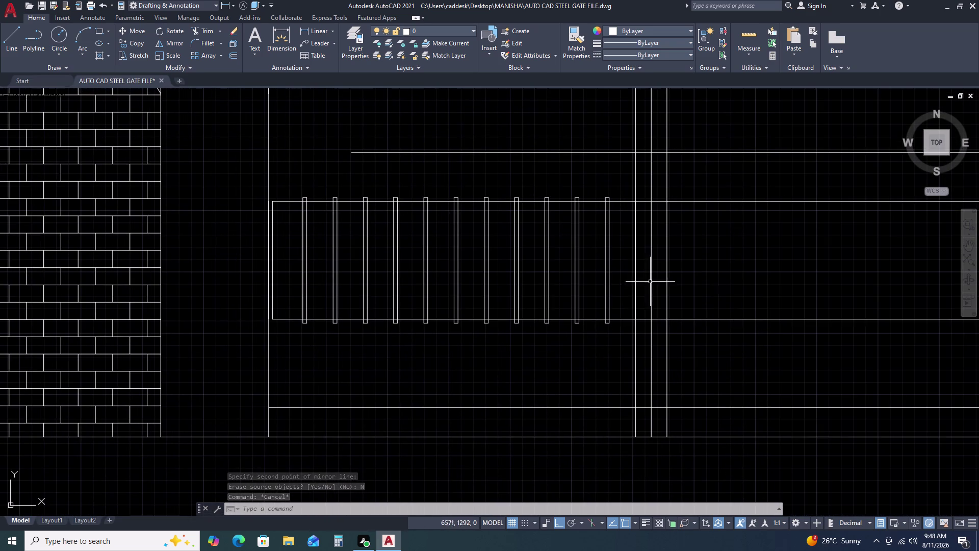
click(748, 172)
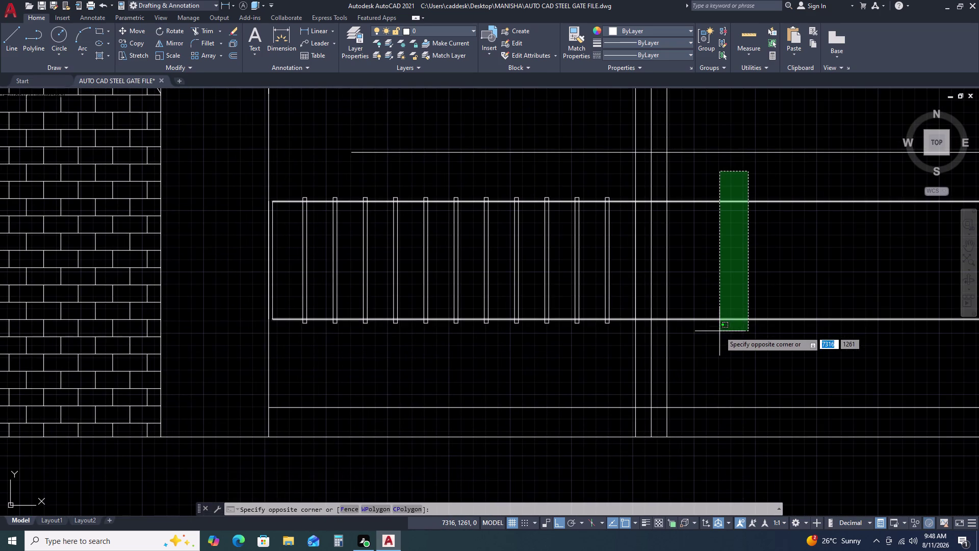
click(720, 331)
key(Escape)
Trim the line pieces that cross the bar panel's right edge.
text(TR)
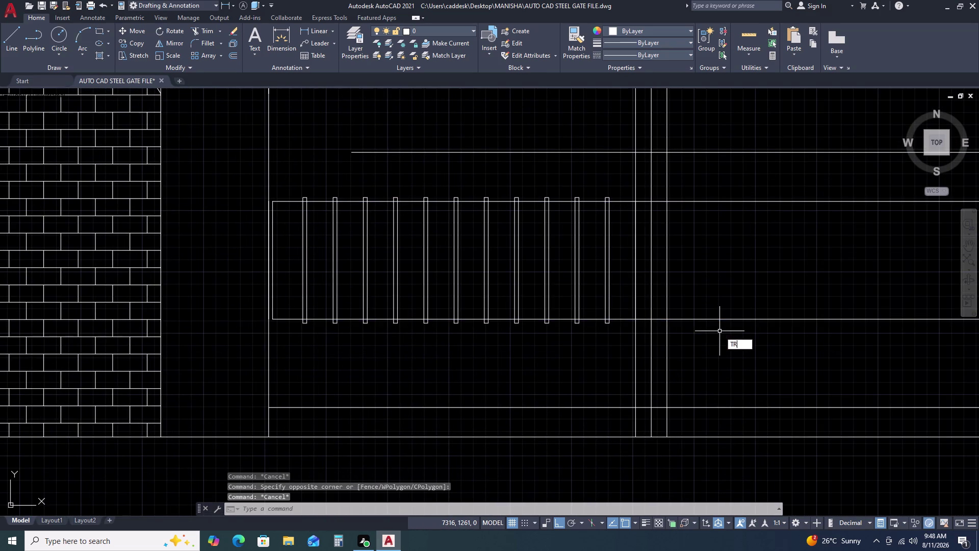
key(space)
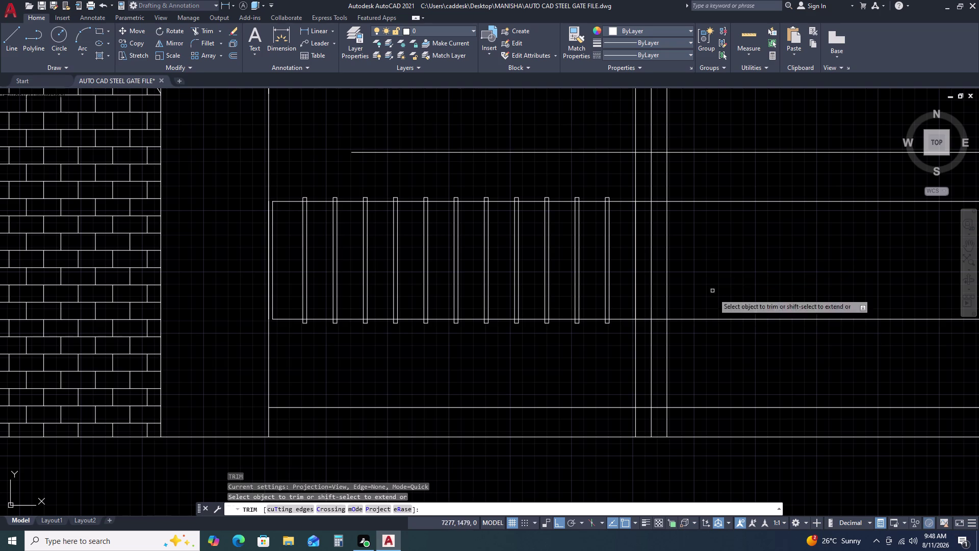
scroll(up, 3)
drag(661, 186, 668, 197)
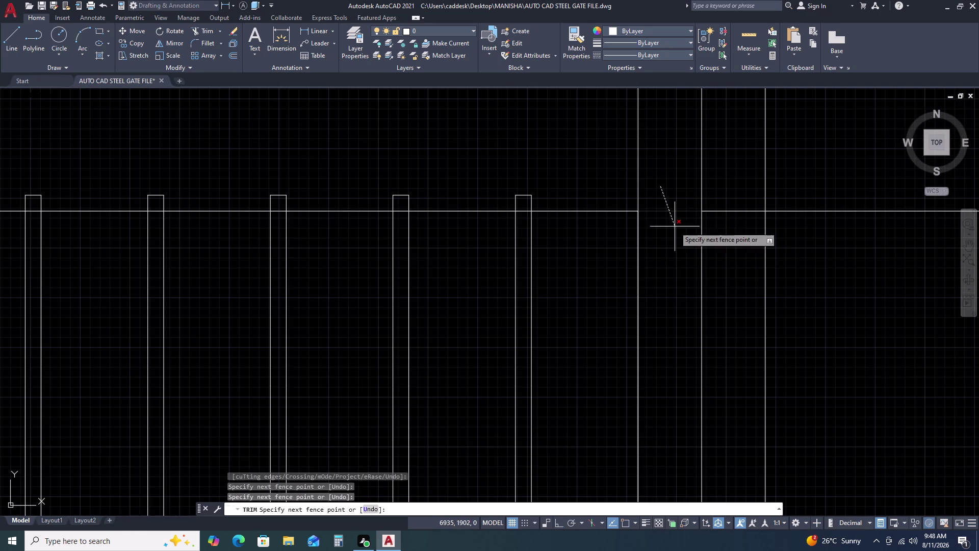
scroll(down, 3)
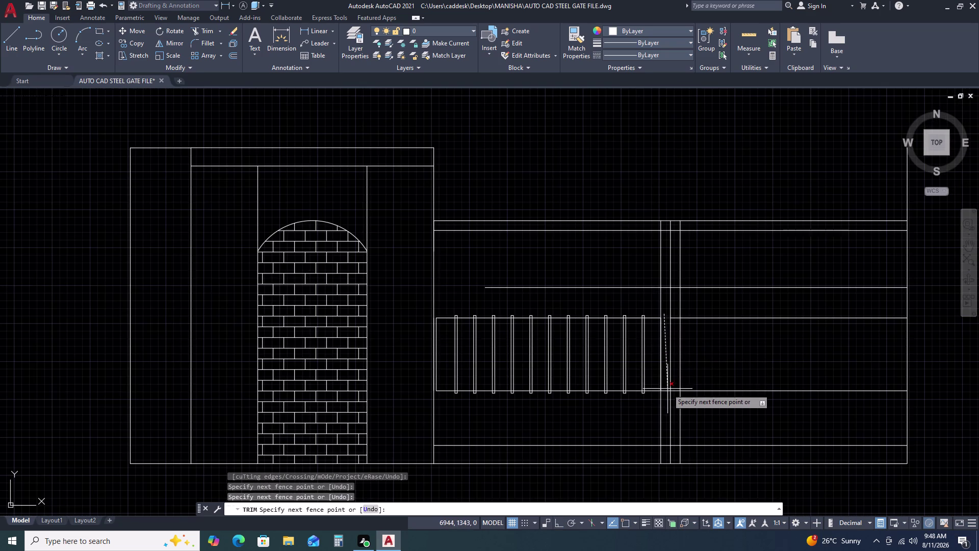
click(666, 393)
key(Escape)
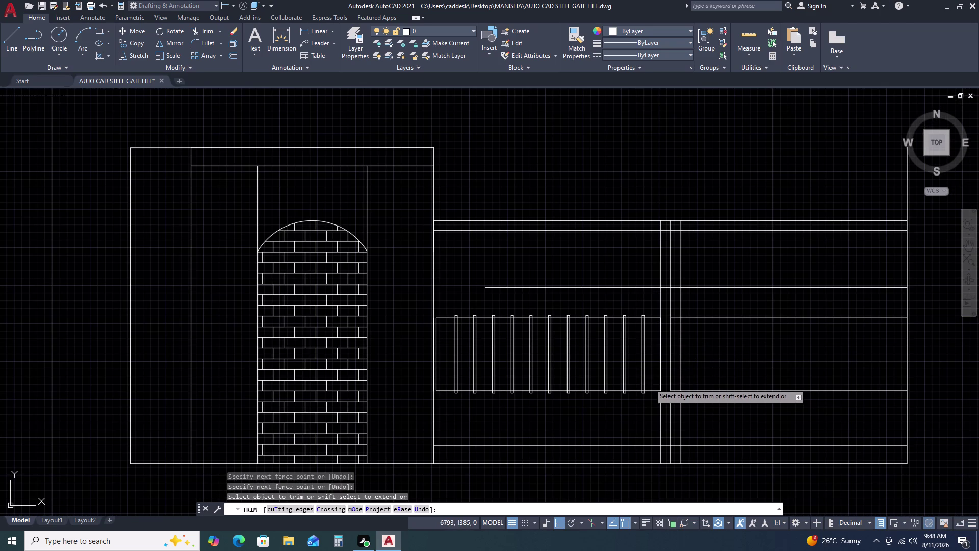
Delete the two leftover lines to the right of the panel.
click(800, 300)
click(723, 425)
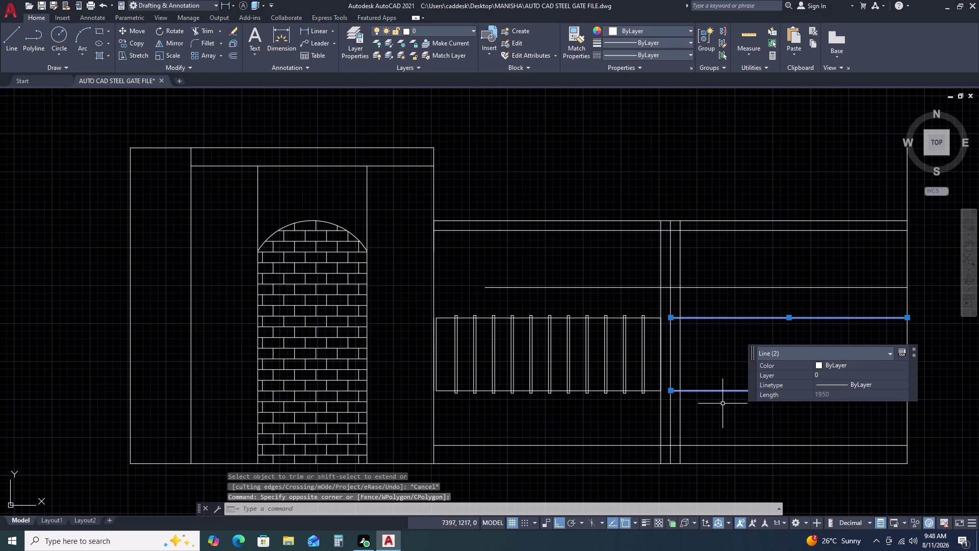
key(Delete)
scroll(up, 3)
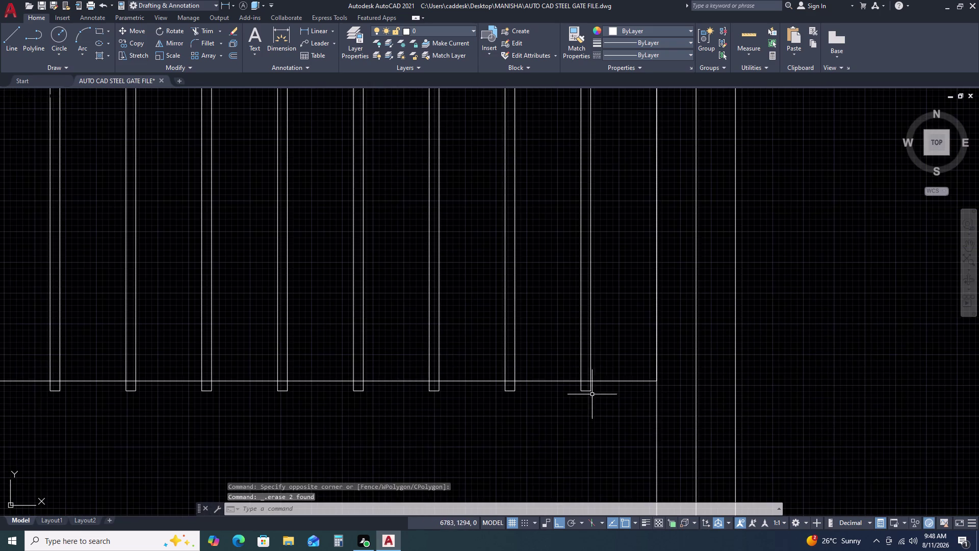
scroll(up, 3)
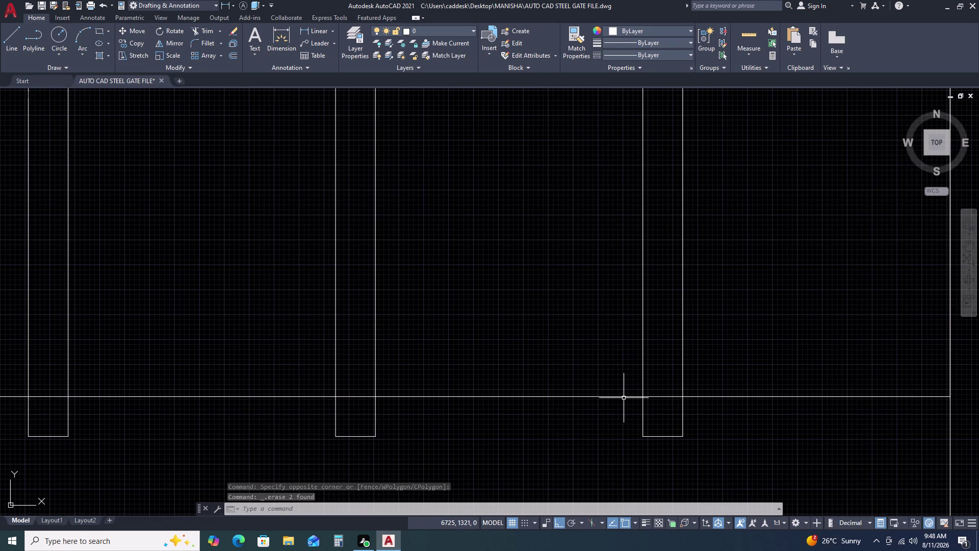
Trim the panel's top and bottom edge lines out of each vertical bar.
text(TR)
key(space)
click(661, 408)
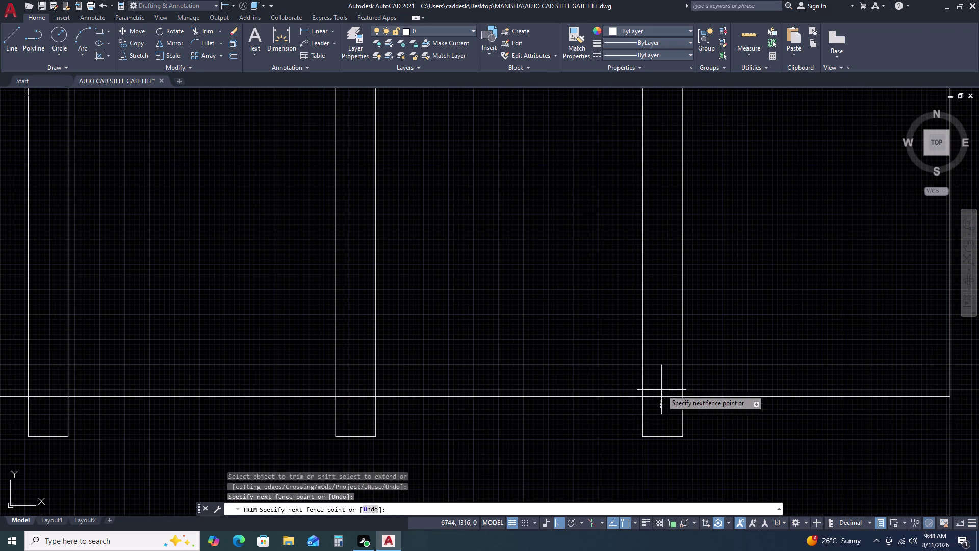
click(659, 358)
scroll(down, 3)
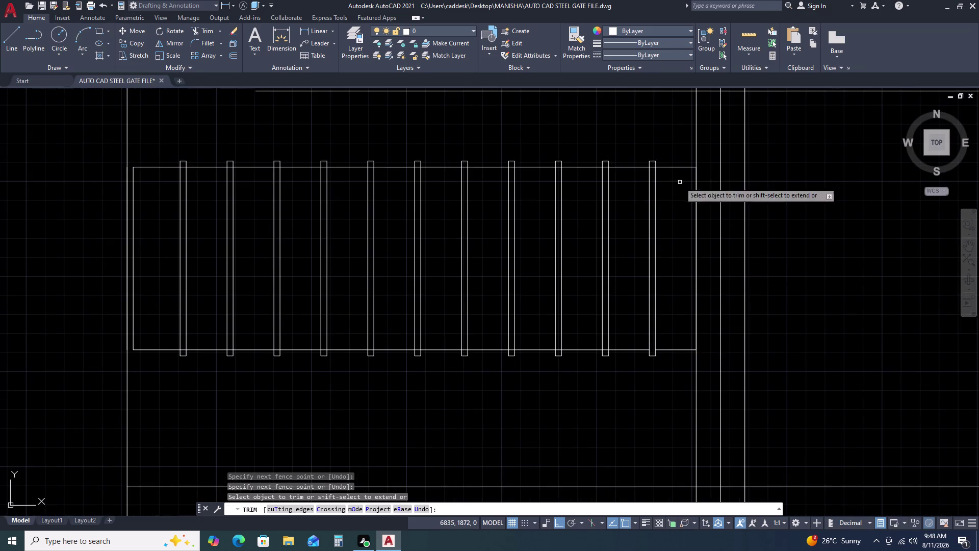
scroll(up, 3)
click(656, 186)
click(661, 221)
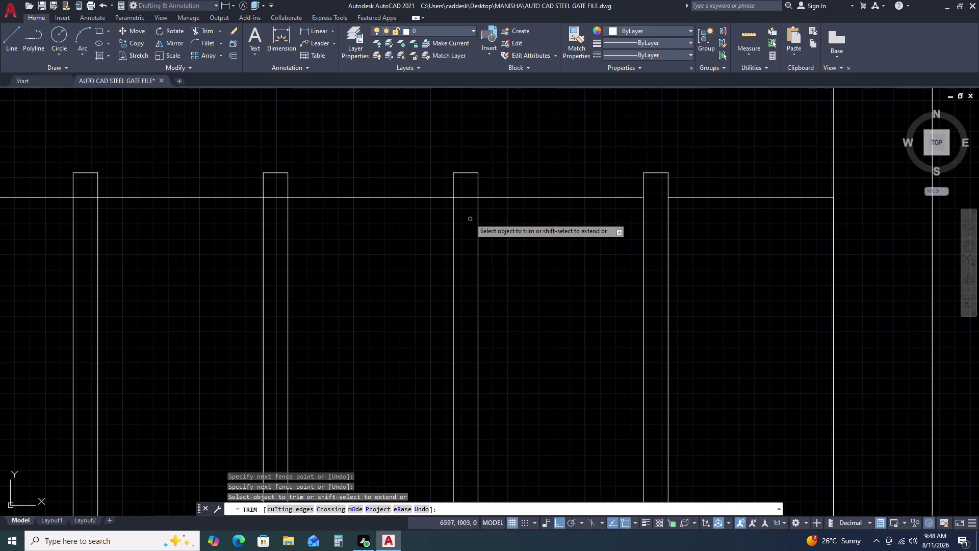
click(464, 185)
click(474, 232)
scroll(down, 3)
scroll(up, 3)
drag(455, 397, 454, 381)
click(451, 359)
scroll(down, 3)
scroll(up, 3)
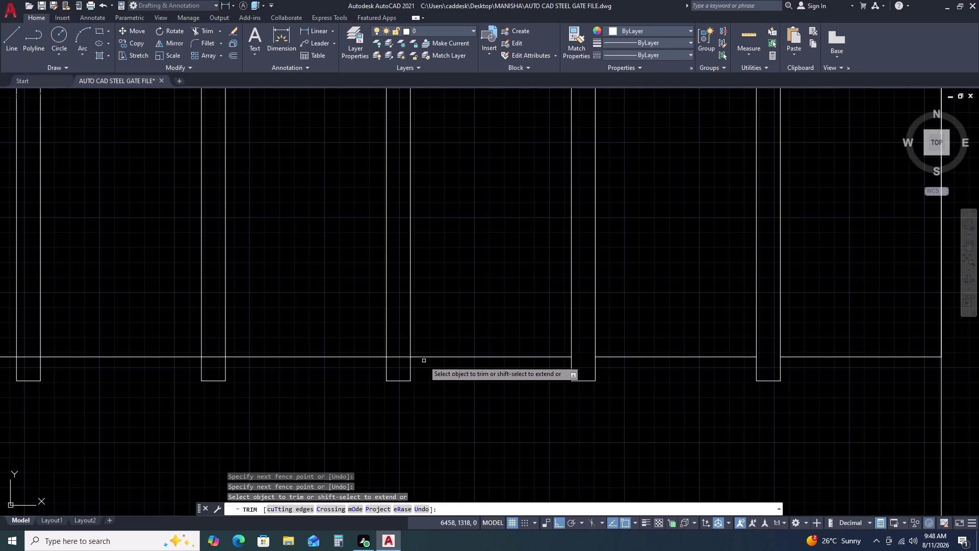
click(400, 365)
click(394, 326)
scroll(down, 3)
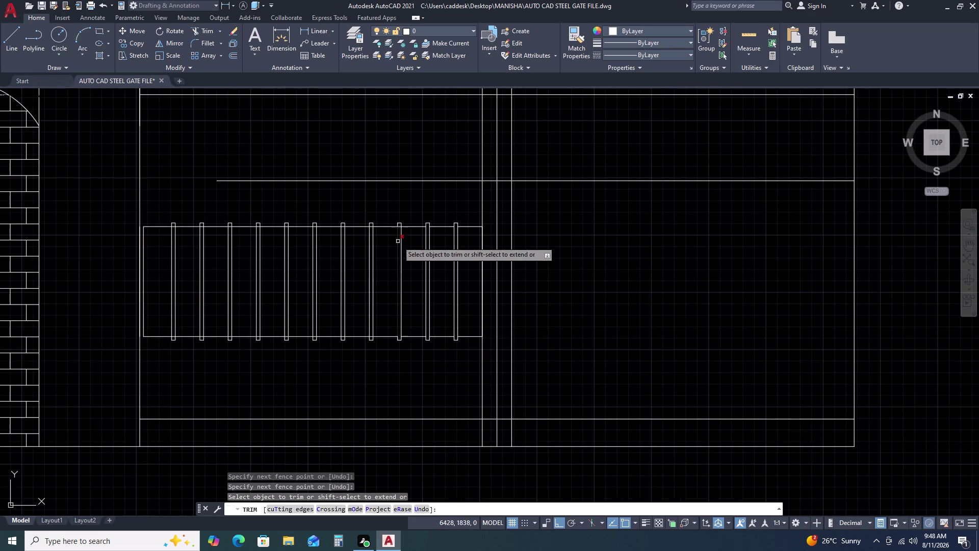
scroll(up, 3)
click(413, 178)
click(412, 198)
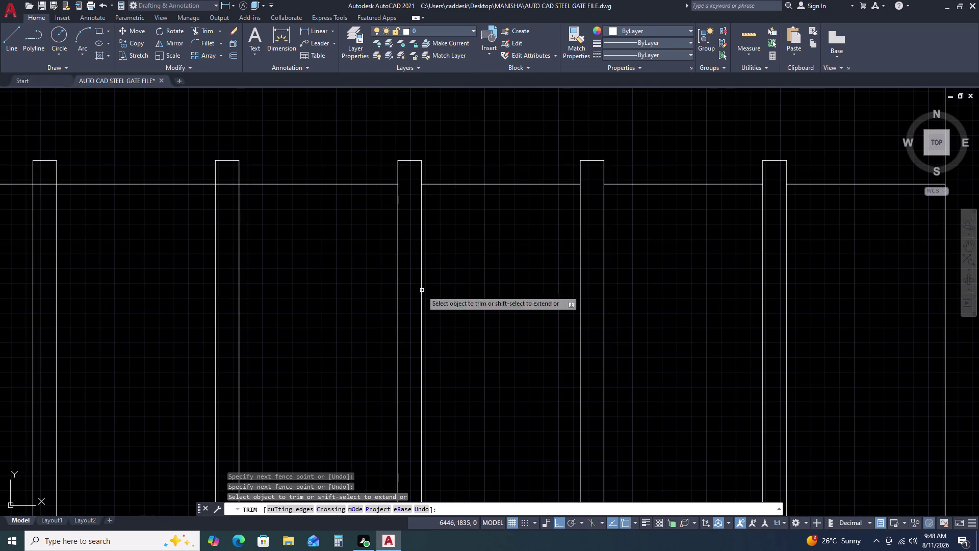
scroll(down, 3)
scroll(up, 3)
drag(383, 268, 381, 275)
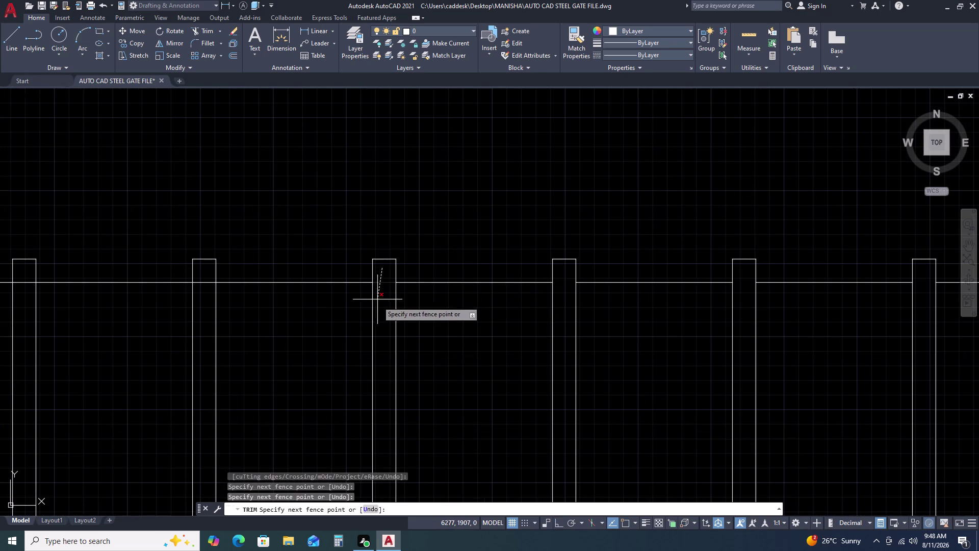
click(378, 307)
scroll(down, 3)
scroll(up, 3)
scroll(up, 3)
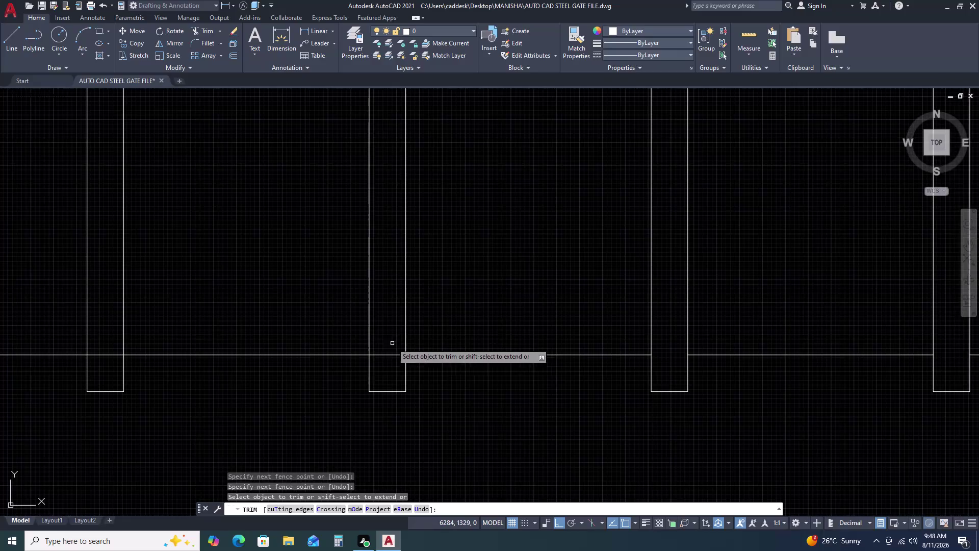
click(390, 364)
click(394, 328)
scroll(down, 3)
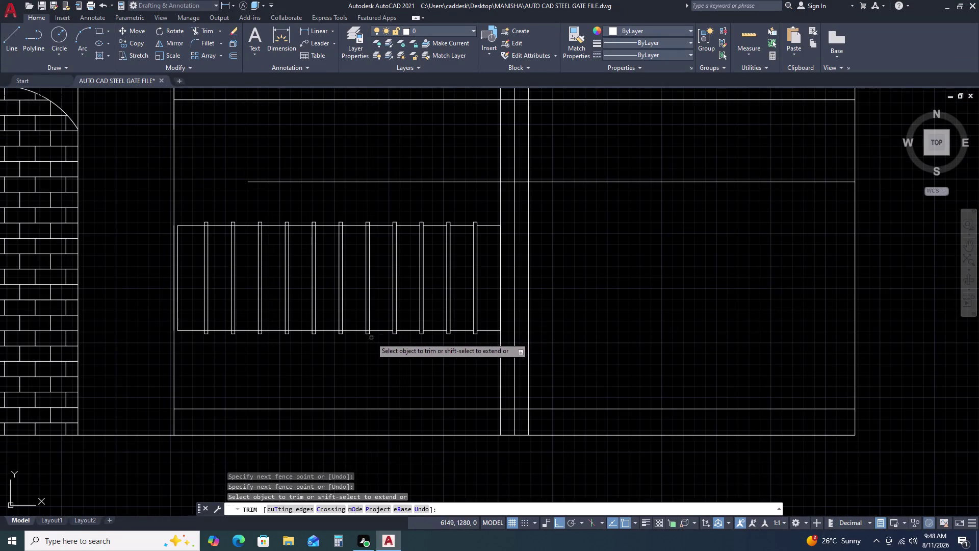
scroll(up, 3)
click(358, 348)
click(358, 321)
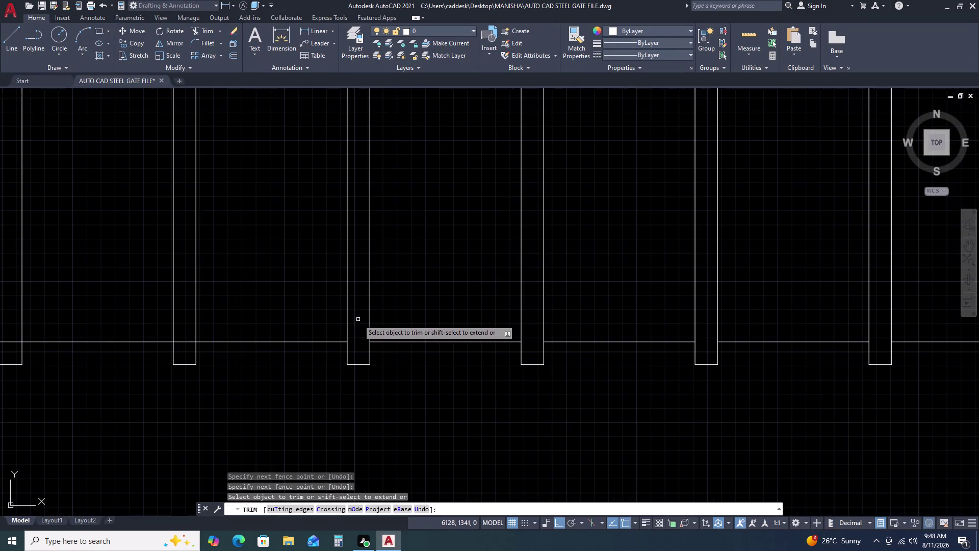
scroll(down, 3)
scroll(up, 3)
click(385, 124)
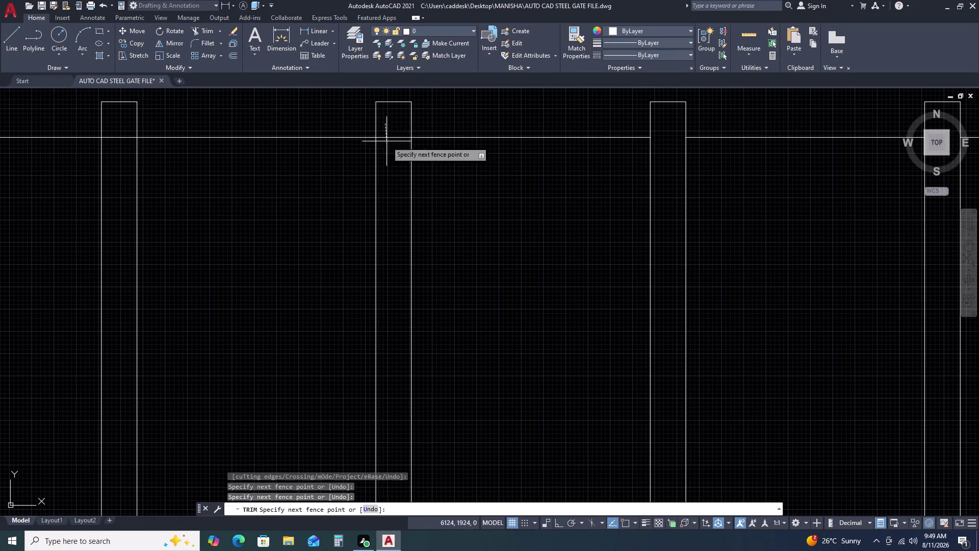
click(390, 186)
scroll(down, 3)
scroll(up, 3)
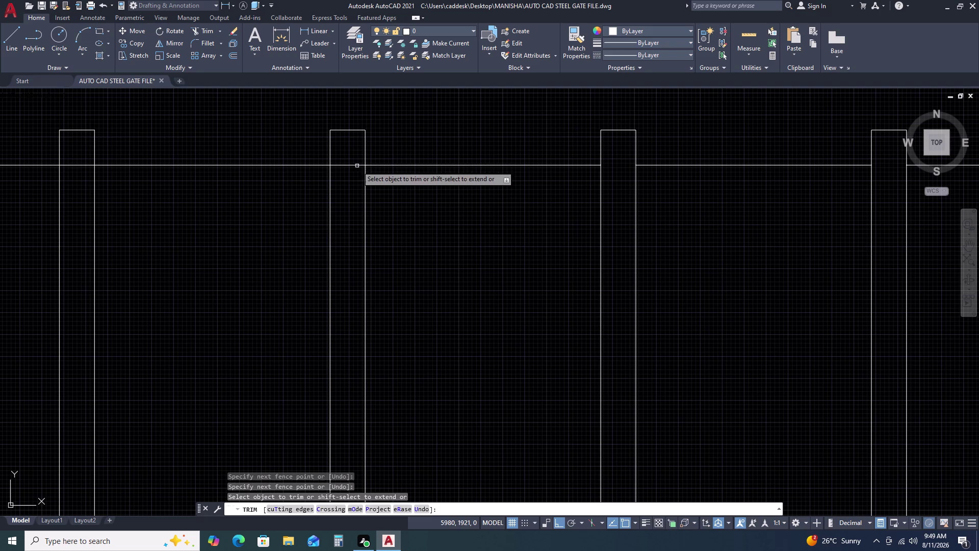
click(357, 155)
click(348, 184)
scroll(down, 3)
scroll(down, 3)
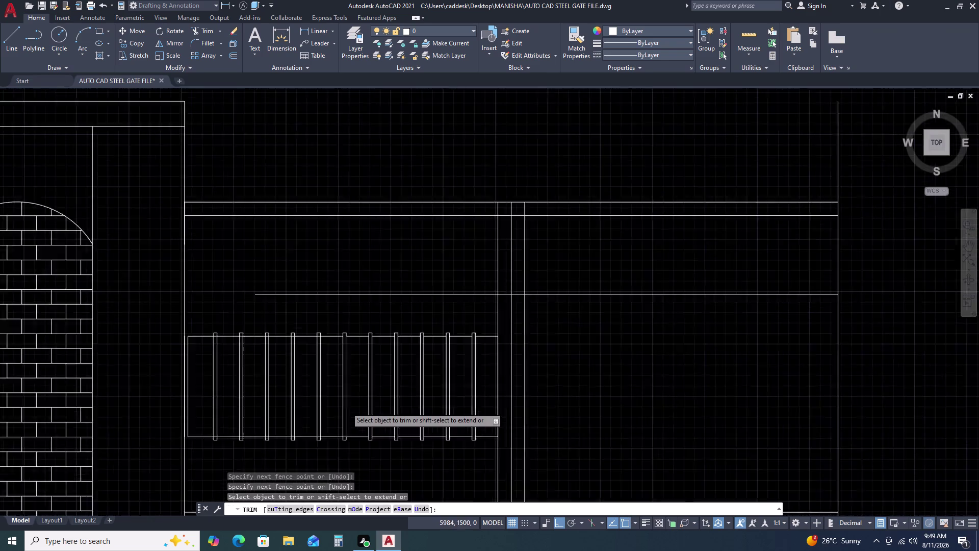
scroll(up, 3)
scroll(up, 3)
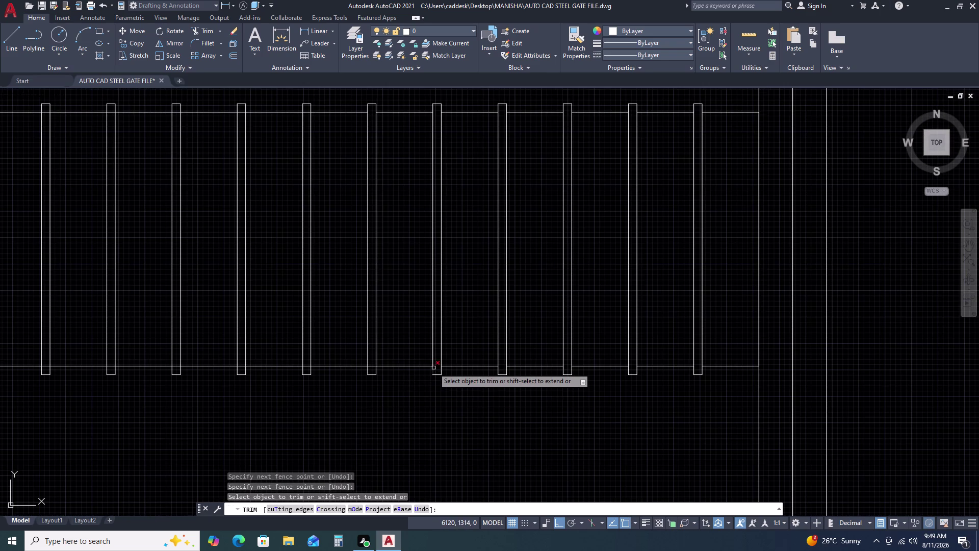
scroll(up, 3)
scroll(up, 3)
scroll(down, 3)
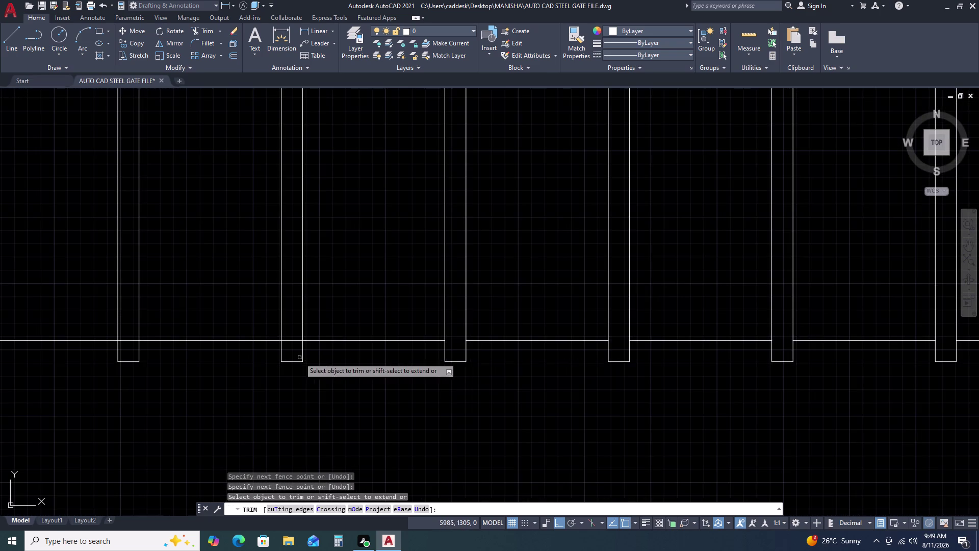
scroll(up, 3)
Trim the rail pieces inside the first few vertical bars.
click(290, 347)
click(288, 297)
scroll(down, 3)
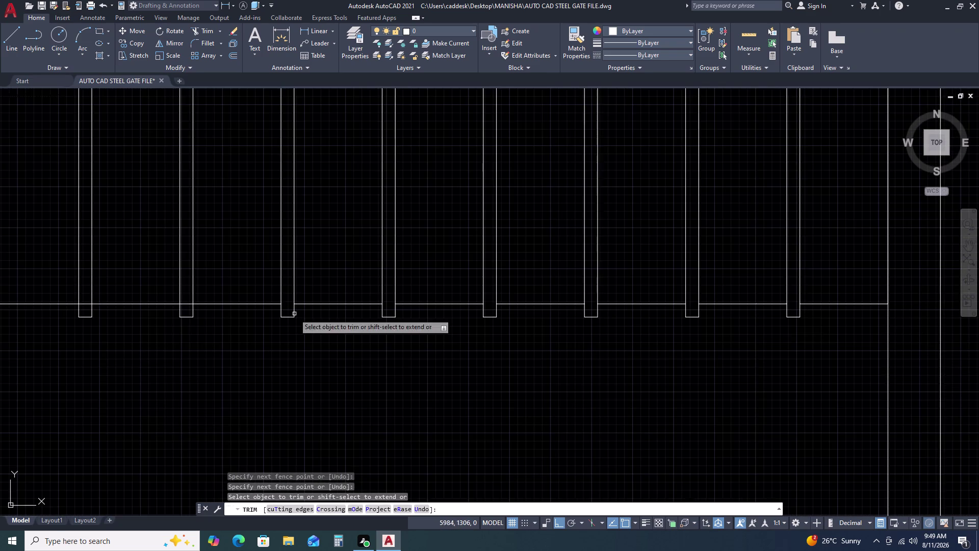
scroll(up, 3)
drag(189, 303, 190, 298)
click(194, 255)
scroll(down, 3)
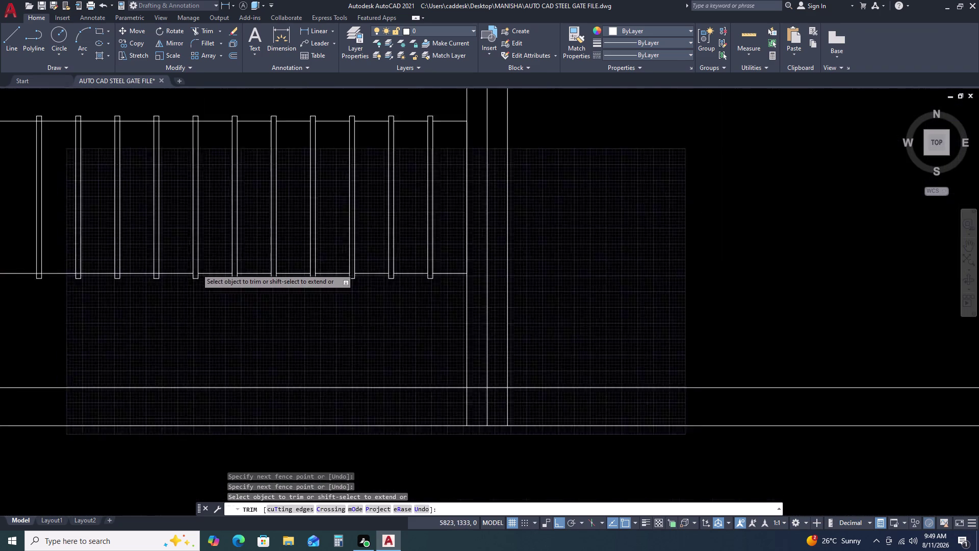
Trim the remaining rail pieces inside the bars along the panel, then end trimming.
middle_drag(226, 236, 534, 262)
scroll(up, 3)
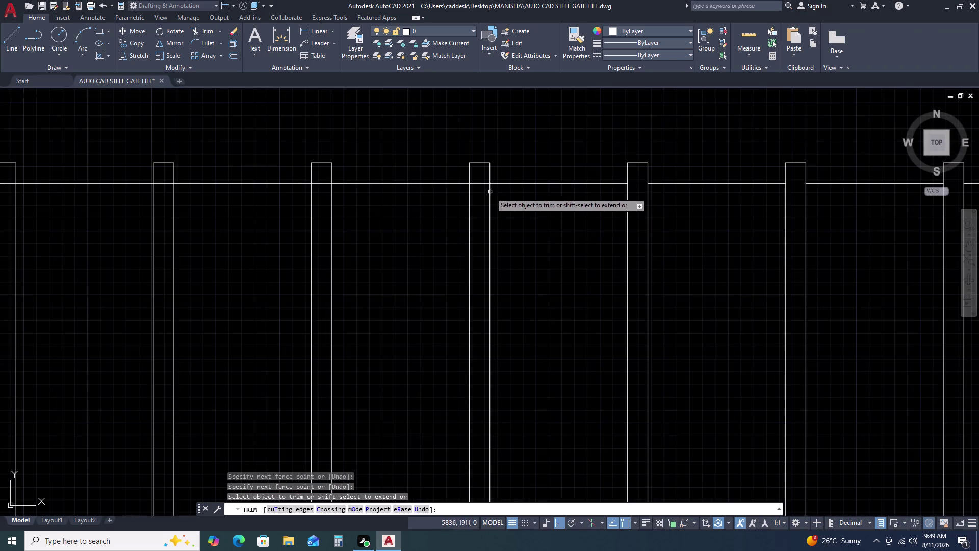
scroll(up, 3)
click(480, 179)
click(474, 272)
scroll(down, 3)
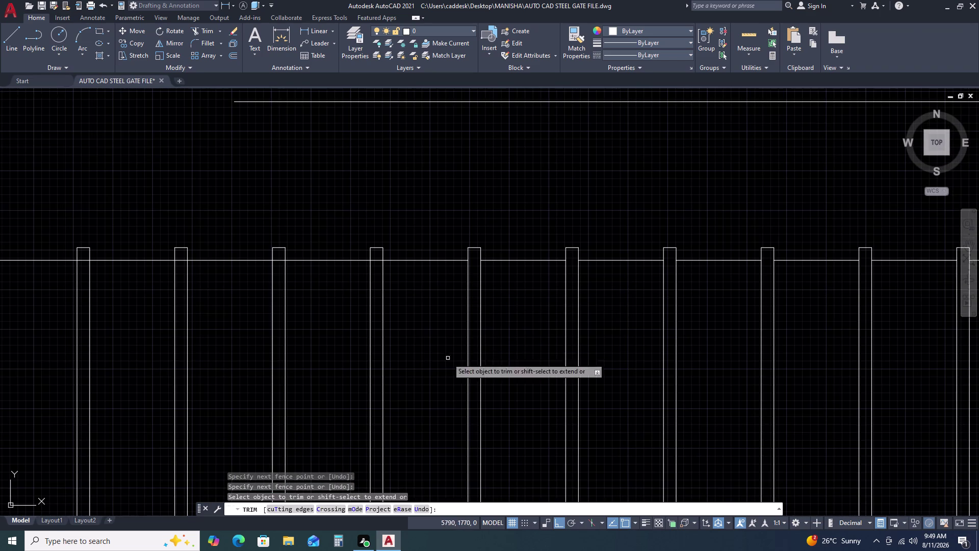
scroll(up, 3)
click(380, 245)
click(367, 352)
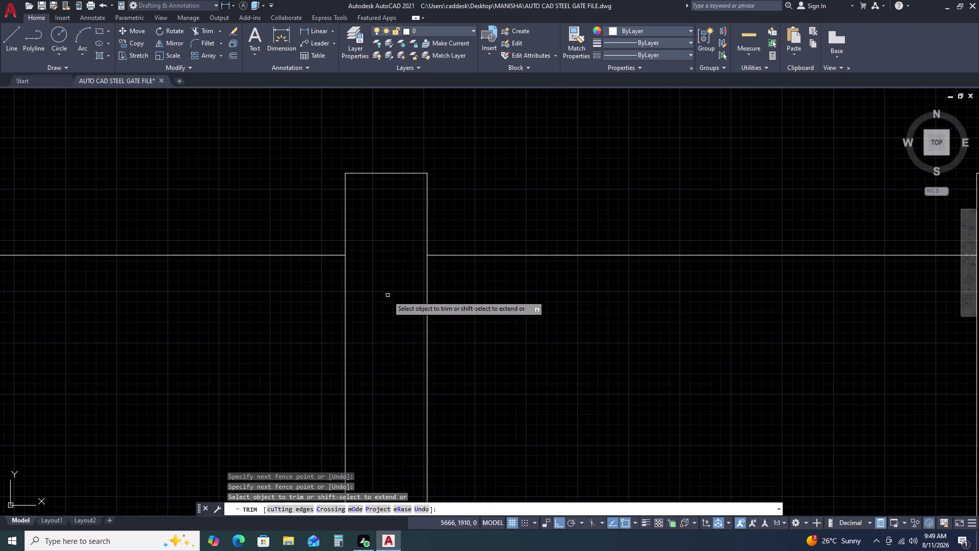
scroll(down, 3)
scroll(down, 3)
scroll(up, 3)
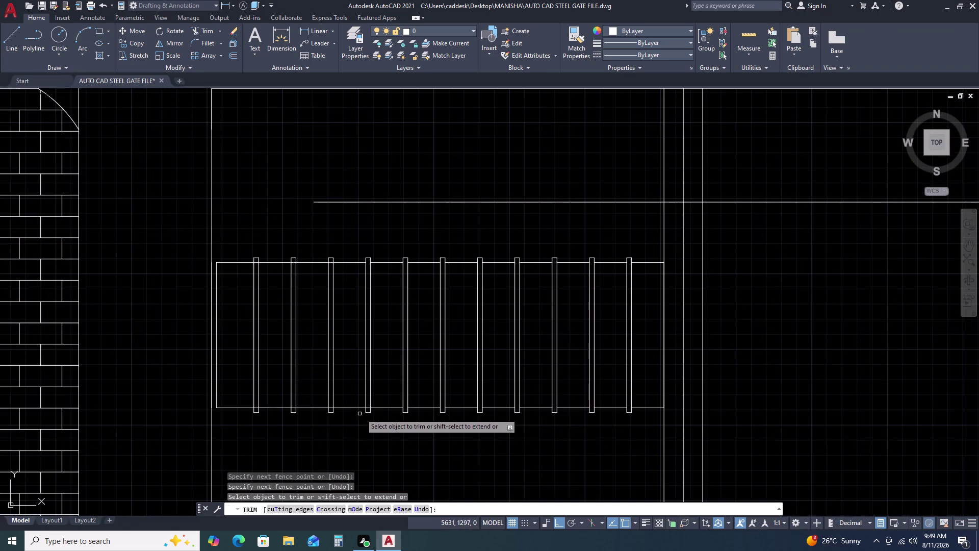
scroll(up, 3)
drag(380, 438, 380, 432)
click(381, 398)
scroll(down, 3)
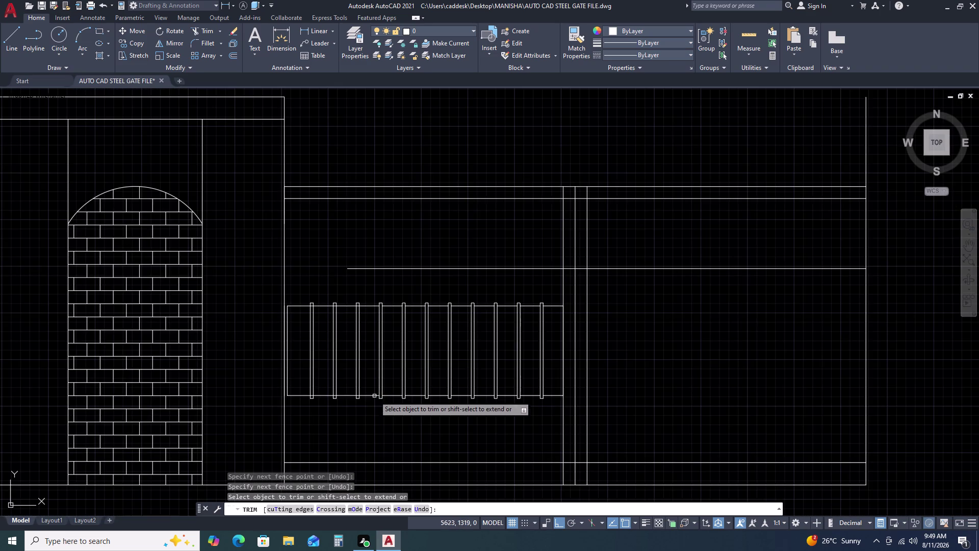
scroll(up, 3)
click(356, 392)
click(352, 345)
scroll(down, 3)
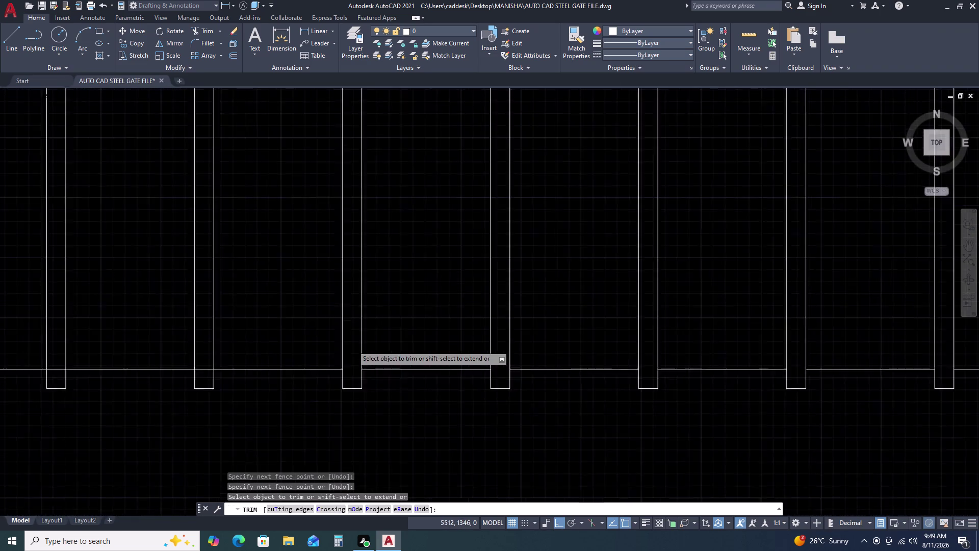
scroll(down, 3)
scroll(up, 3)
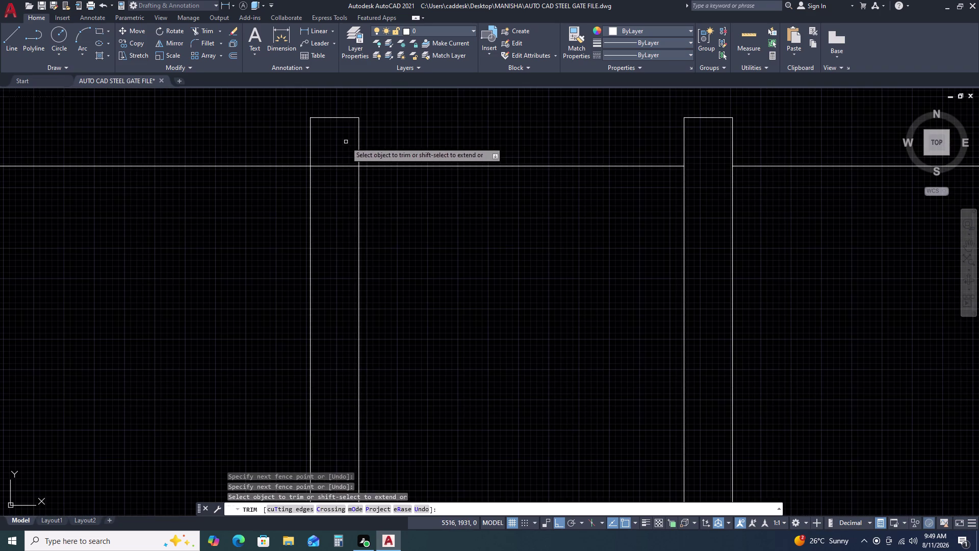
click(346, 142)
click(344, 221)
scroll(down, 3)
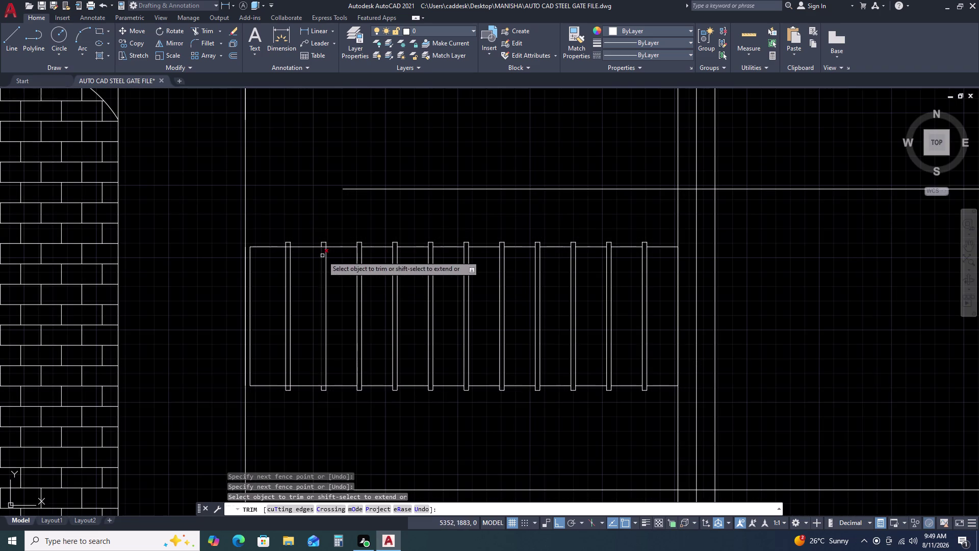
scroll(up, 3)
click(301, 221)
click(299, 261)
scroll(down, 3)
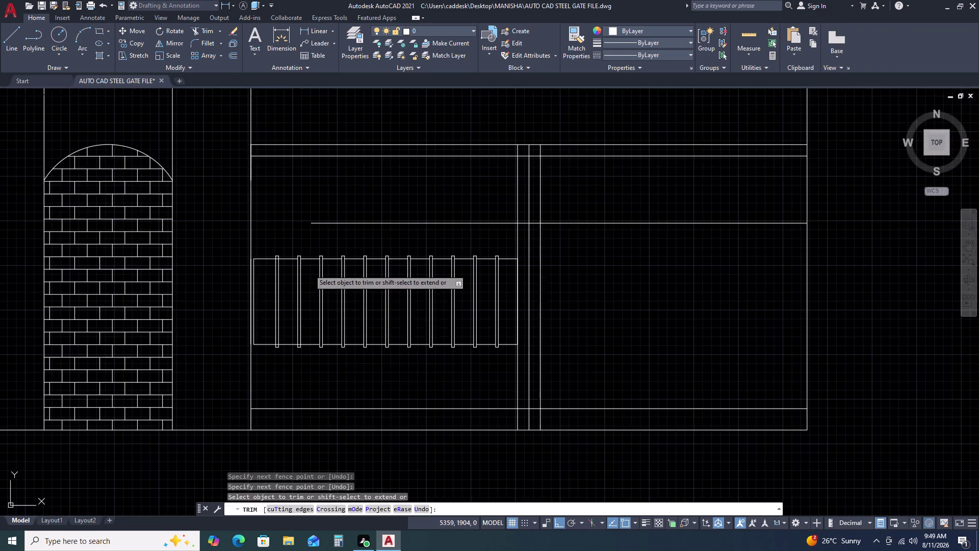
scroll(up, 3)
scroll(up, 3)
click(308, 404)
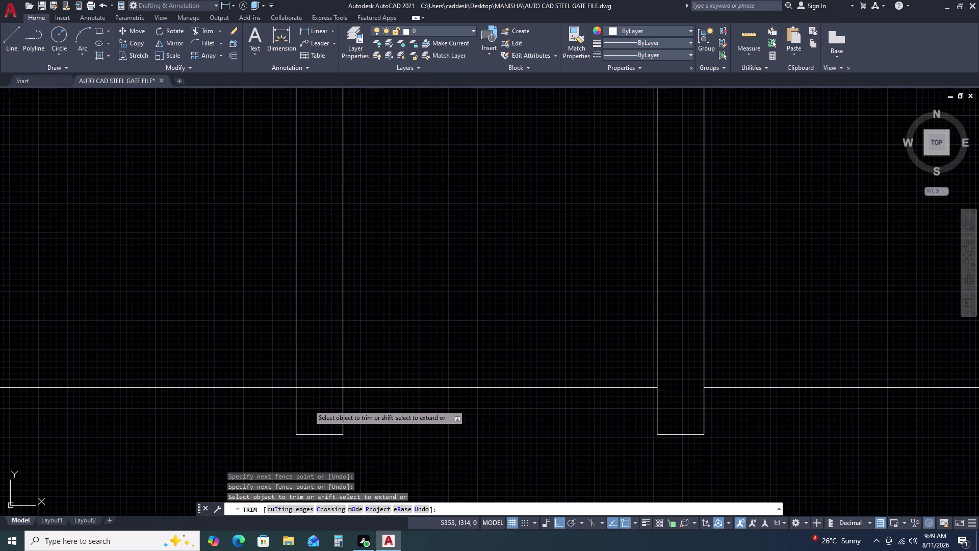
click(311, 354)
scroll(down, 3)
scroll(up, 3)
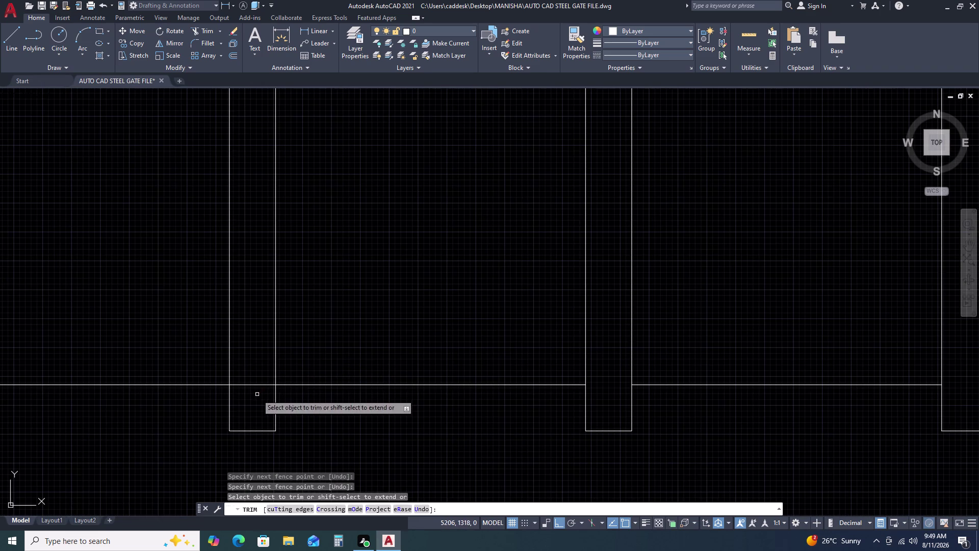
click(256, 394)
click(256, 348)
scroll(down, 3)
scroll(up, 3)
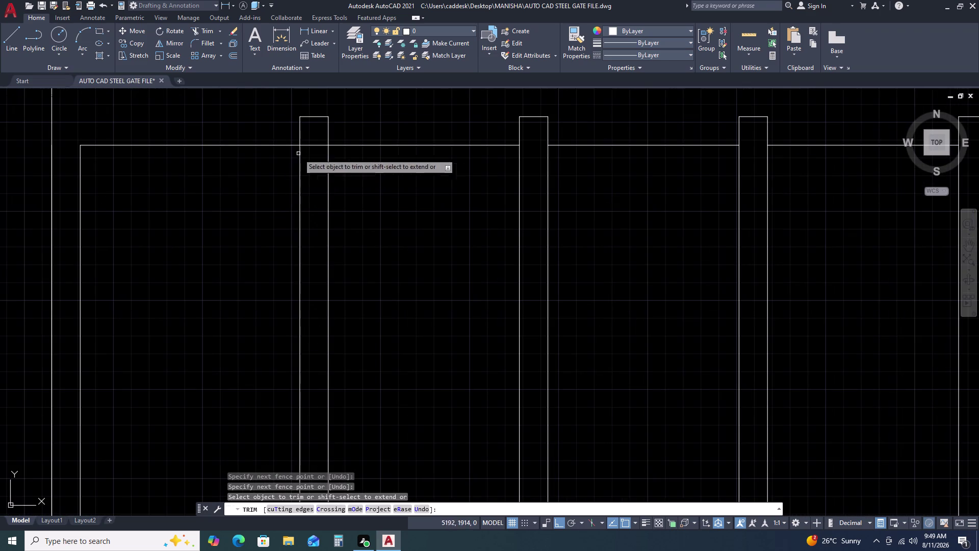
click(317, 127)
click(312, 168)
key(Escape)
scroll(down, 3)
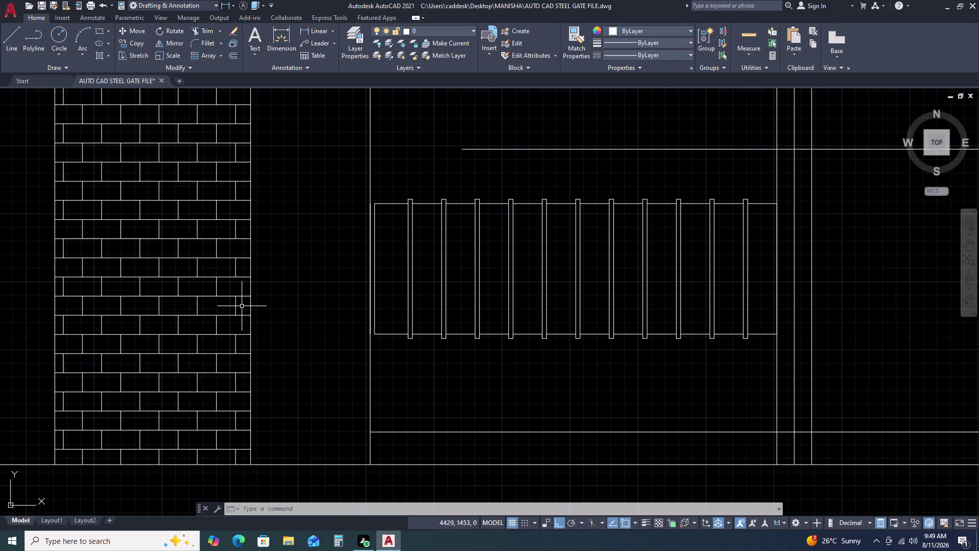
scroll(down, 3)
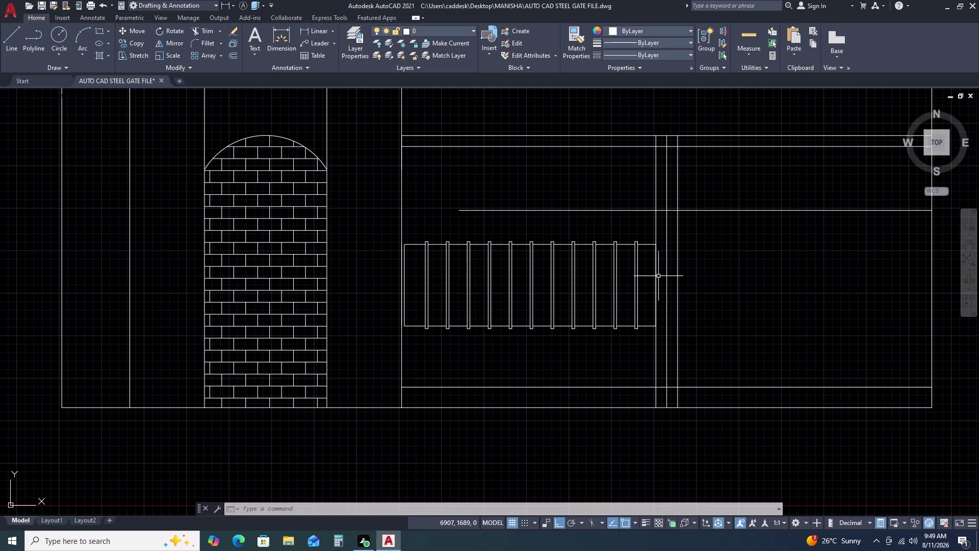
click(379, 219)
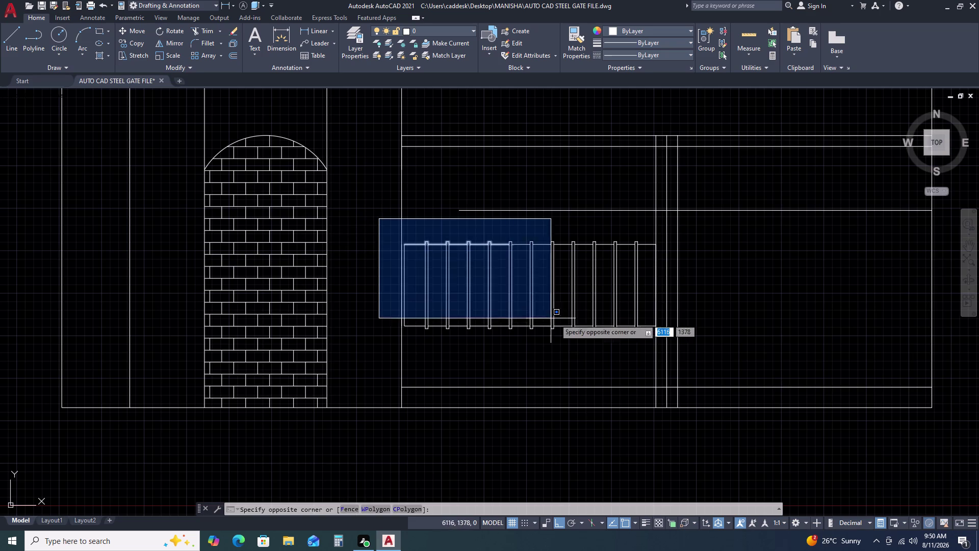
Select the left bar panel, excluding one stray line.
click(661, 346)
scroll(up, 3)
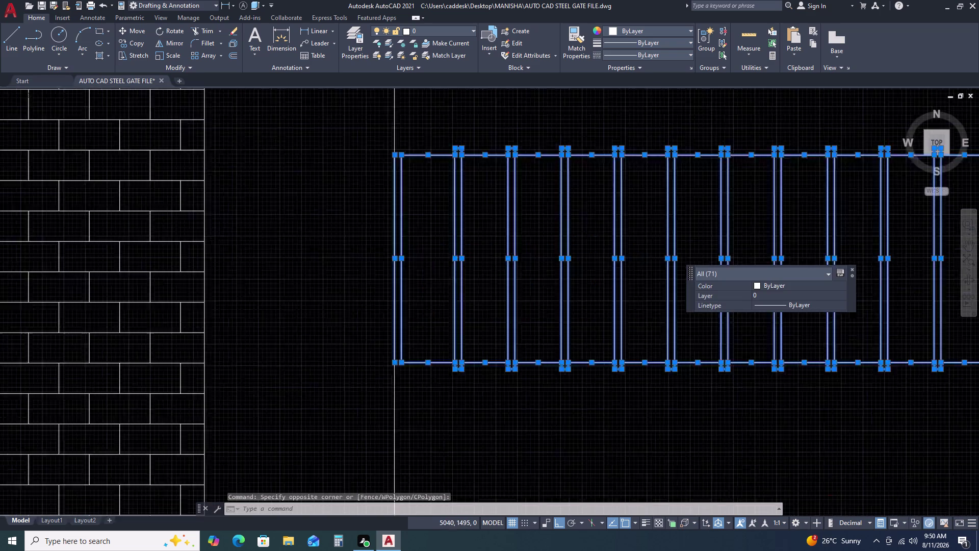
scroll(up, 3)
drag(377, 284, 360, 291)
click(317, 318)
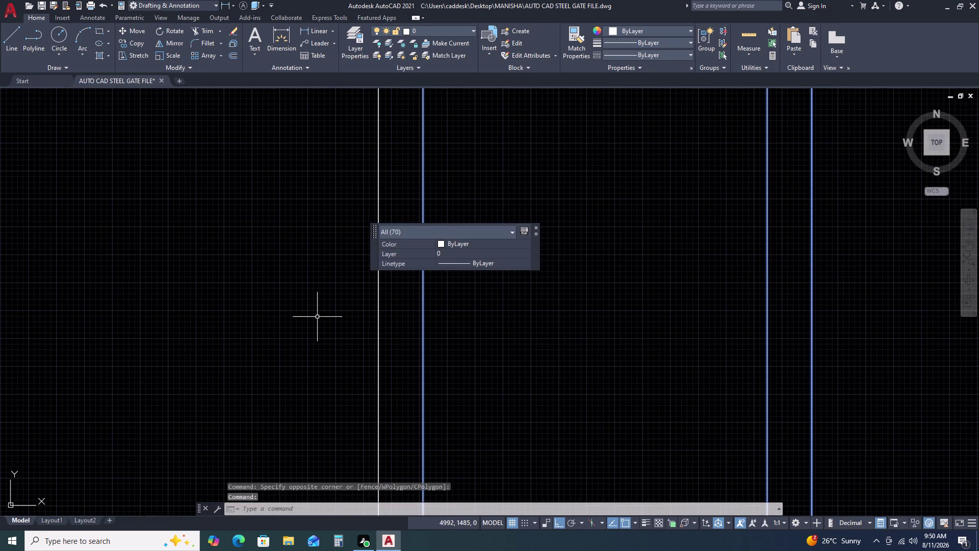
click(345, 323)
scroll(down, 3)
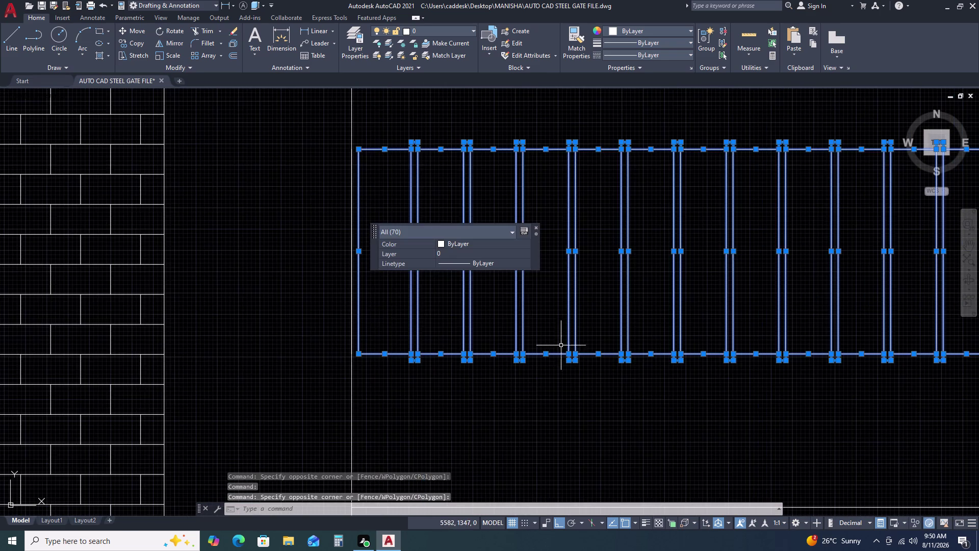
scroll(down, 3)
Mirror the panel about the vertical centre frame line, keeping the original.
text(MI)
key(space)
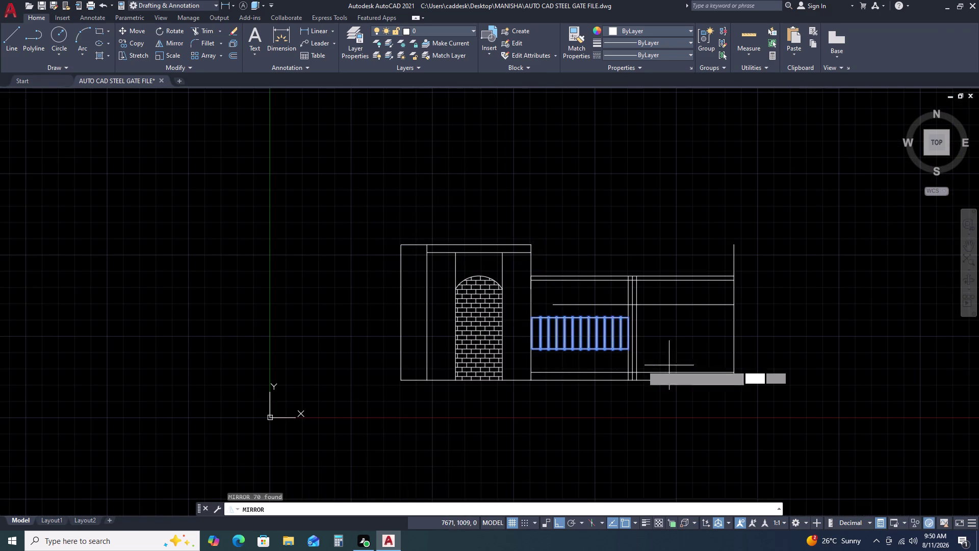
scroll(up, 3)
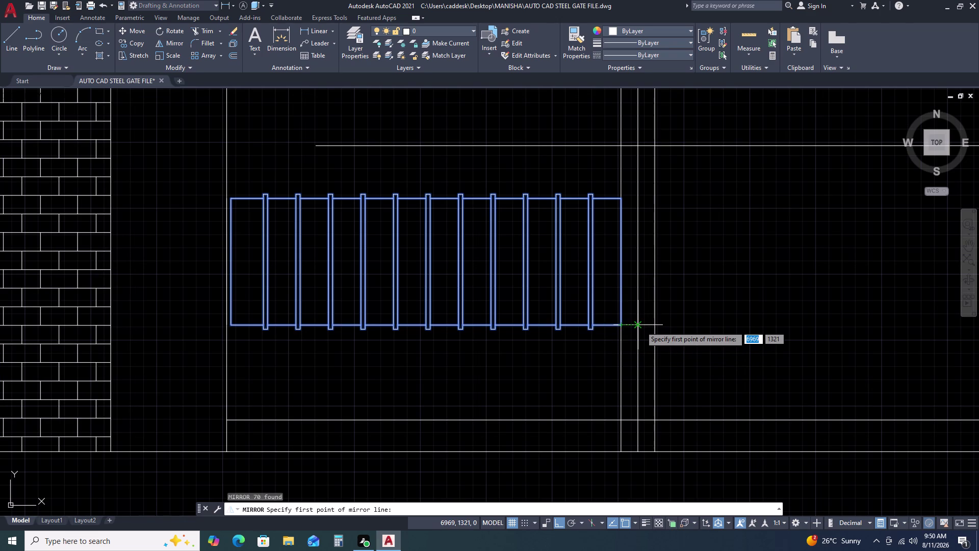
click(641, 326)
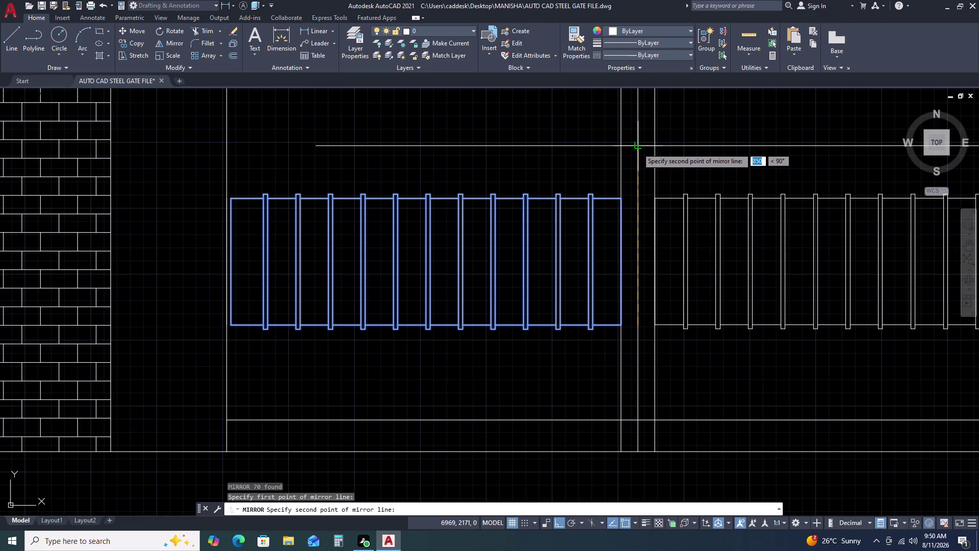
scroll(down, 3)
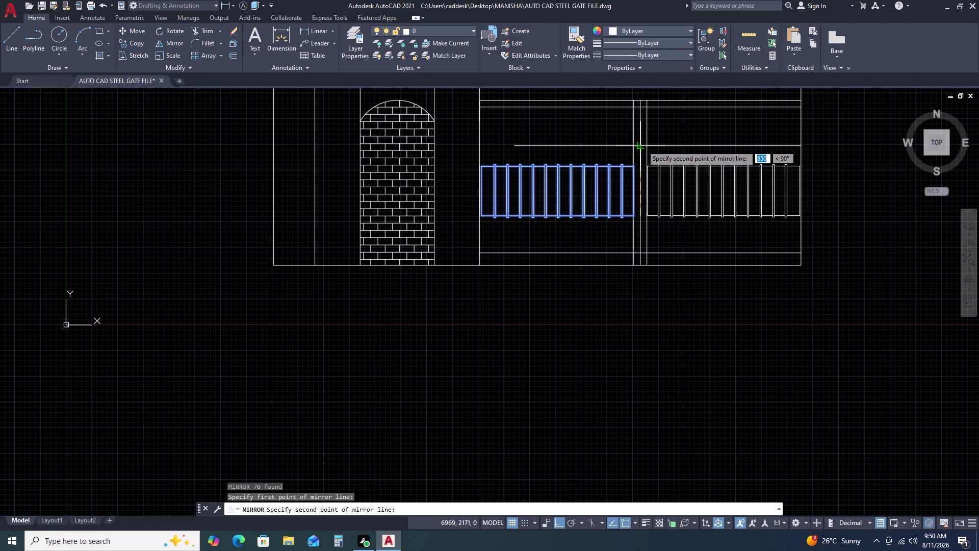
scroll(up, 3)
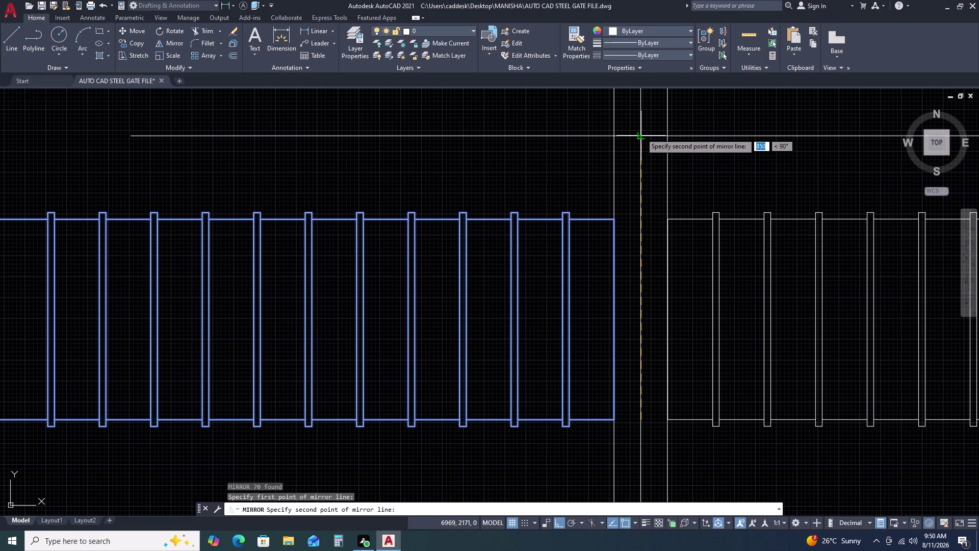
click(641, 133)
drag(662, 172, 641, 133)
scroll(down, 3)
key(Escape)
scroll(up, 3)
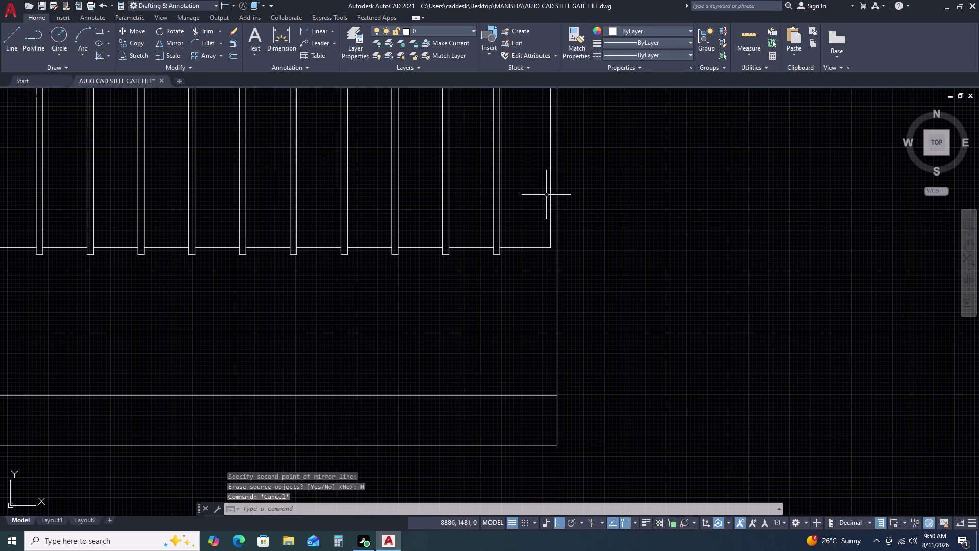
middle_drag(571, 200, 681, 184)
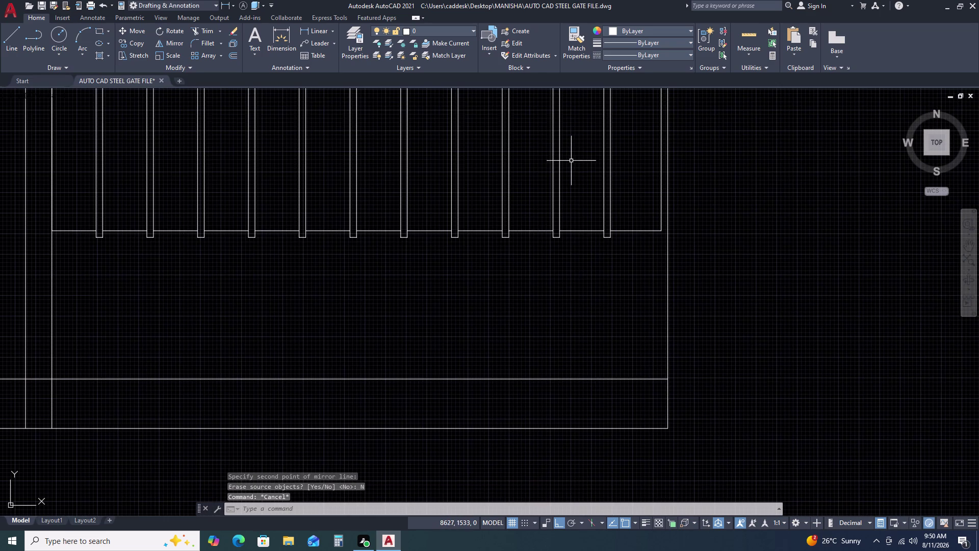
scroll(down, 3)
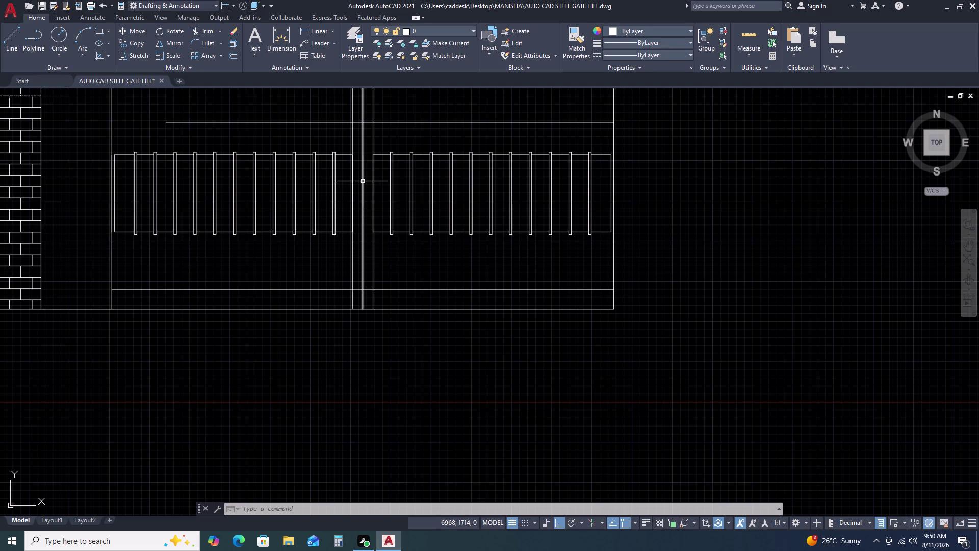
scroll(down, 3)
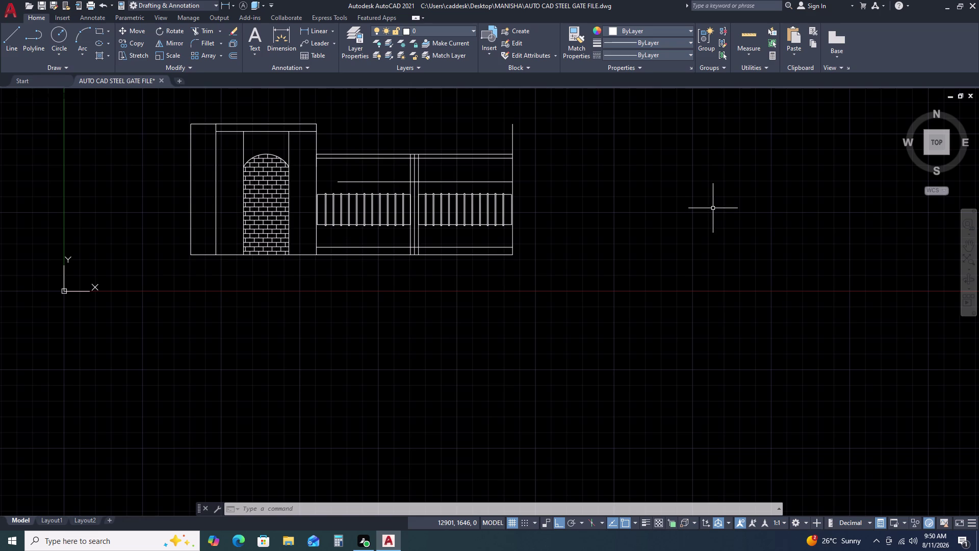
scroll(up, 3)
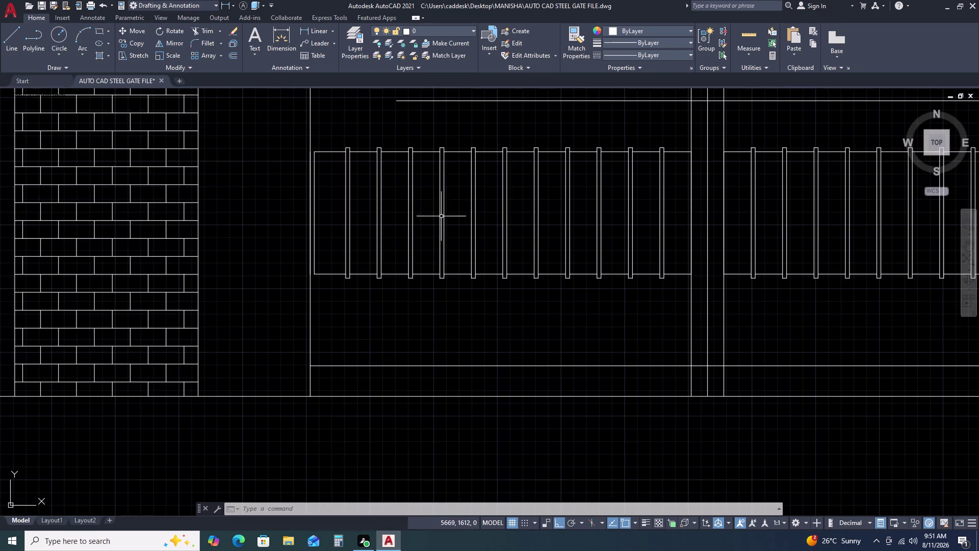
scroll(down, 3)
scroll(up, 3)
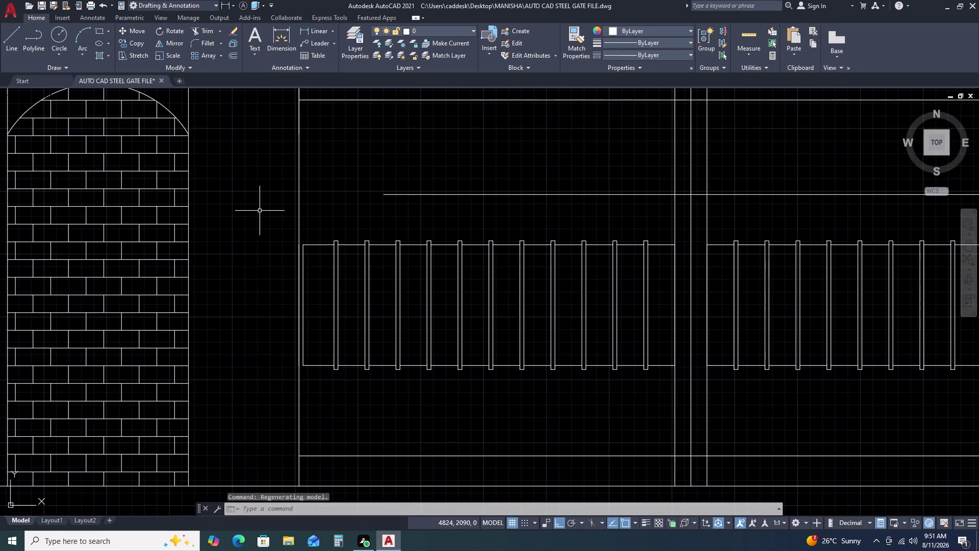
Move the two bar panels off to the left of the elevation.
click(260, 211)
scroll(down, 3)
click(712, 342)
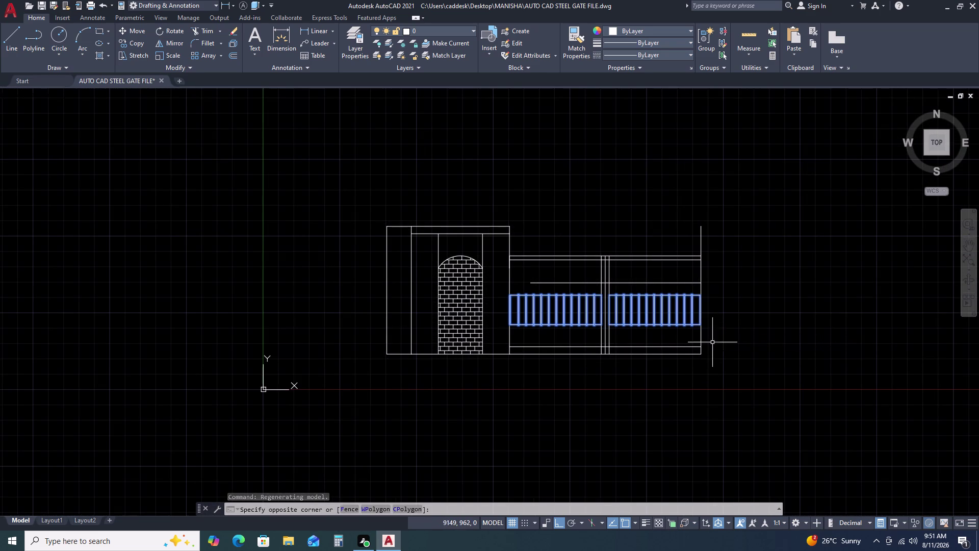
text(M)
key(space)
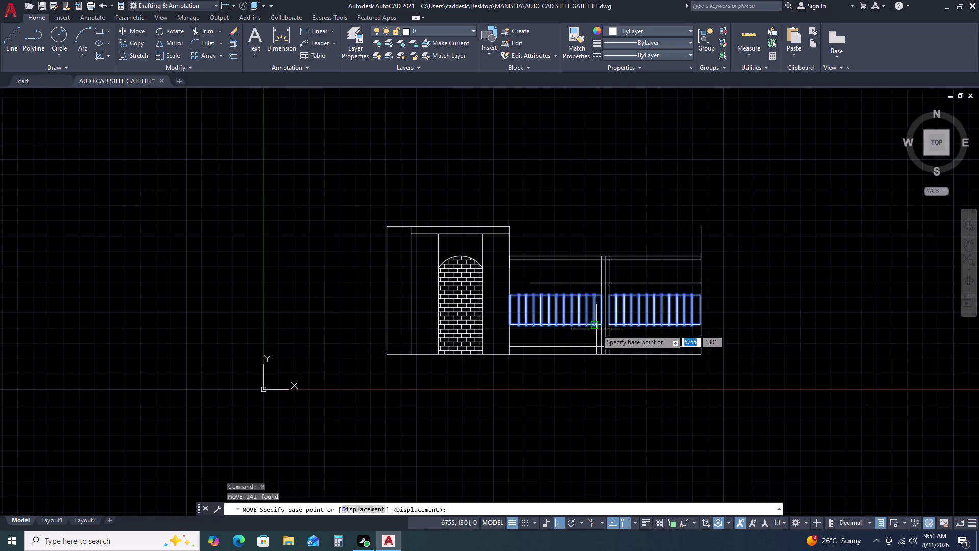
drag(597, 329, 566, 329)
click(167, 257)
key(Escape)
scroll(up, 3)
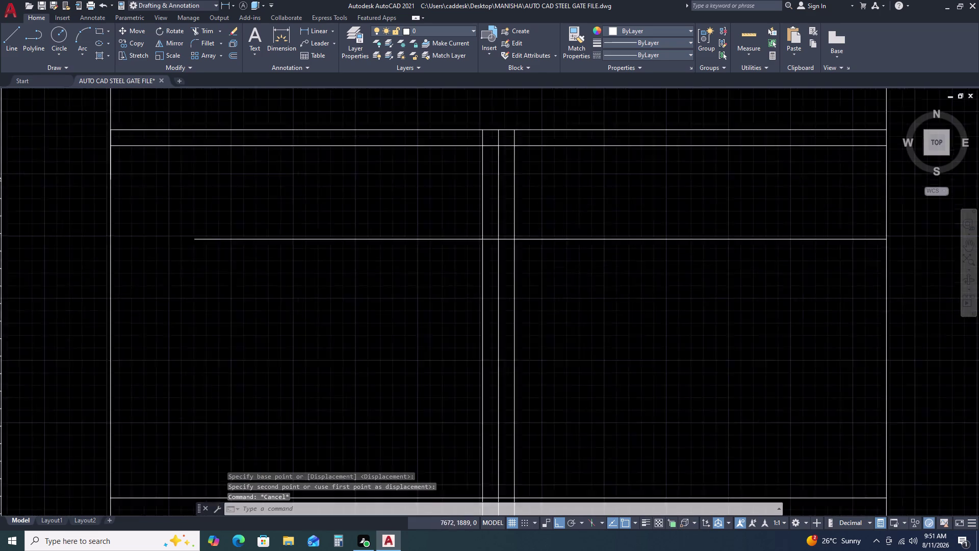
scroll(down, 3)
scroll(up, 3)
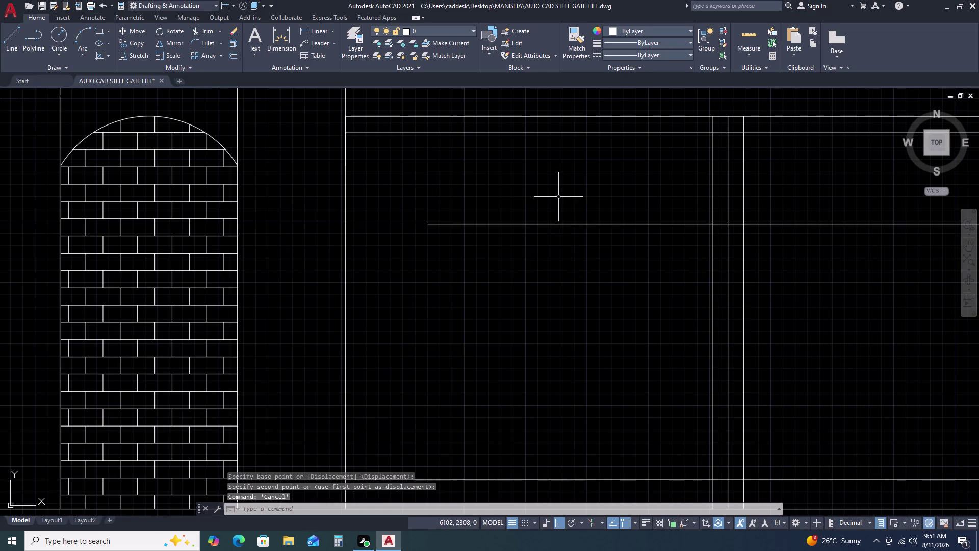
Delete the stray short line.
click(559, 196)
click(476, 265)
key(Delete)
scroll(down, 3)
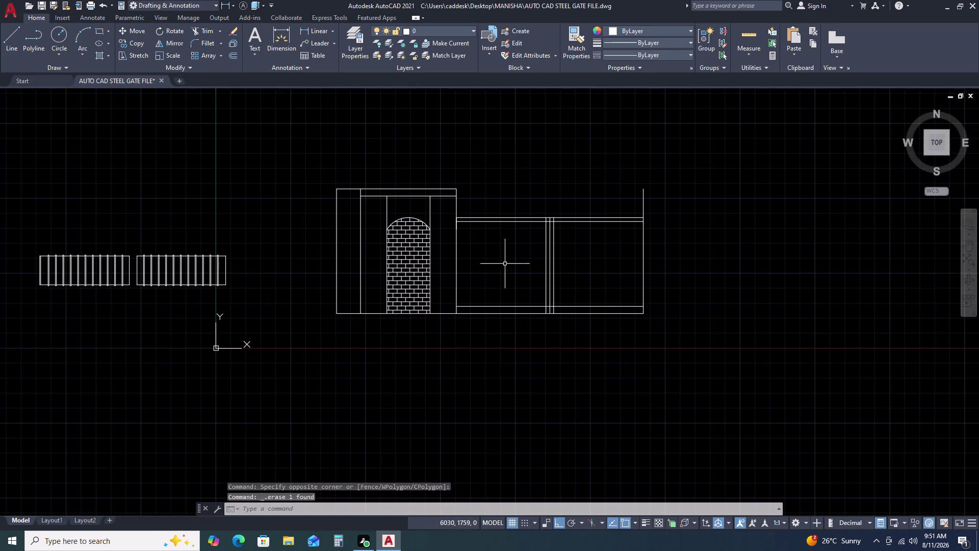
Move the inner gate frame lines off to the right of the elevation.
click(451, 211)
click(763, 334)
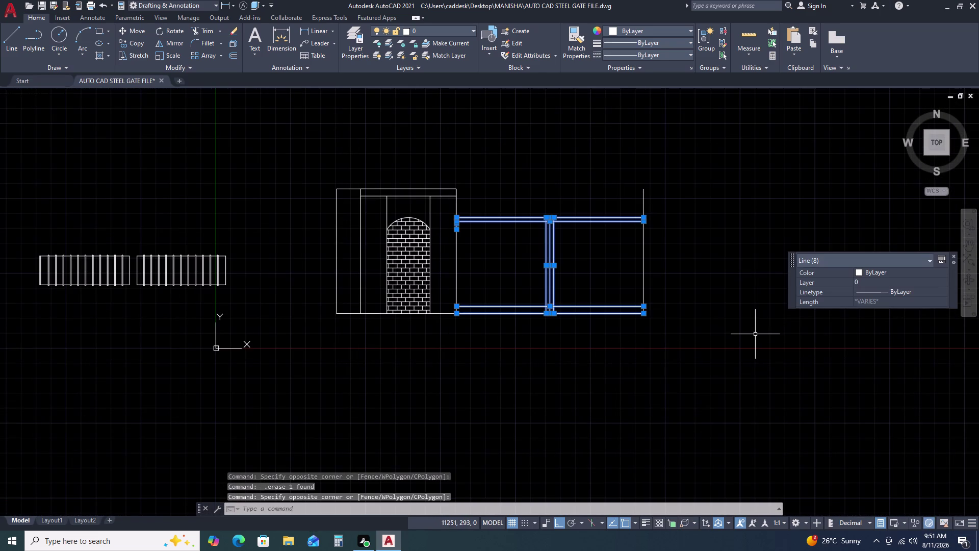
text(M)
key(space)
drag(684, 314, 857, 314)
click(955, 322)
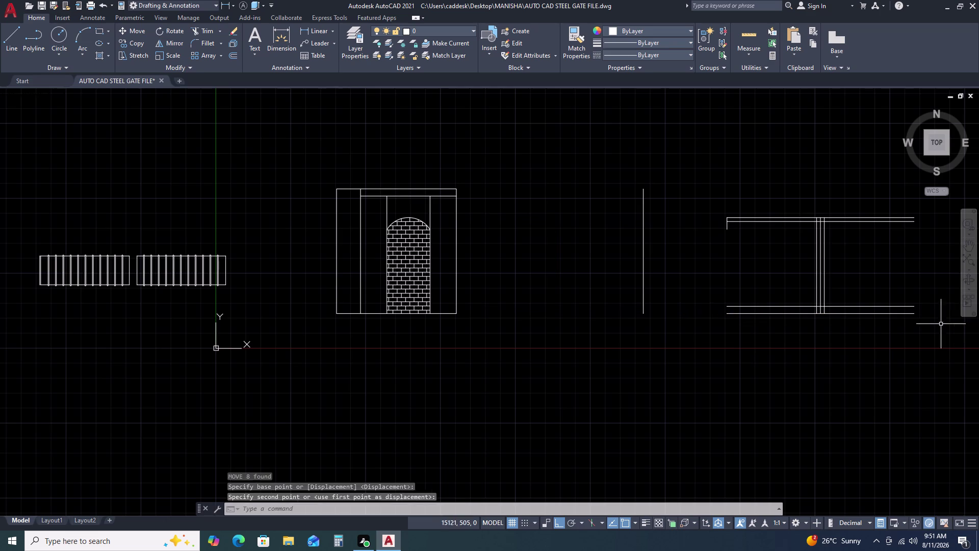
key(Escape)
drag(686, 240, 675, 254)
click(643, 292)
key(Delete)
scroll(down, 3)
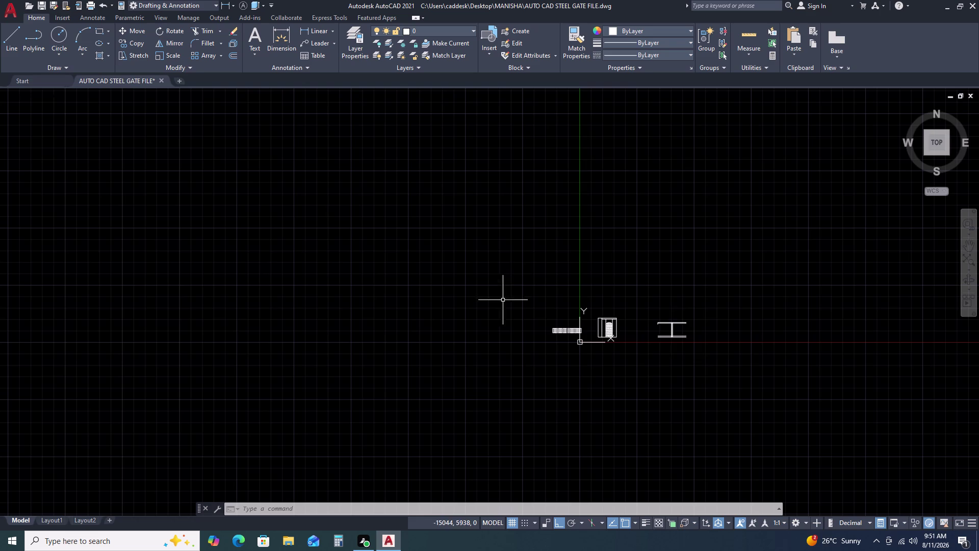
scroll(up, 3)
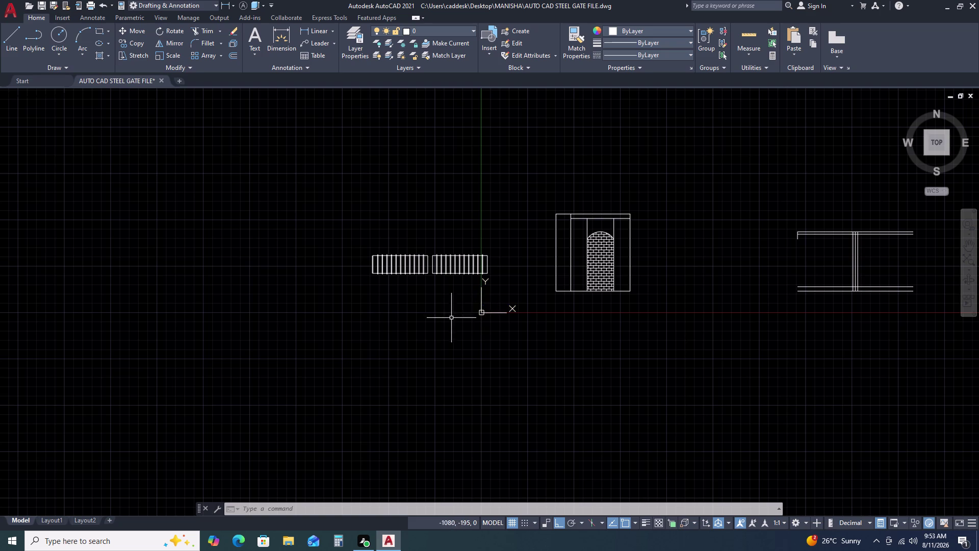
scroll(up, 3)
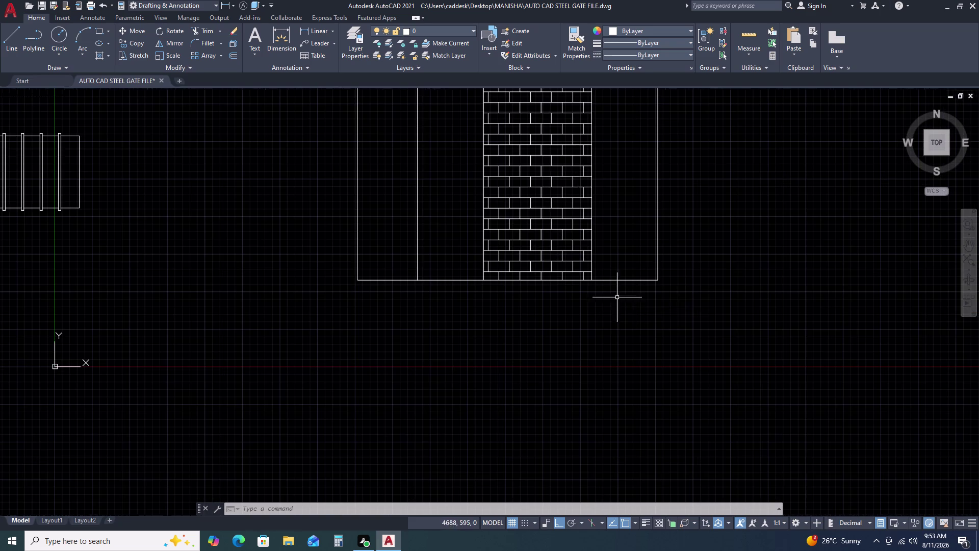
Draw a 3900 base line from the opening's bottom-right corner, then a rising vertical line.
key(l)
key(space)
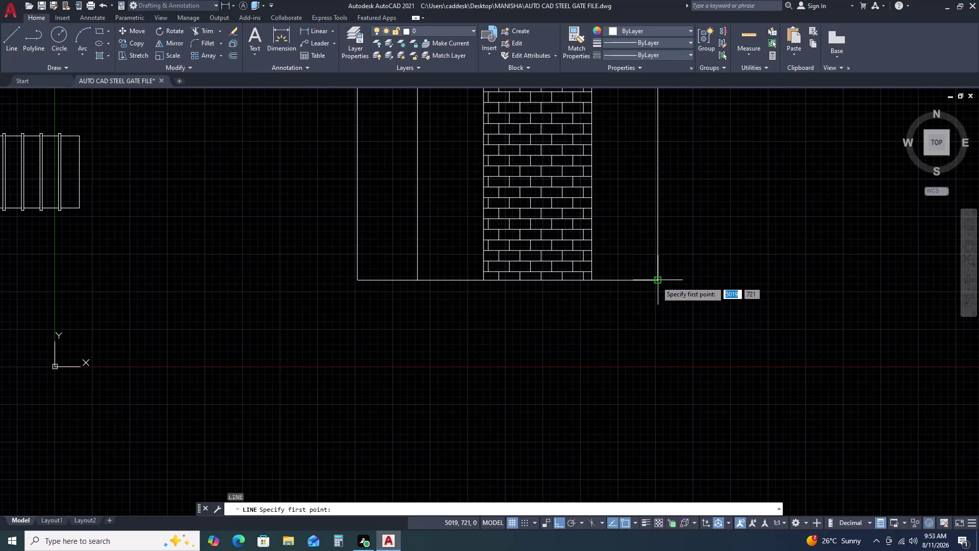
click(656, 281)
scroll(down, 3)
middle_drag(864, 286, 655, 283)
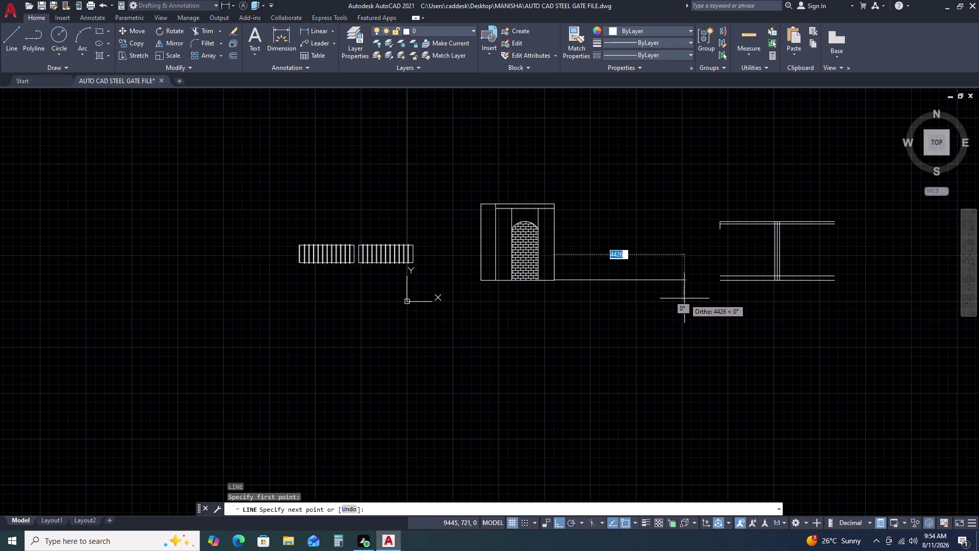
key(9)
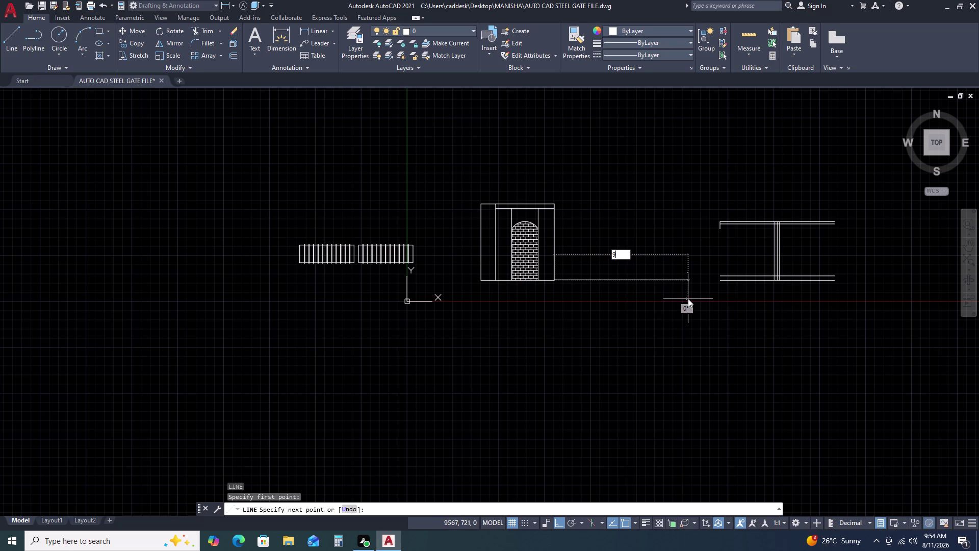
key(BackSpace)
key(3)
key(9)
key(0)
key(0)
key(Return)
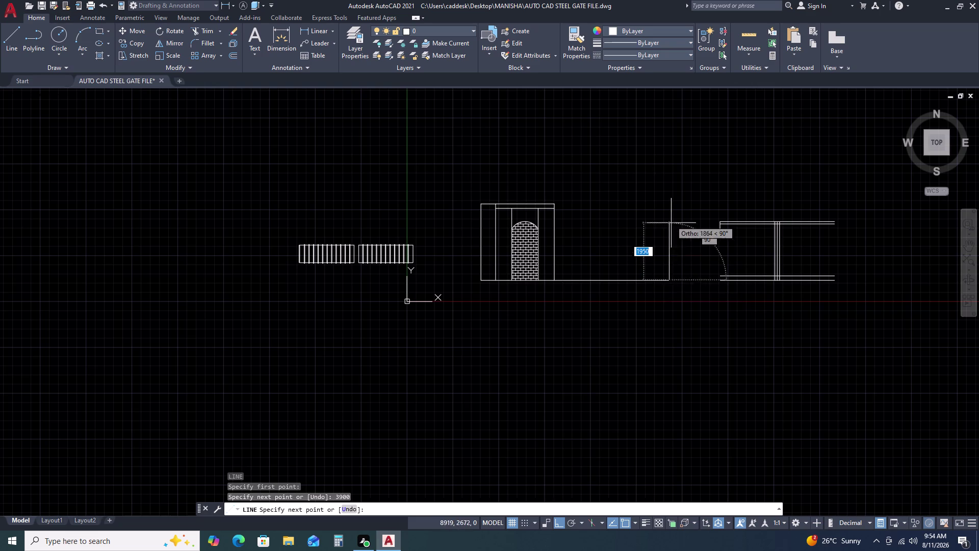
scroll(up, 3)
click(670, 184)
key(Escape)
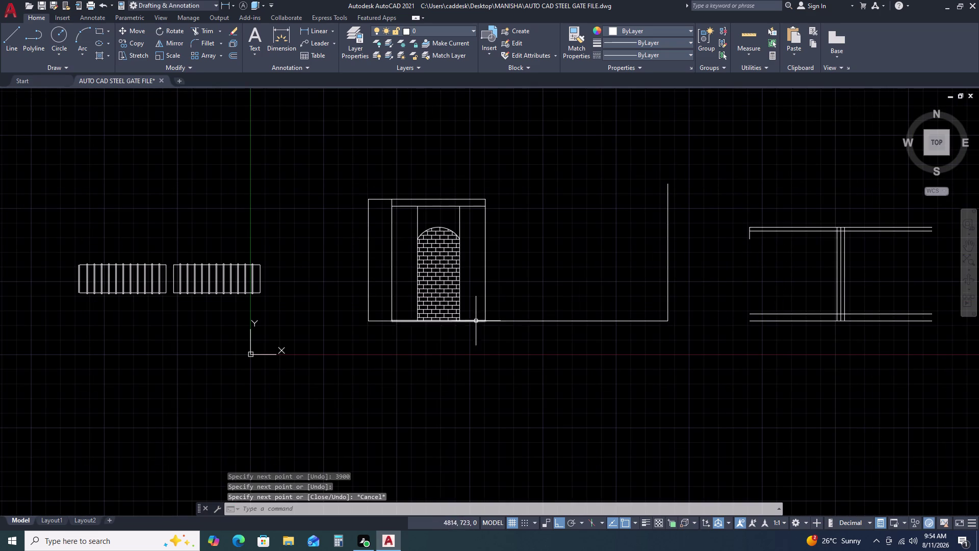
Delete the set-aside inner frame lines.
scroll(up, 3)
middle_drag(647, 287, 459, 242)
scroll(down, 3)
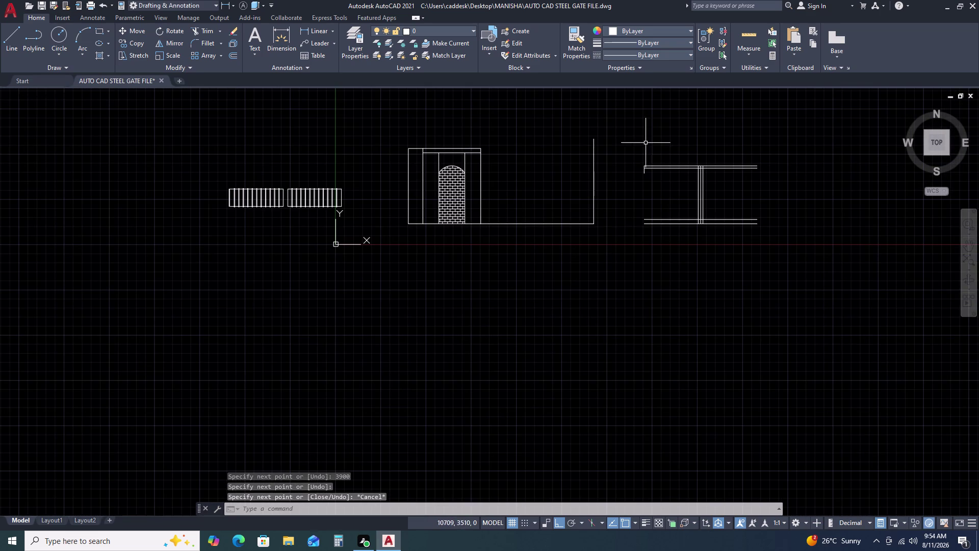
click(632, 155)
click(774, 249)
key(Delete)
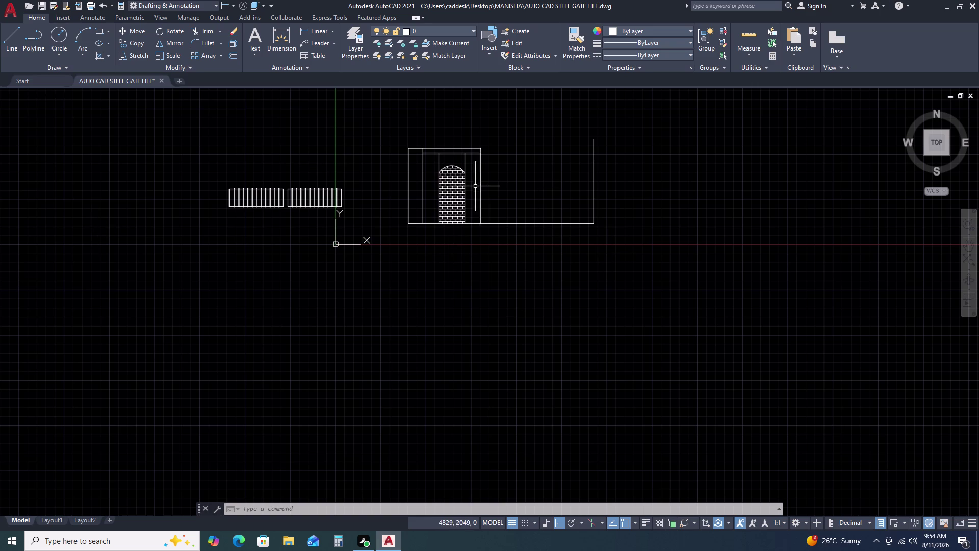
scroll(up, 3)
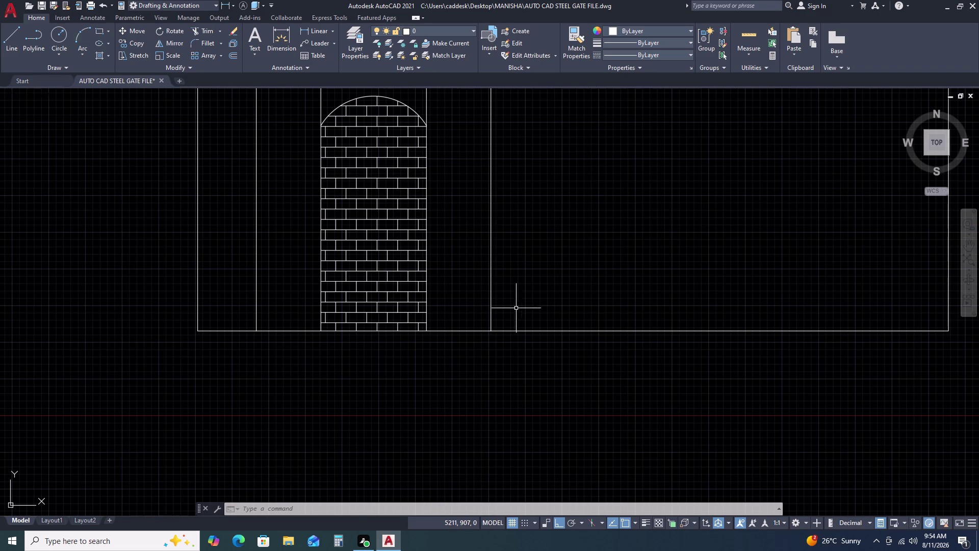
Offset the new base line 150 upward.
click(527, 332)
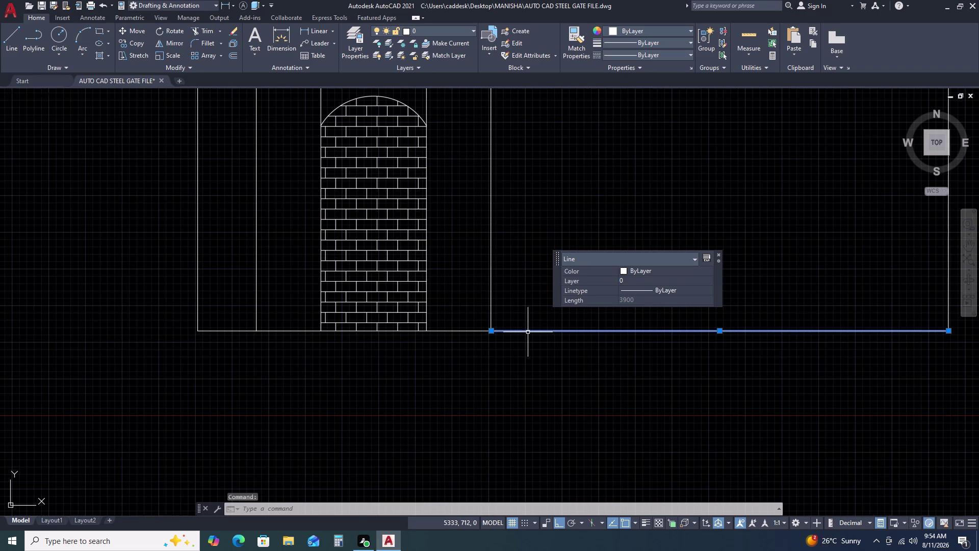
key(o)
key(space)
text(1)
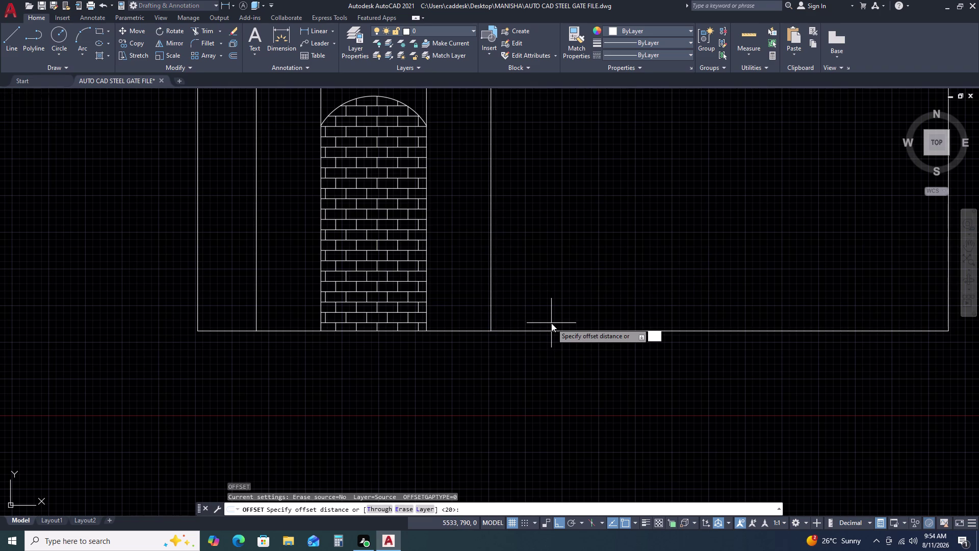
text(50)
key(space)
click(573, 263)
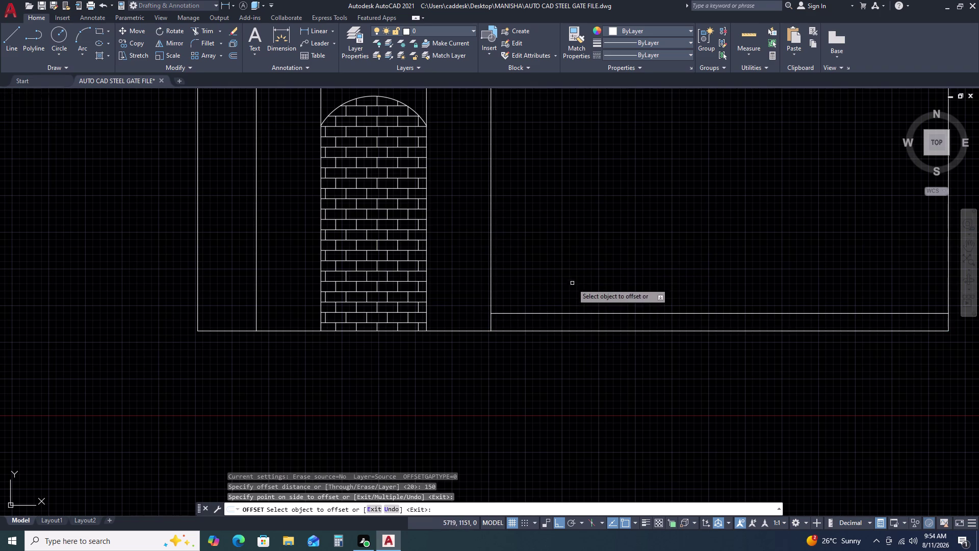
key(Escape)
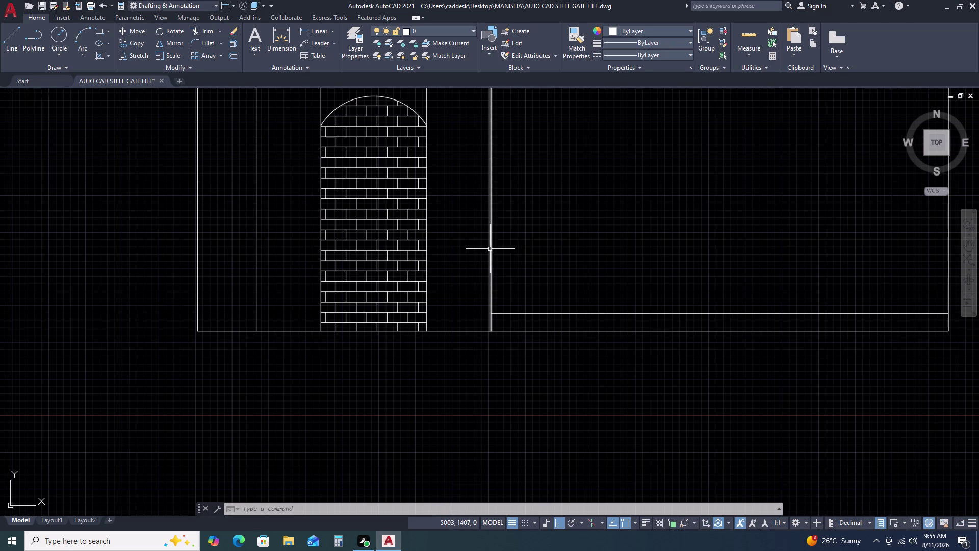
Offset the opening's right edge line 80 to the right.
click(492, 270)
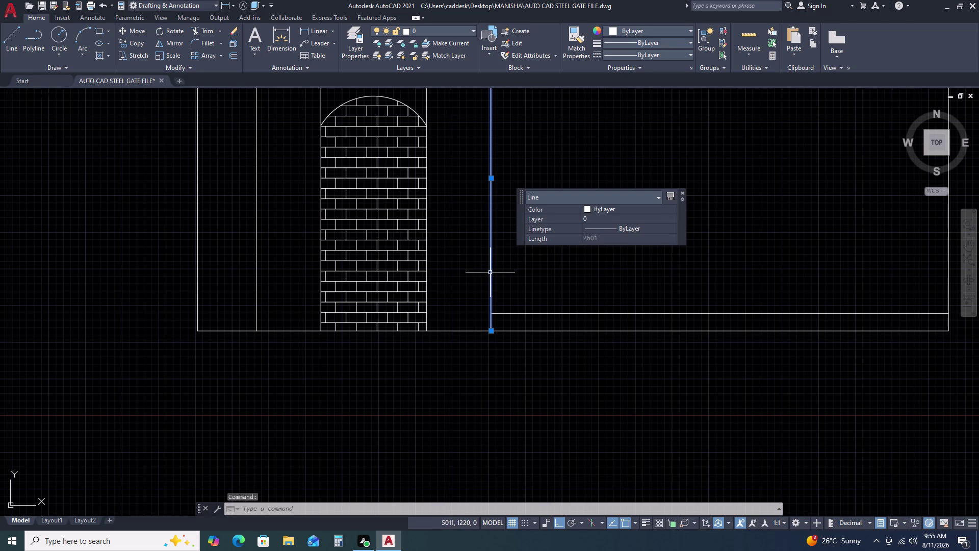
key(o)
key(space)
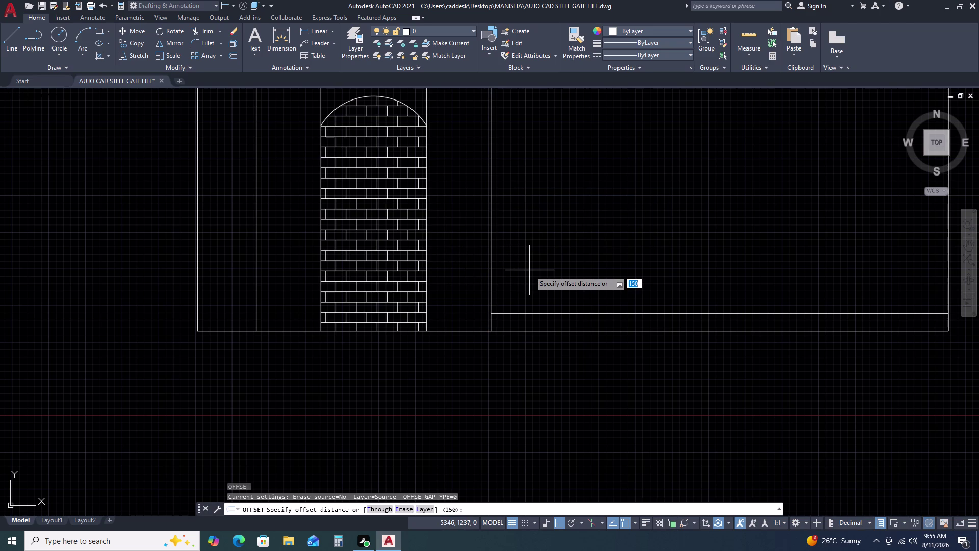
key(9)
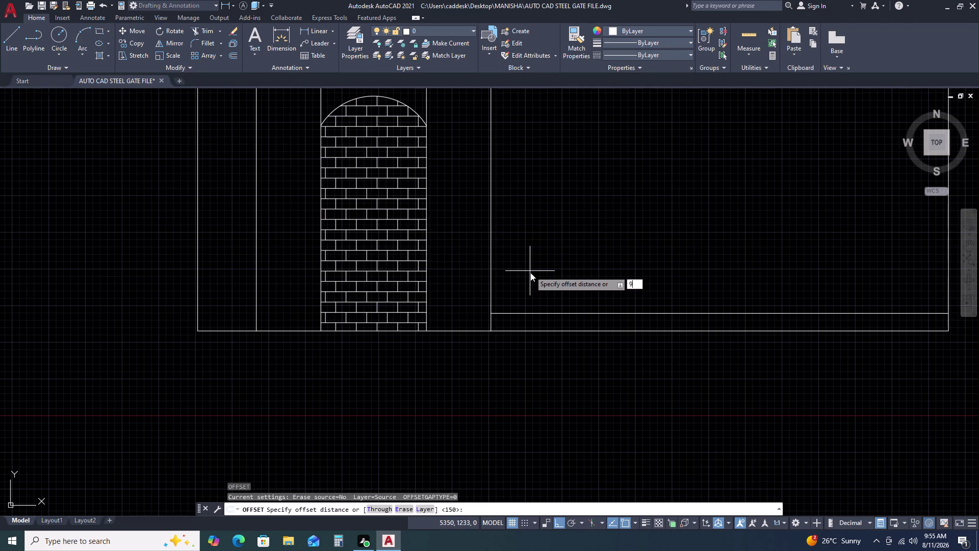
key(BackSpace)
key(8)
key(0)
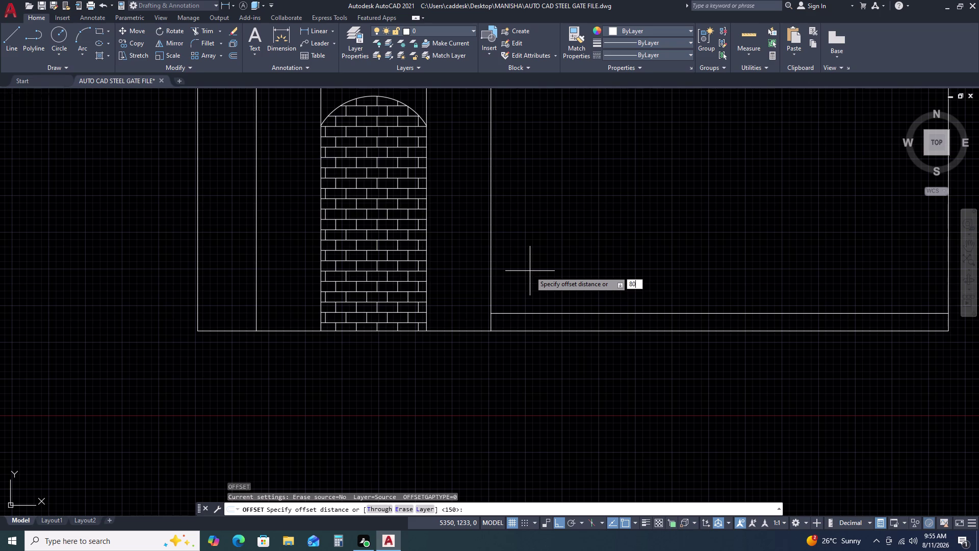
key(space)
click(544, 267)
key(Escape)
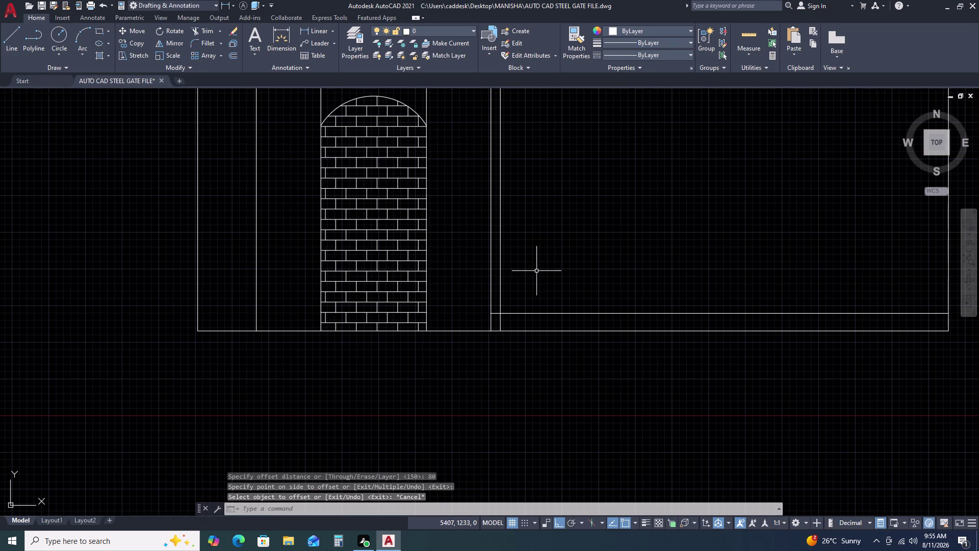
key(f)
key(space)
Fillet the 150 rail and the 80 upright into a square corner.
click(514, 313)
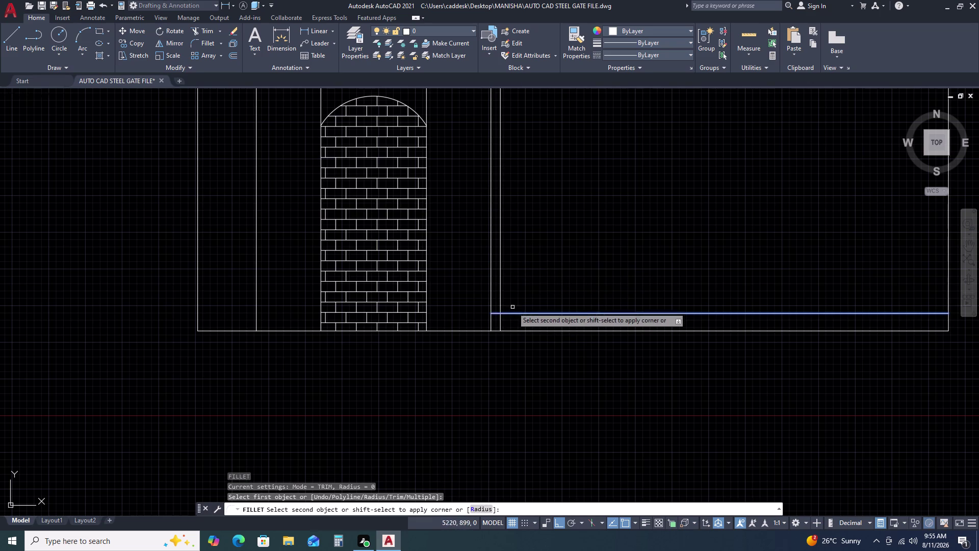
click(502, 294)
key(Escape)
scroll(down, 3)
scroll(up, 3)
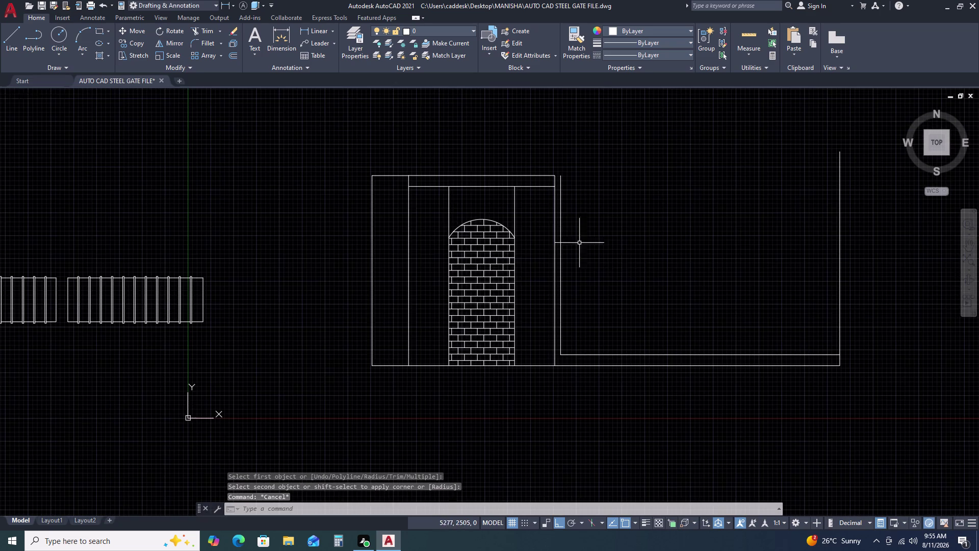
middle_drag(637, 271, 565, 247)
scroll(up, 3)
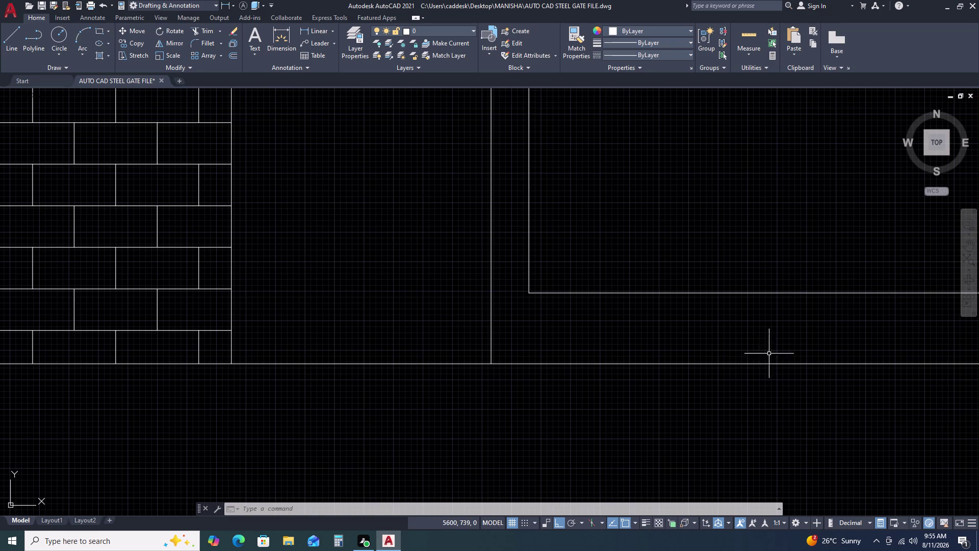
scroll(down, 3)
middle_drag(805, 316, 588, 320)
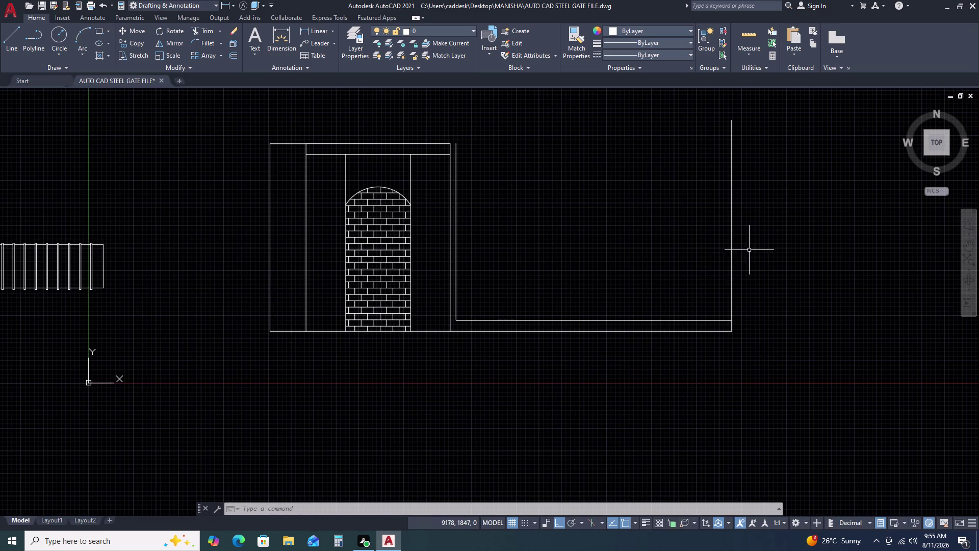
Offset the bay's right side line 80 inward as an inner upright.
click(731, 251)
key(o)
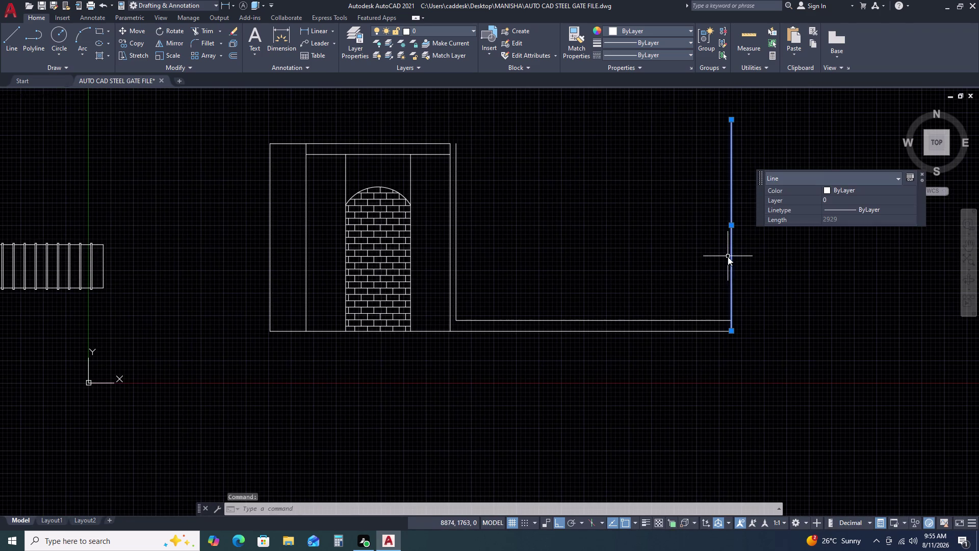
key(space)
key(space)
click(675, 276)
key(Escape)
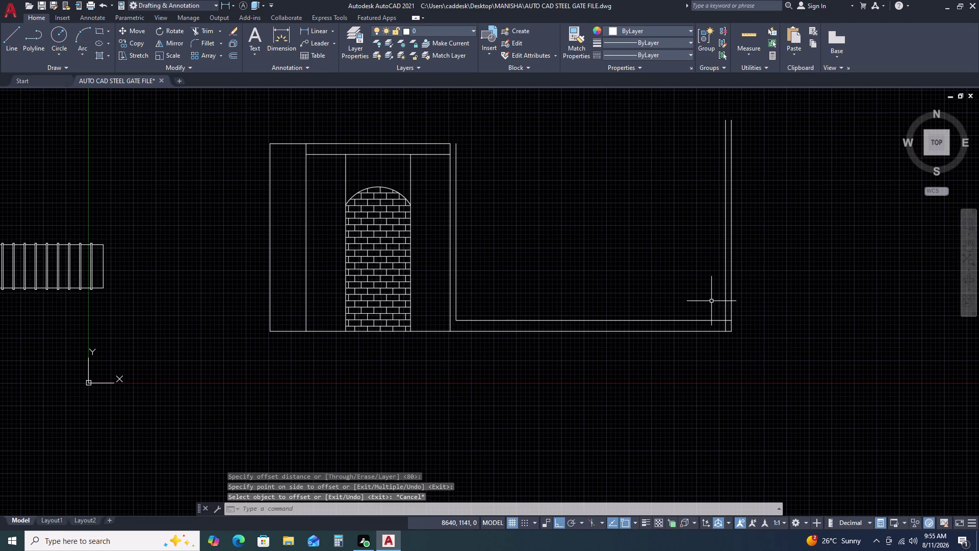
Fillet the inner upright and inner bottom line into a sharp corner.
key(f)
key(space)
scroll(up, 3)
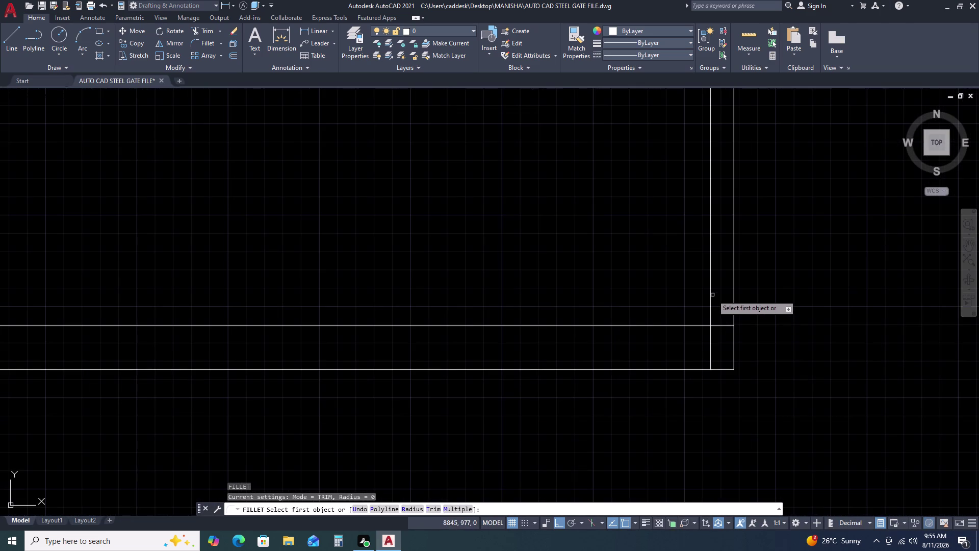
click(710, 287)
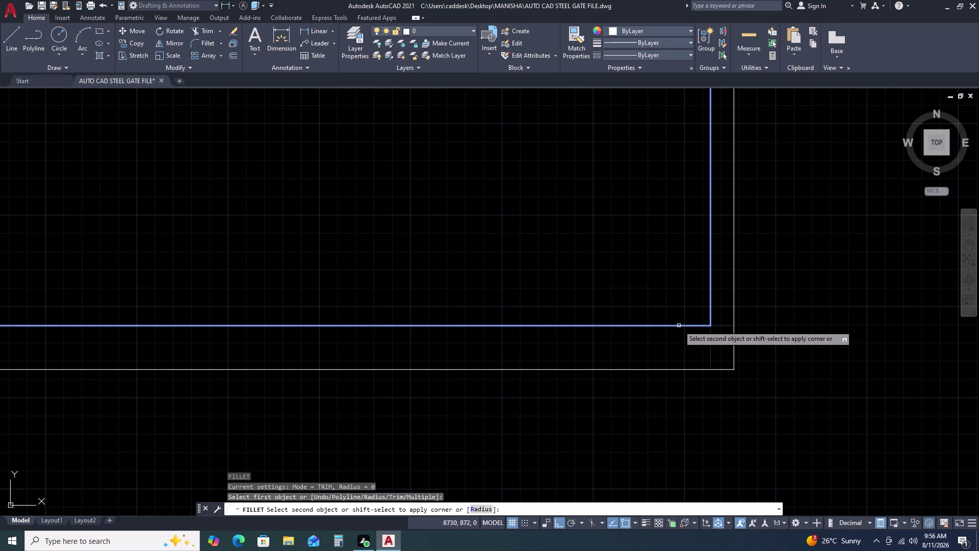
click(679, 326)
key(Escape)
scroll(down, 3)
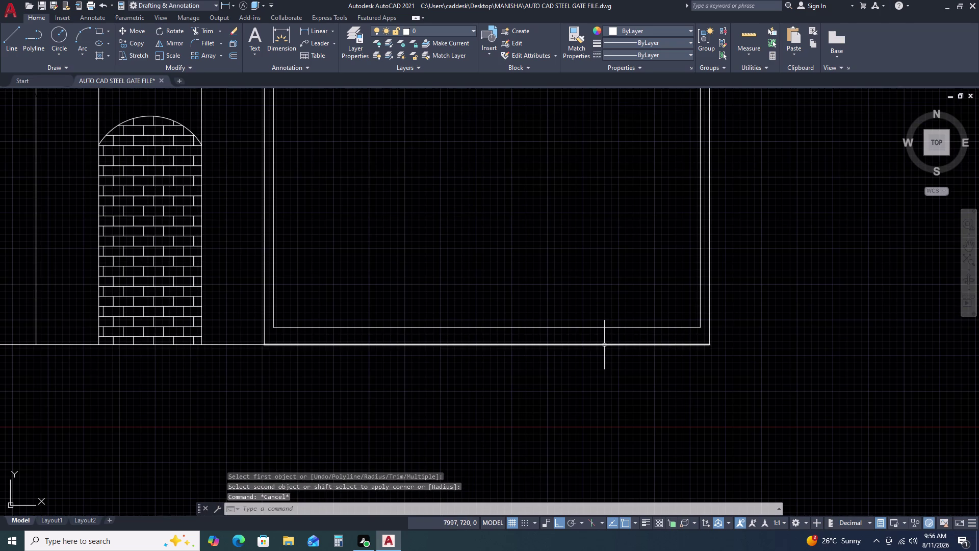
scroll(up, 3)
Offset the inner bottom line 450 upward to form a second rail.
click(539, 329)
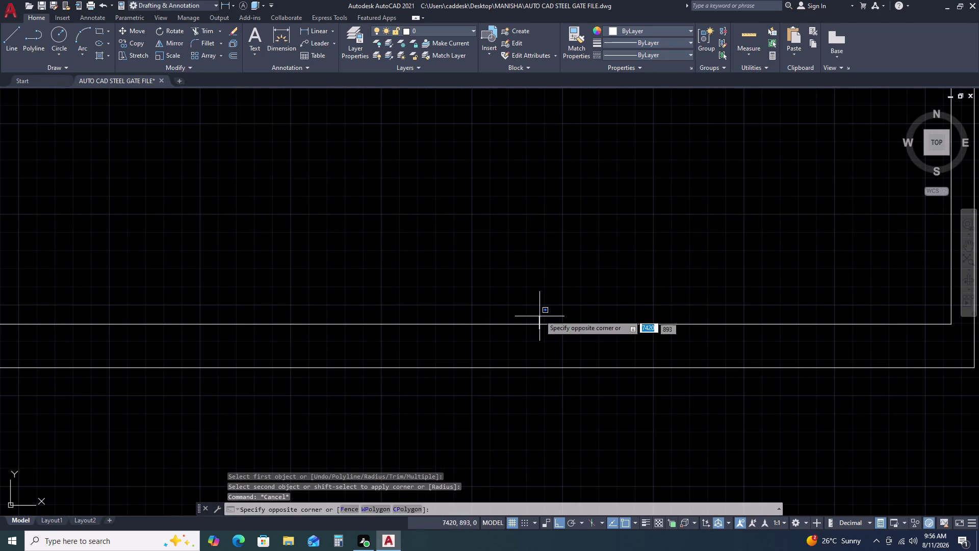
click(540, 311)
click(541, 331)
click(537, 298)
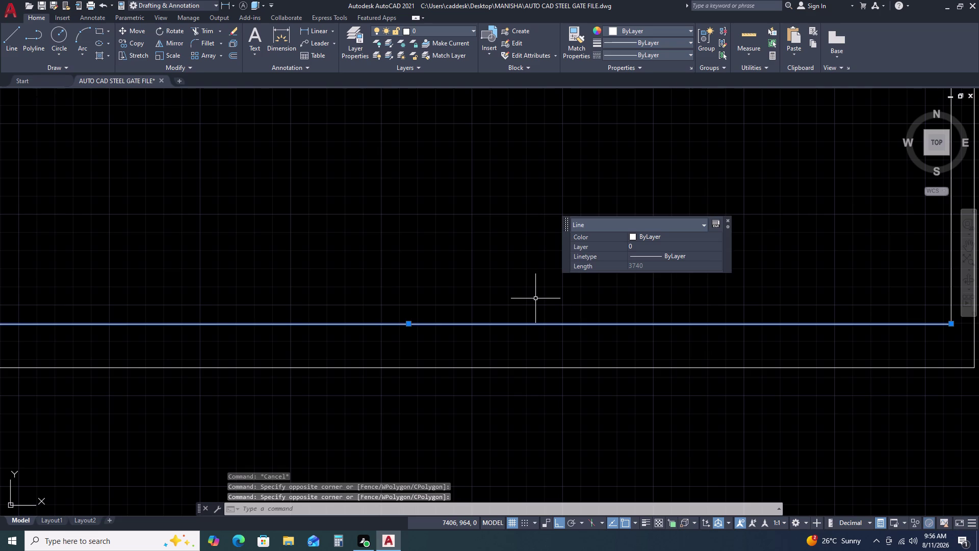
text(O)
key(space)
text(45)
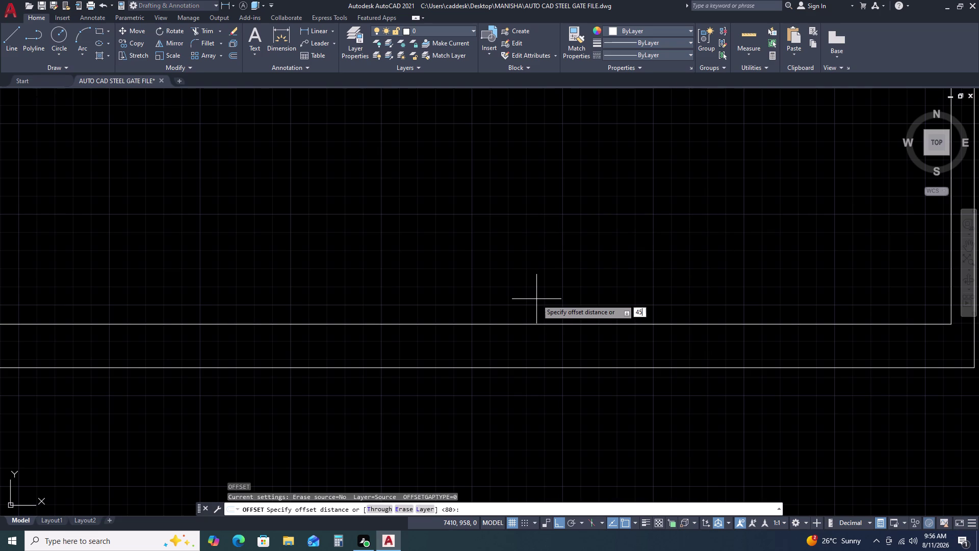
text(0)
key(space)
click(539, 228)
scroll(down, 3)
key(Escape)
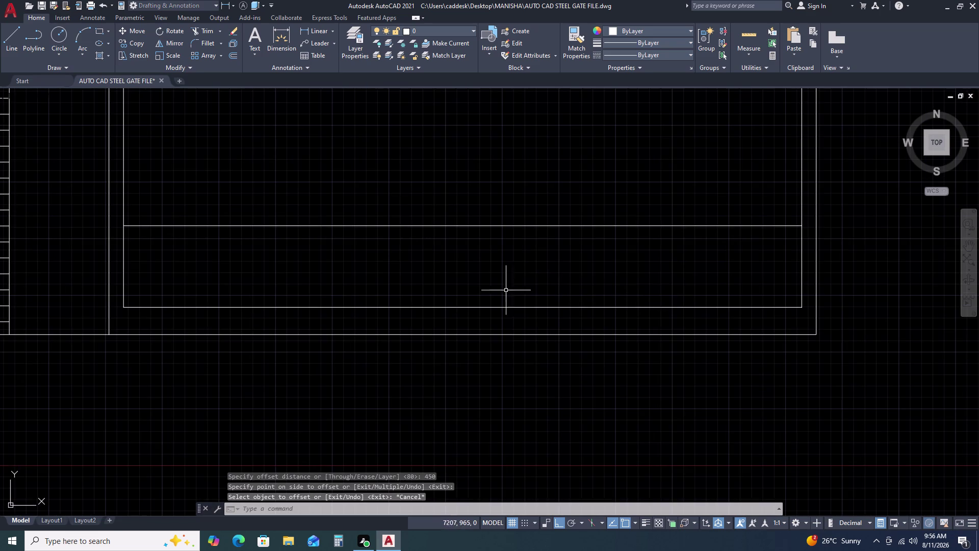
Pan the view back toward the arched opening and begin a new line.
middle_drag(472, 241, 652, 249)
middle_click(659, 243)
middle_drag(300, 263, 502, 277)
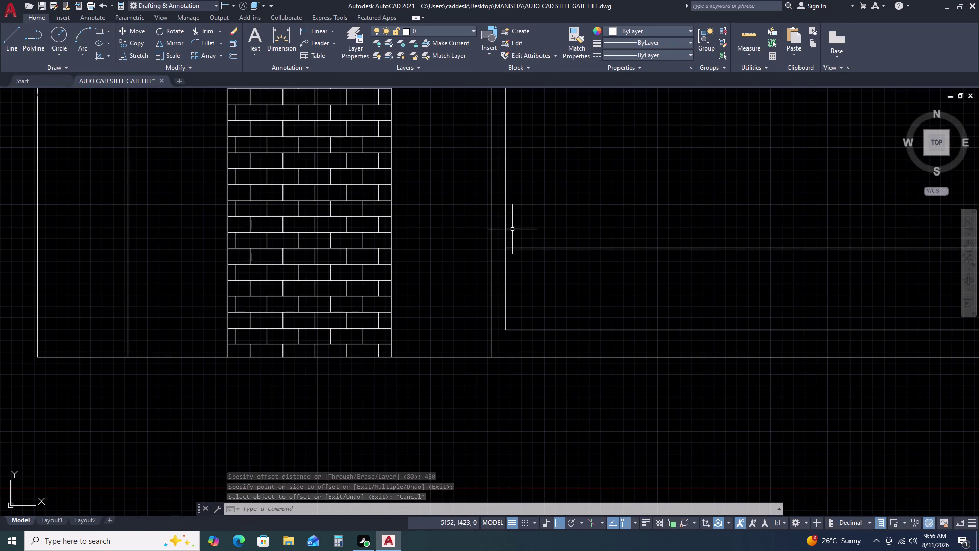
text(L)
key(space)
scroll(down, 3)
middle_drag(530, 232, 541, 270)
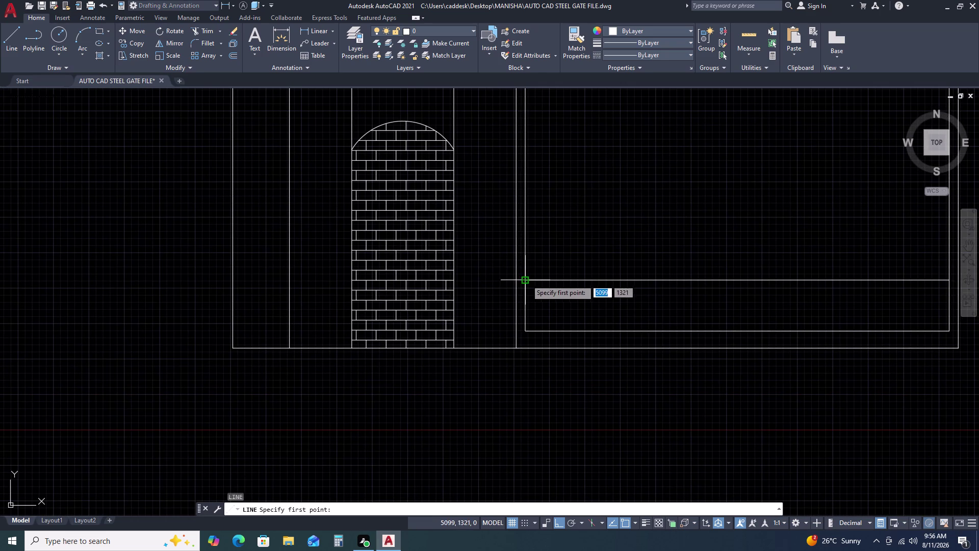
Draw the upper rail 700 above the lower rail, ending at the frame's right side.
click(526, 279)
key(7)
key(0)
key(0)
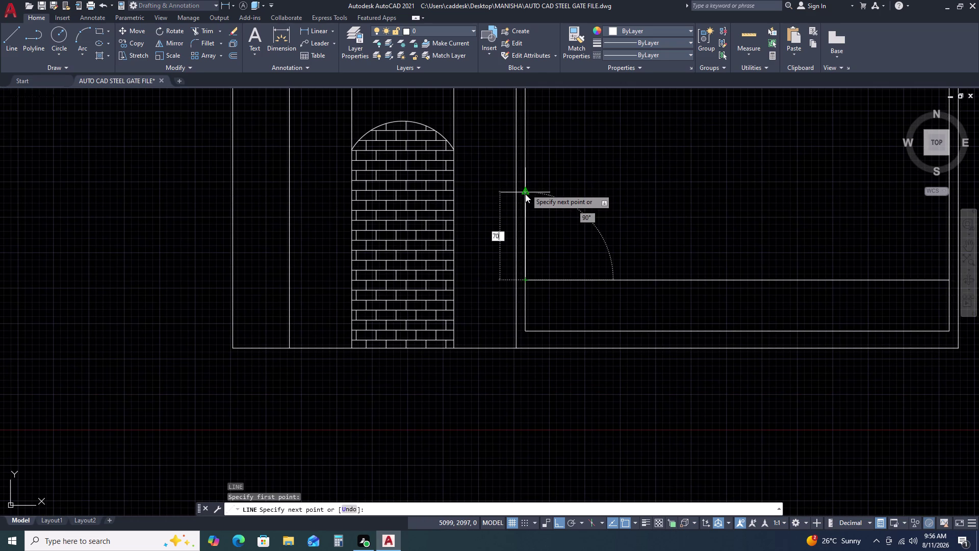
key(space)
scroll(down, 3)
scroll(up, 3)
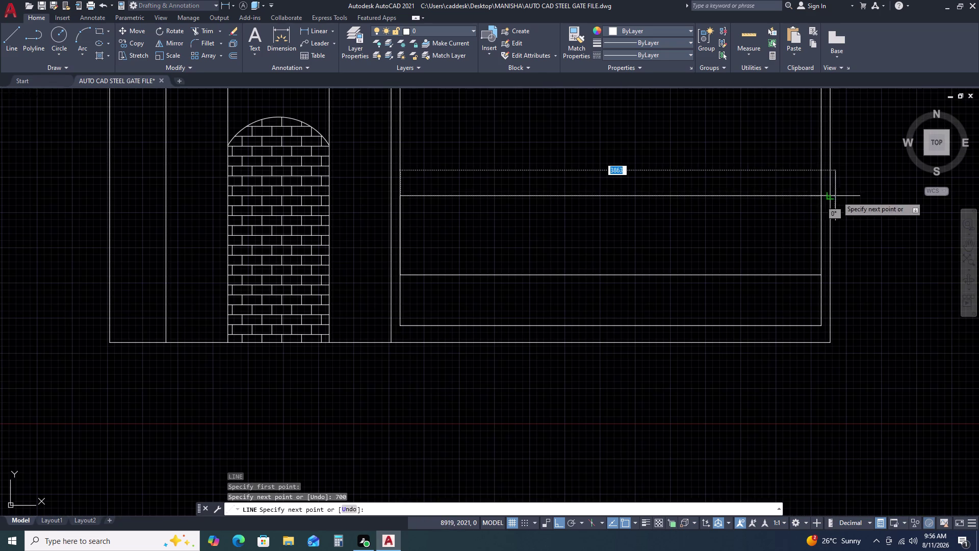
click(822, 195)
key(Escape)
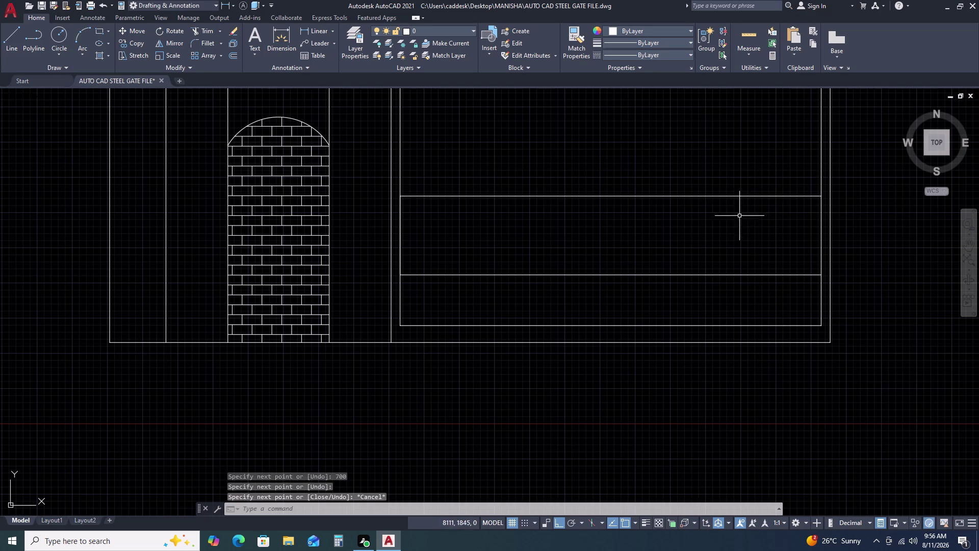
Draw a short vertical line joining the upper and lower rails' left ends.
key(space)
text(L)
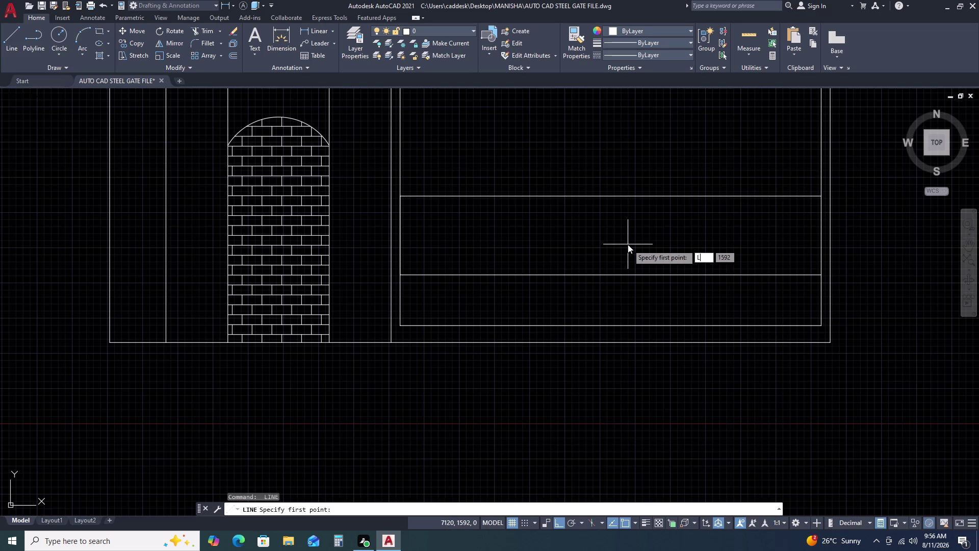
key(space)
key(Escape)
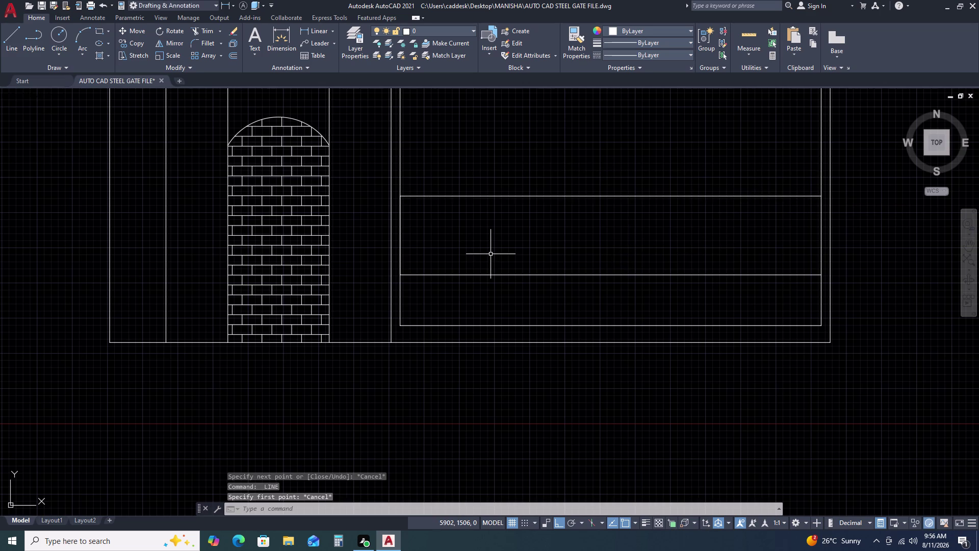
key(l)
key(space)
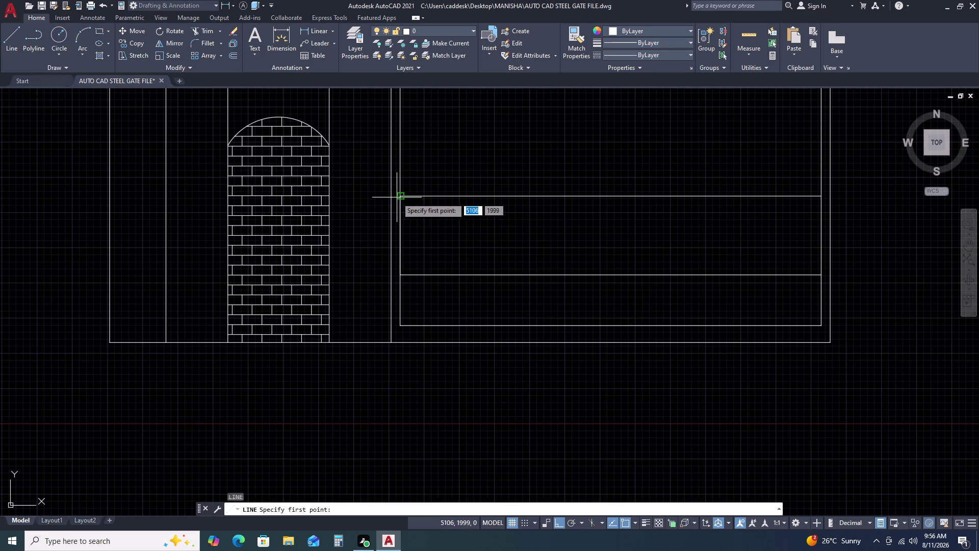
click(398, 194)
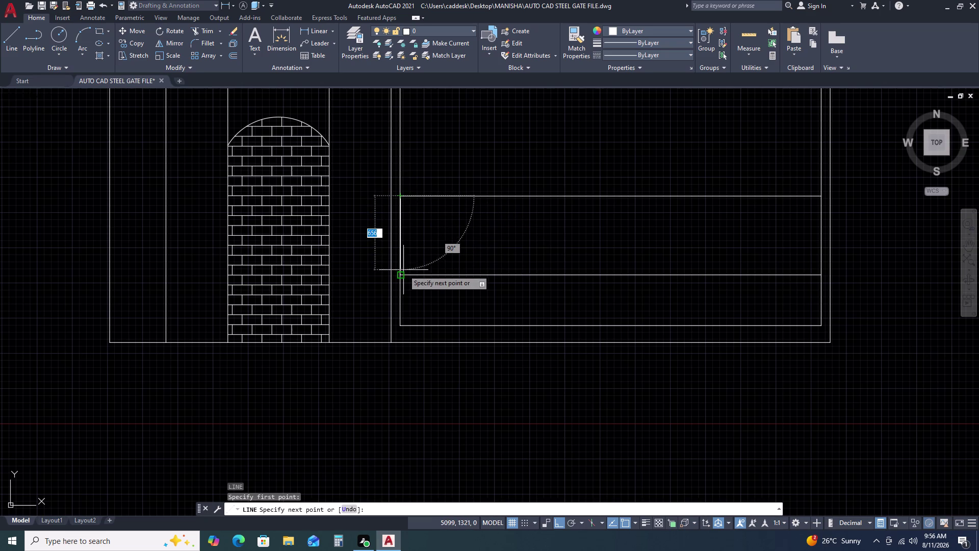
click(400, 277)
key(Escape)
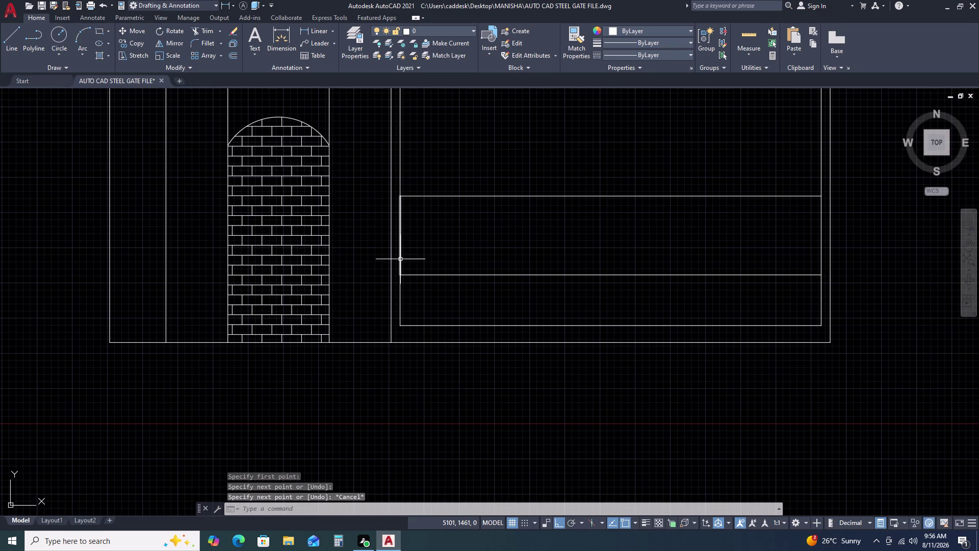
Begin an offset, entering a distance of 20.
click(401, 259)
text(O)
key(space)
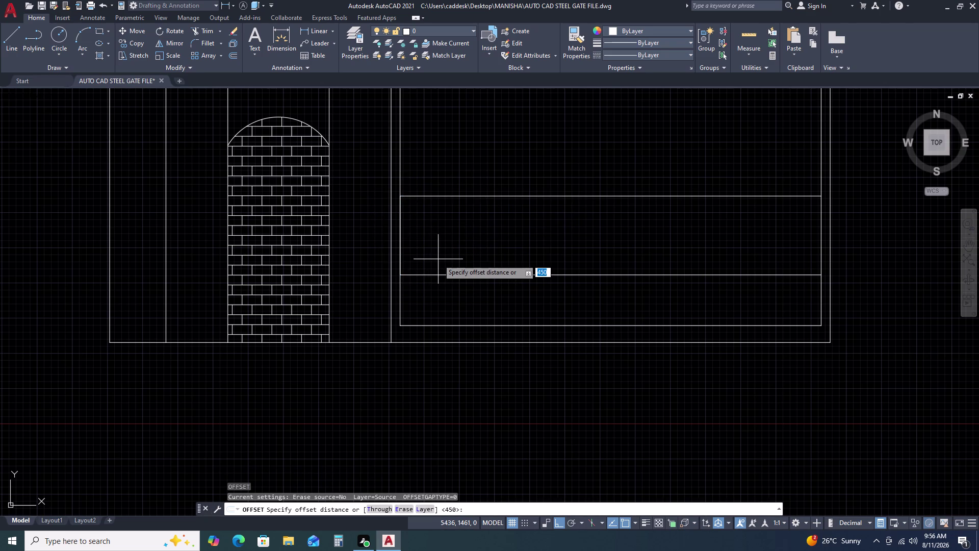
key(2)
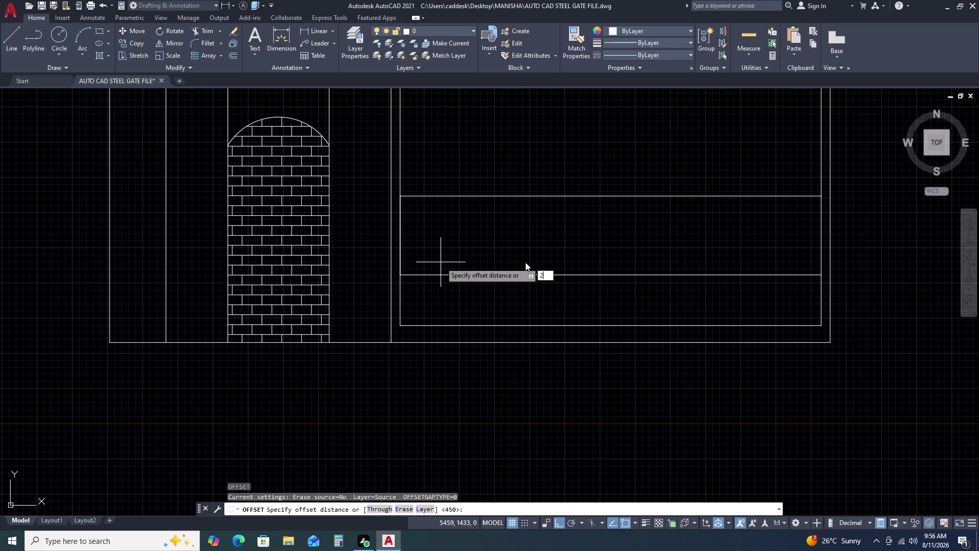
Finish the 20-unit parallel copy beside the short vertical piece.
key(0)
key(space)
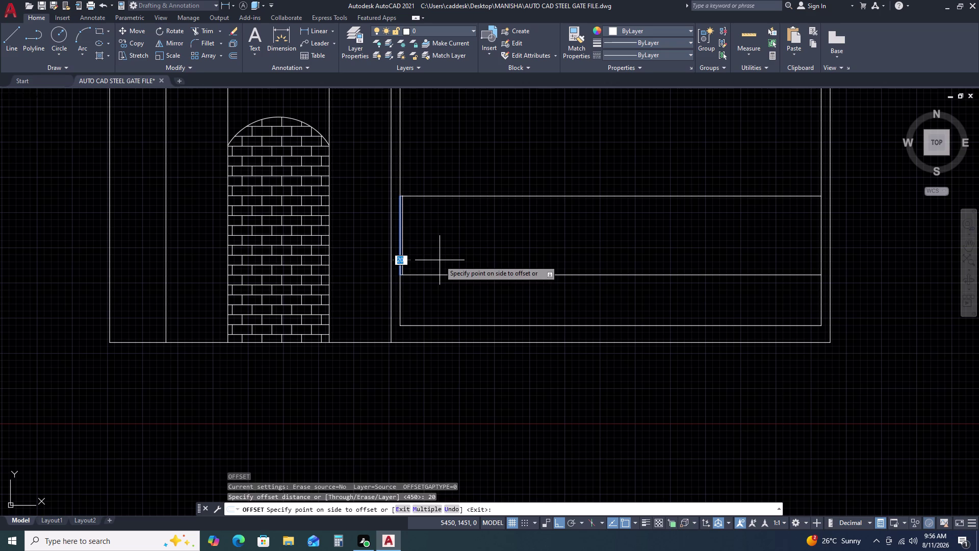
click(440, 260)
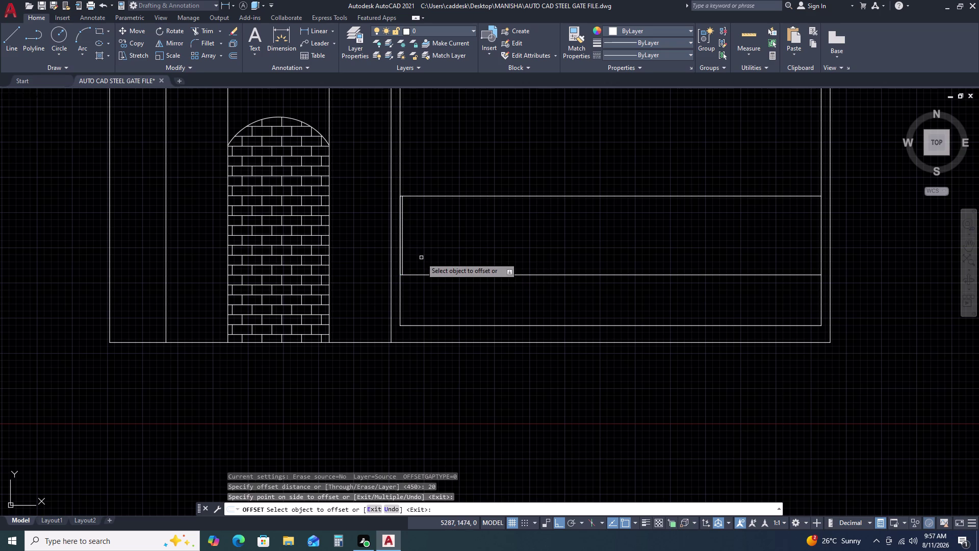
key(Escape)
Start a line in the right panel, view the whole gate, then cancel it.
text(L)
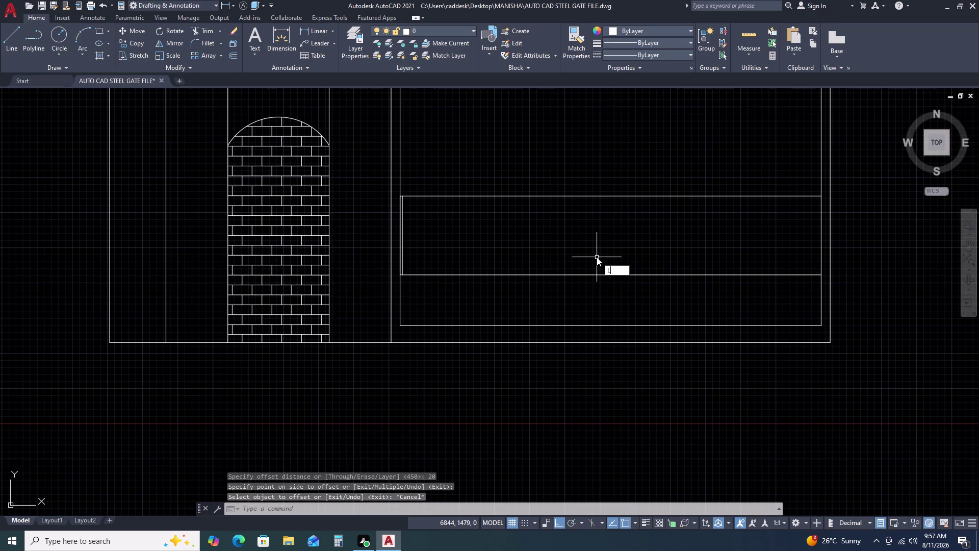
key(space)
drag(608, 343, 606, 335)
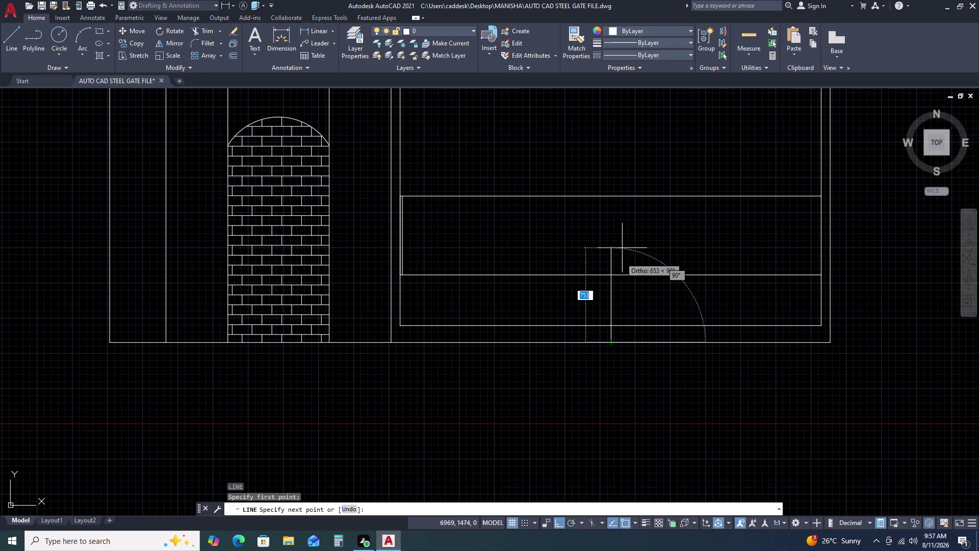
scroll(down, 3)
middle_drag(619, 109, 626, 178)
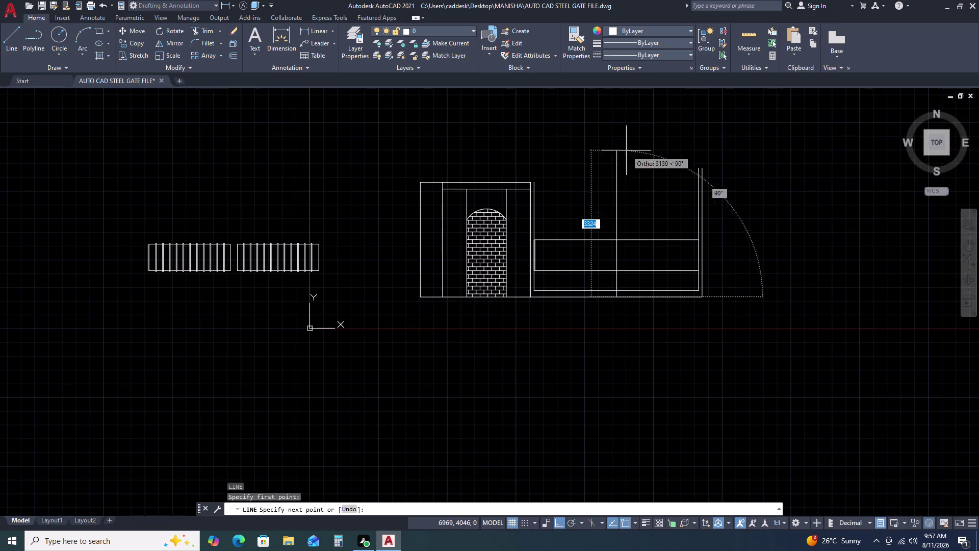
click(626, 118)
key(Escape)
Pick a few lines in the right panel, then clear the selection.
scroll(up, 3)
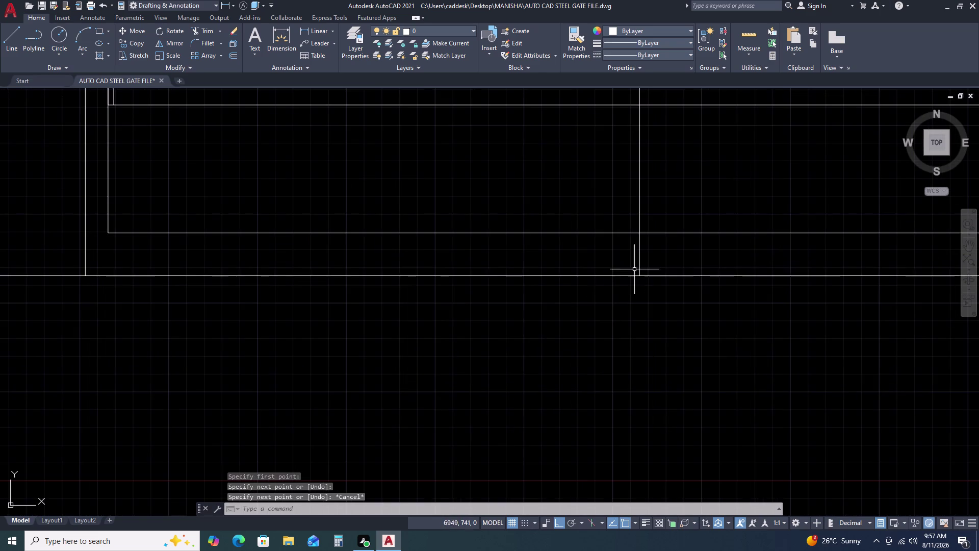
scroll(up, 3)
click(673, 245)
click(613, 244)
key(Escape)
click(612, 283)
click(602, 293)
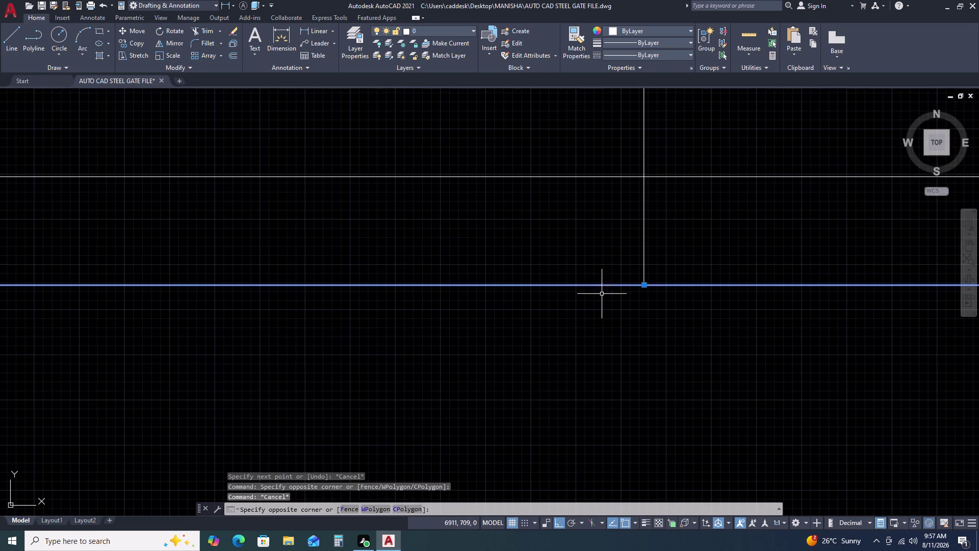
key(Escape)
Select the long vertical line in the right panel to confirm its 4054 length.
scroll(down, 3)
scroll(up, 3)
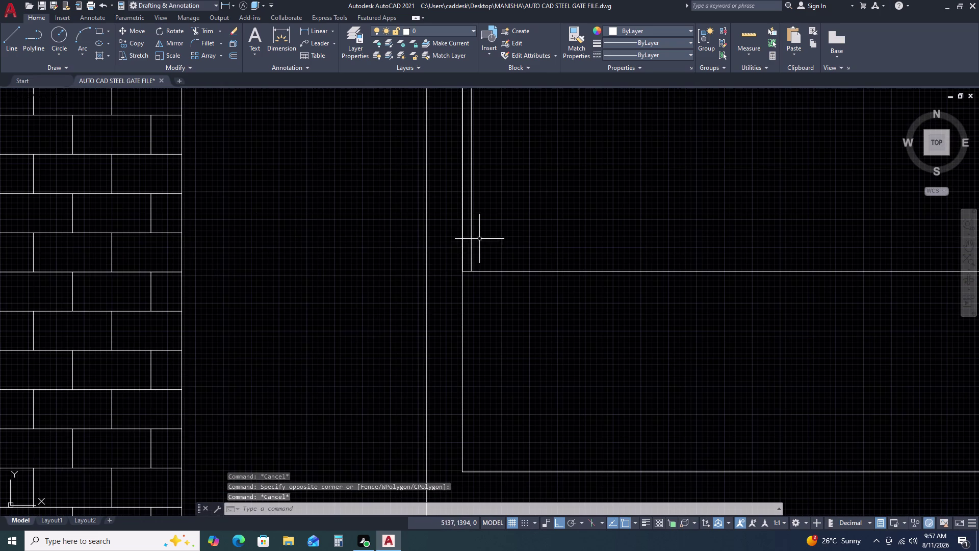
scroll(down, 3)
scroll(down, 3)
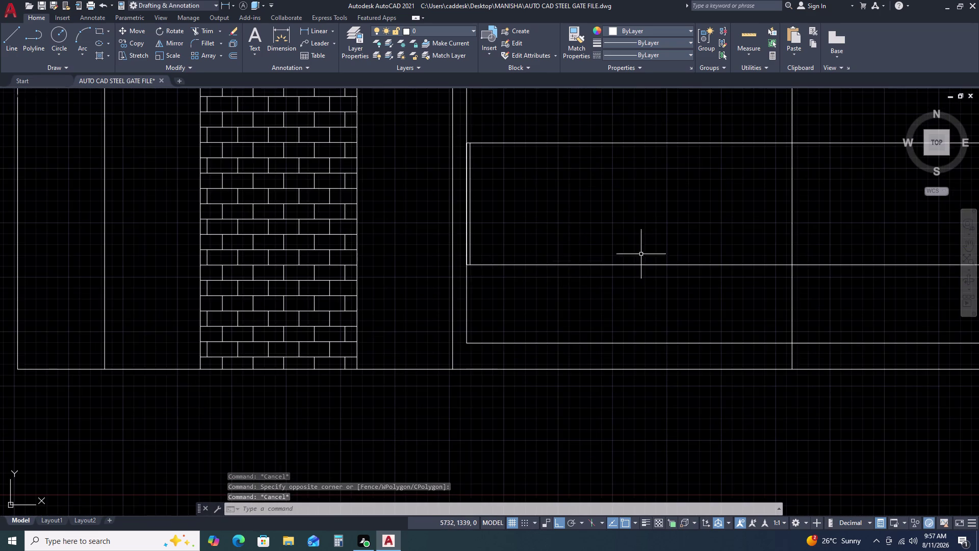
scroll(down, 3)
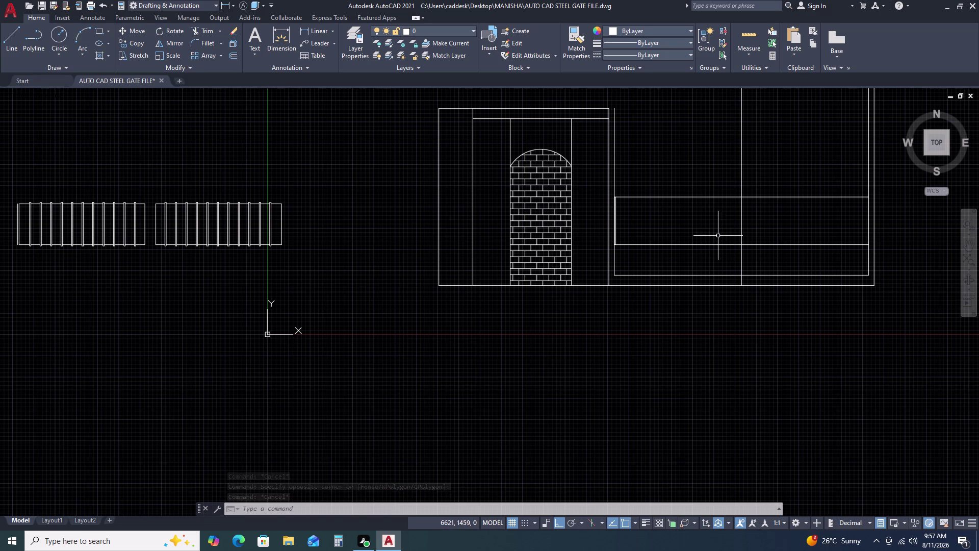
click(761, 224)
click(720, 218)
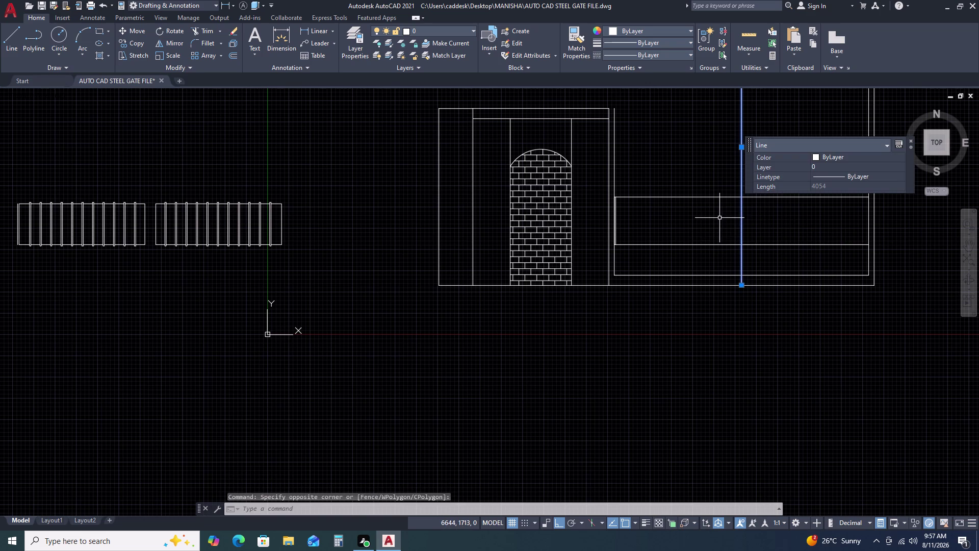
Offset the two vertical lines by 80 units, one copy each.
text(O)
key(space)
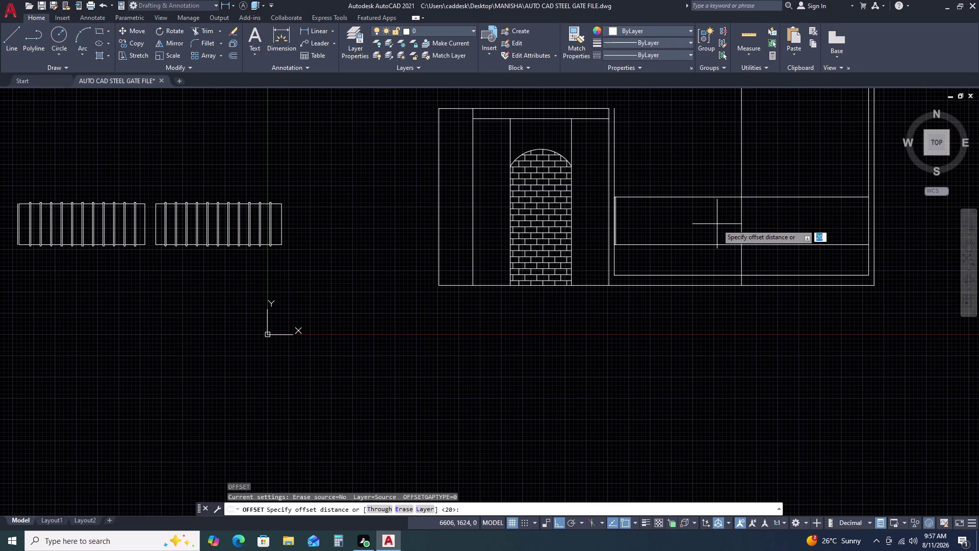
text(80)
key(space)
click(712, 229)
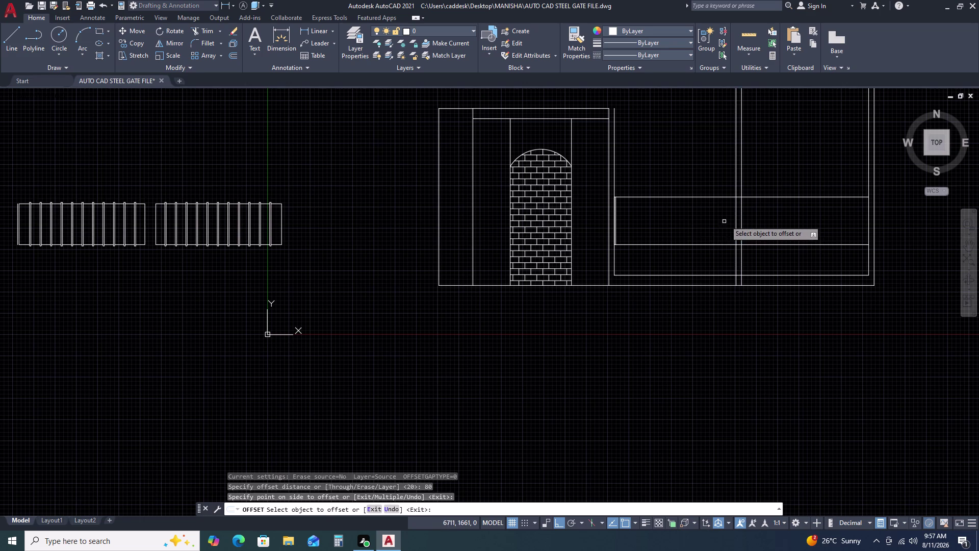
click(743, 218)
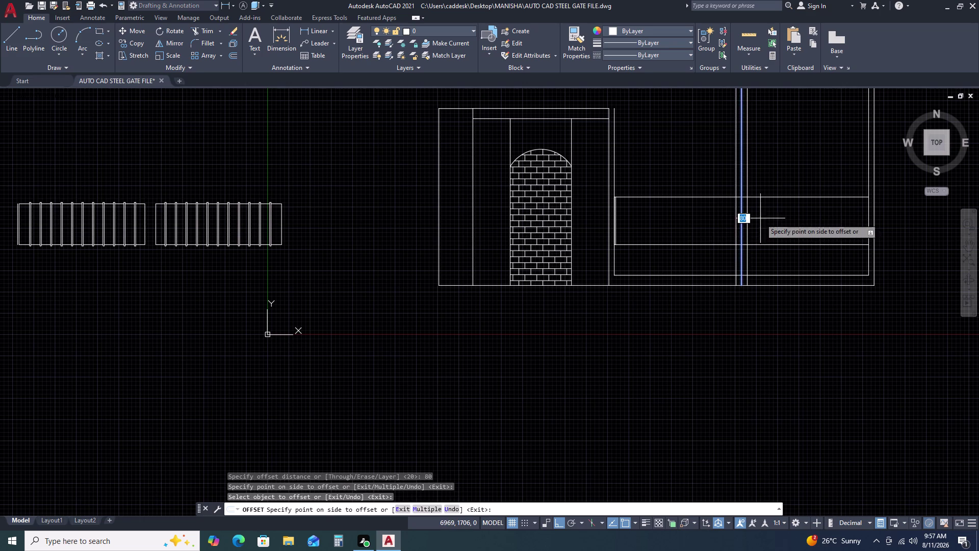
click(776, 218)
key(Escape)
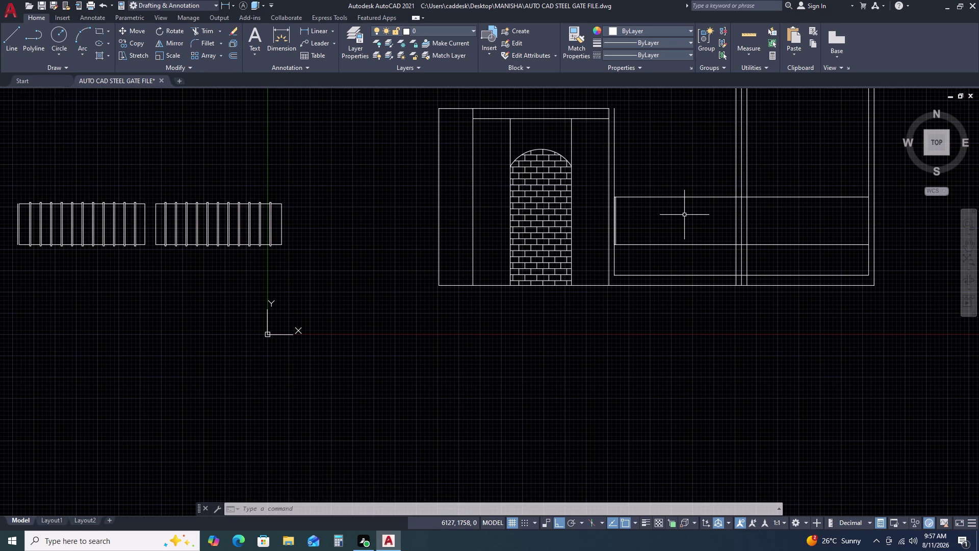
Begin a vertical line across the new bar, then cancel it.
scroll(up, 3)
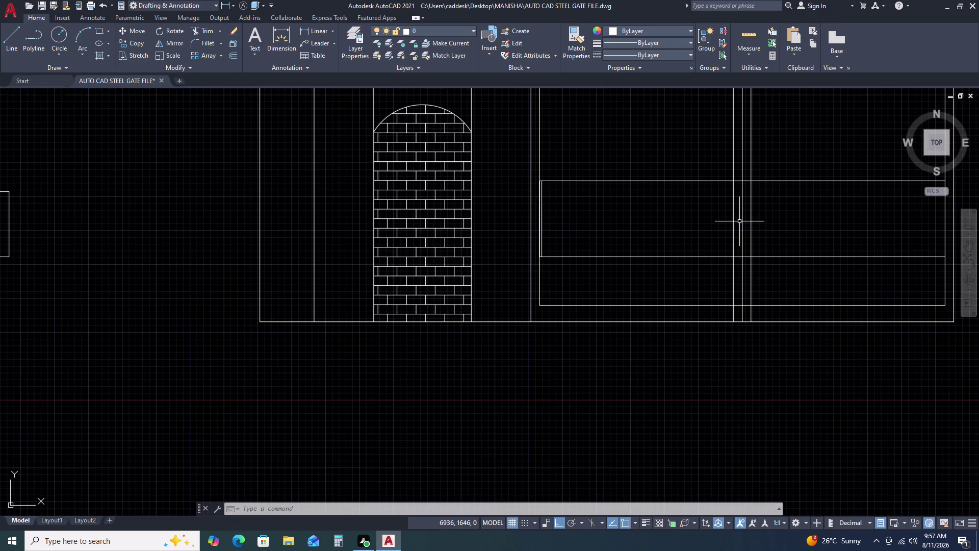
key(l)
key(space)
click(733, 182)
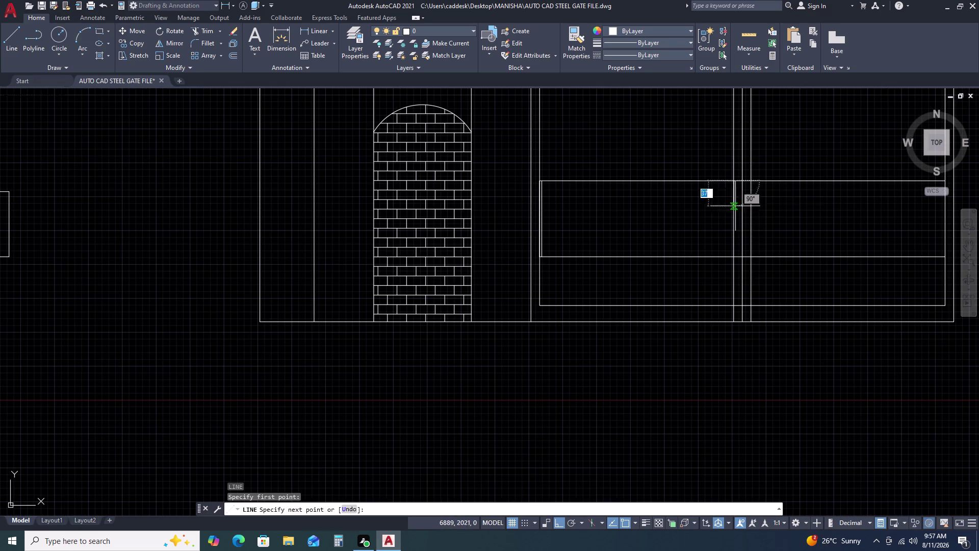
click(735, 259)
key(Escape)
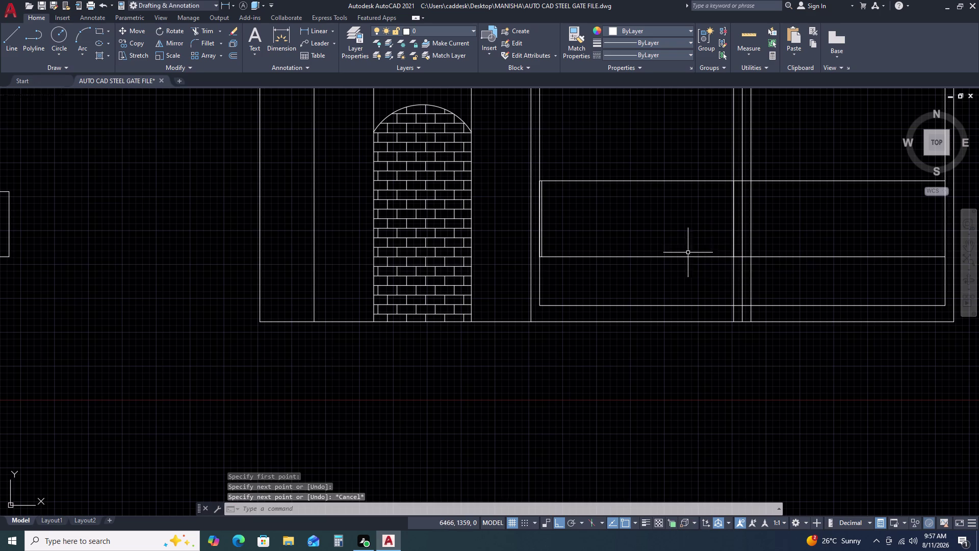
scroll(up, 3)
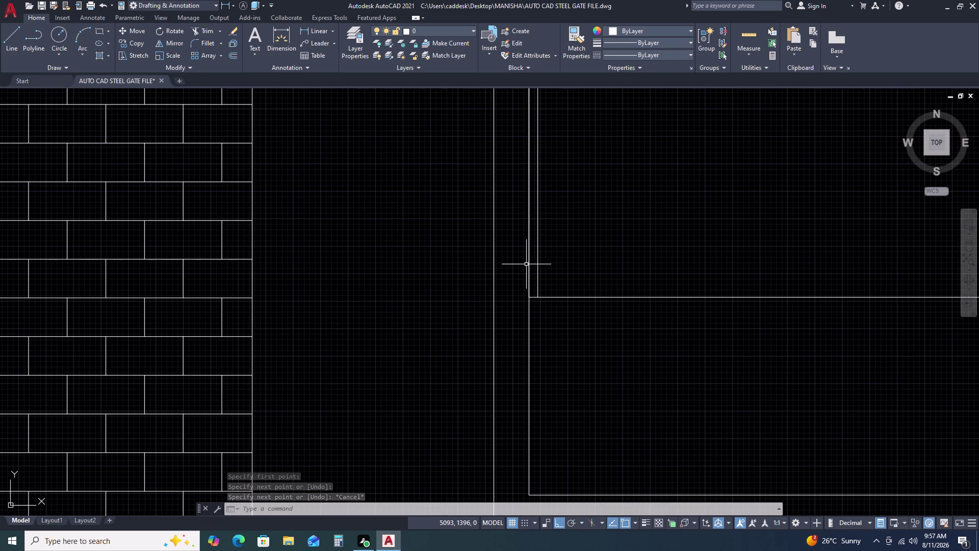
Fence-trim the four overshooting line pieces at the bar and rail junction.
key(t)
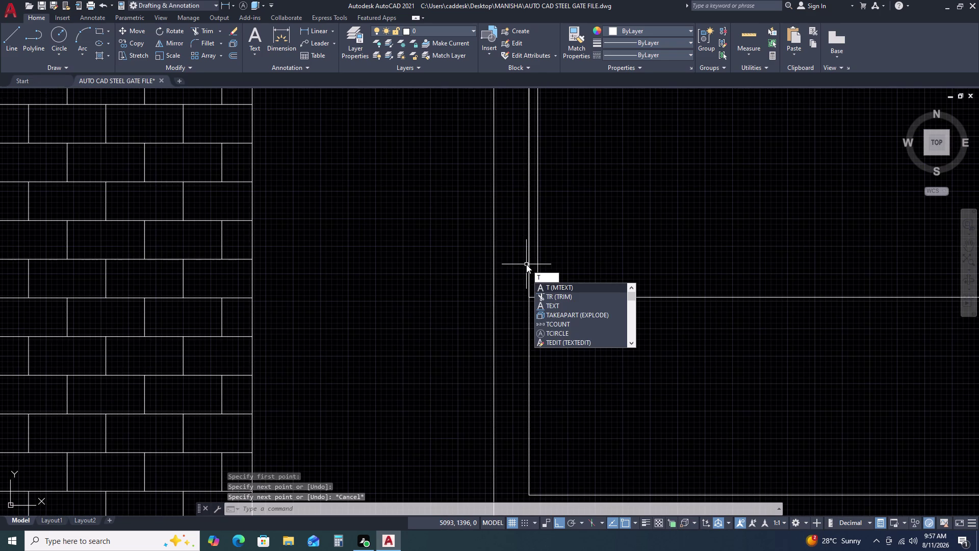
key(r)
key(space)
scroll(up, 3)
click(524, 273)
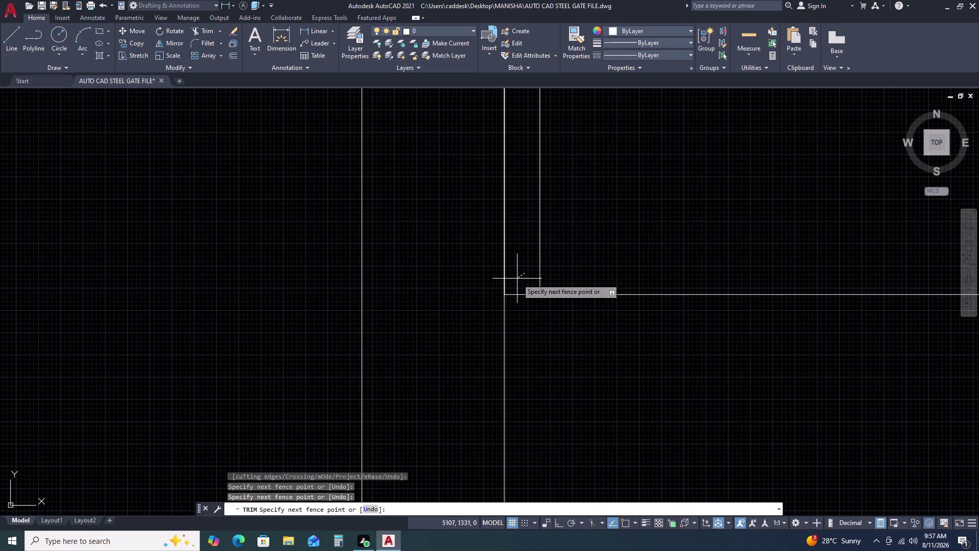
click(525, 312)
scroll(down, 3)
scroll(up, 3)
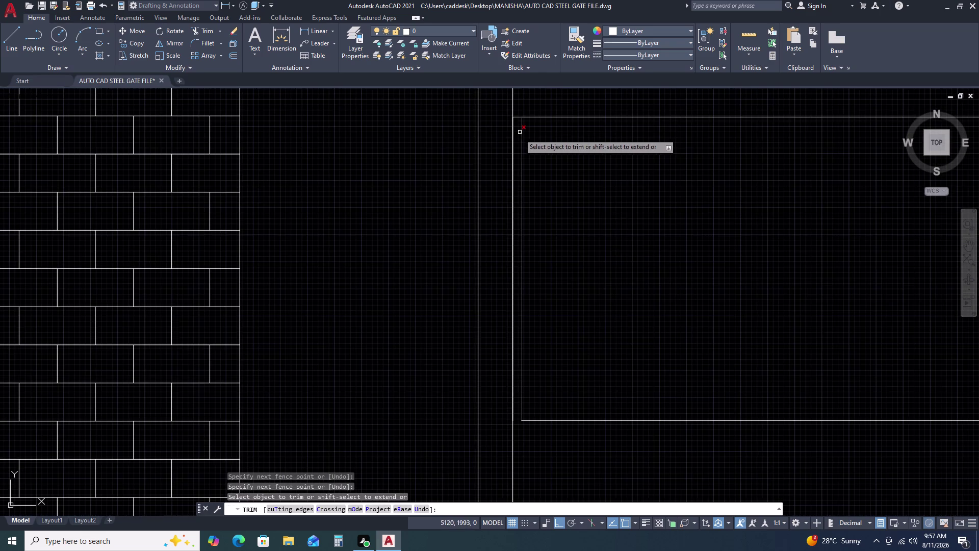
scroll(up, 3)
click(508, 128)
click(477, 189)
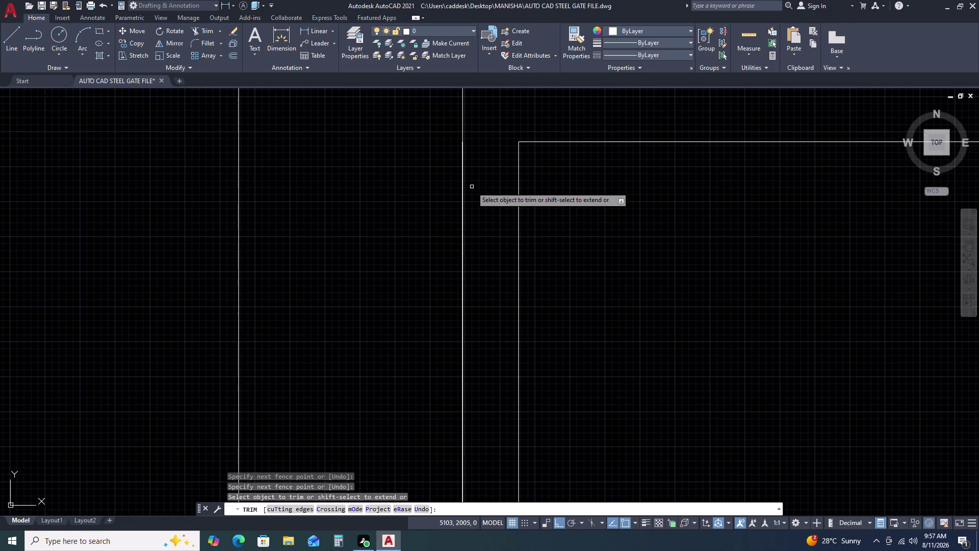
click(463, 200)
click(462, 194)
key(Escape)
Pan along the drawing and select the short 700-unit vertical bar line.
scroll(down, 3)
middle_drag(631, 240, 521, 141)
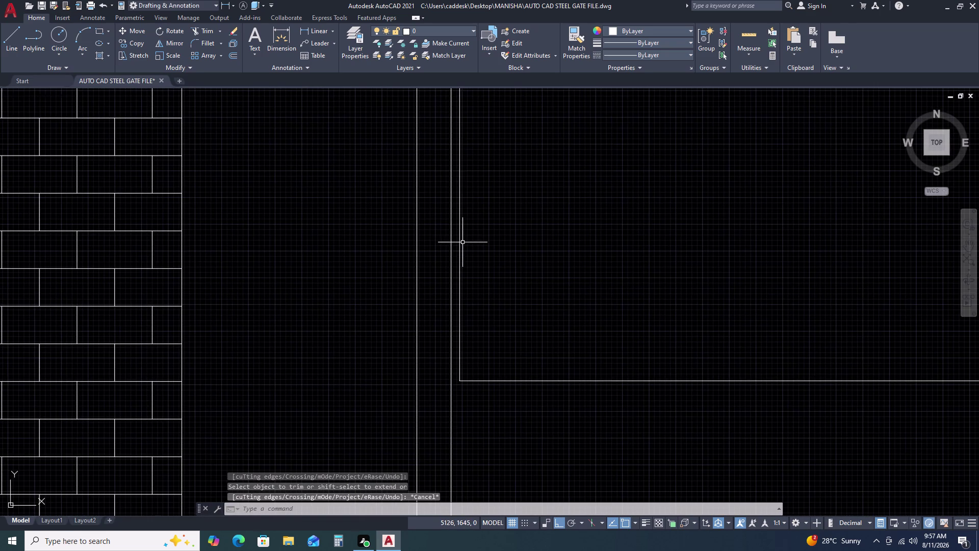
click(462, 229)
click(460, 239)
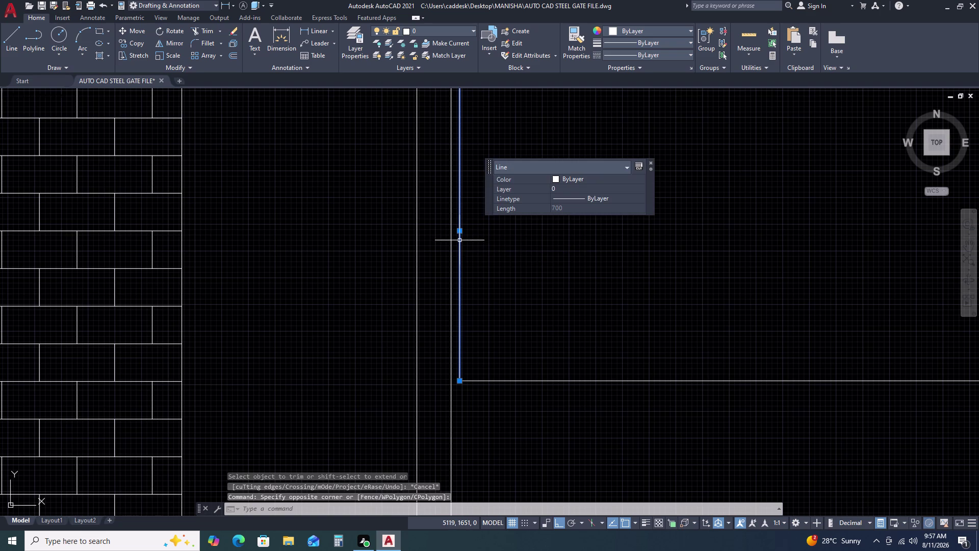
Copy the short bar from its foot as a 13-item array.
key(c)
key(o)
key(space)
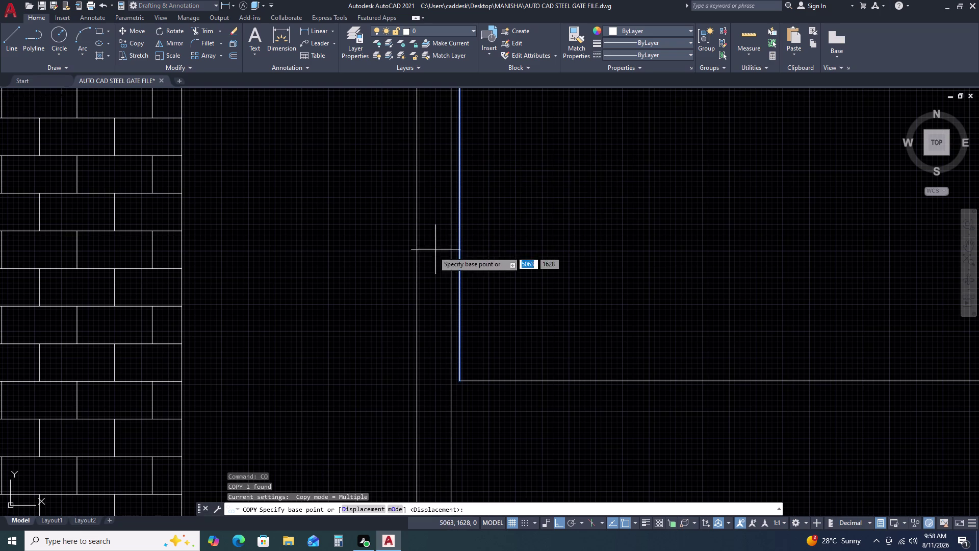
click(460, 383)
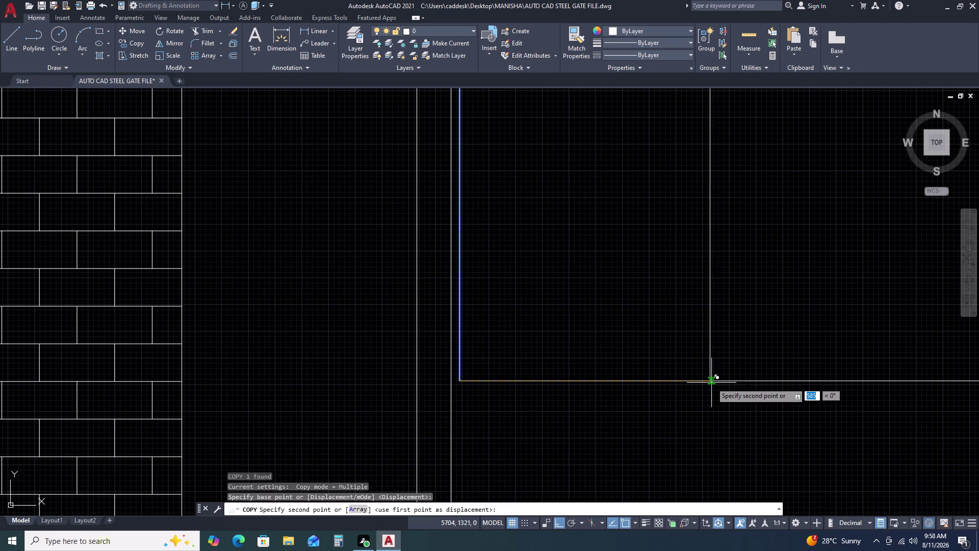
key(a)
key(r)
key(space)
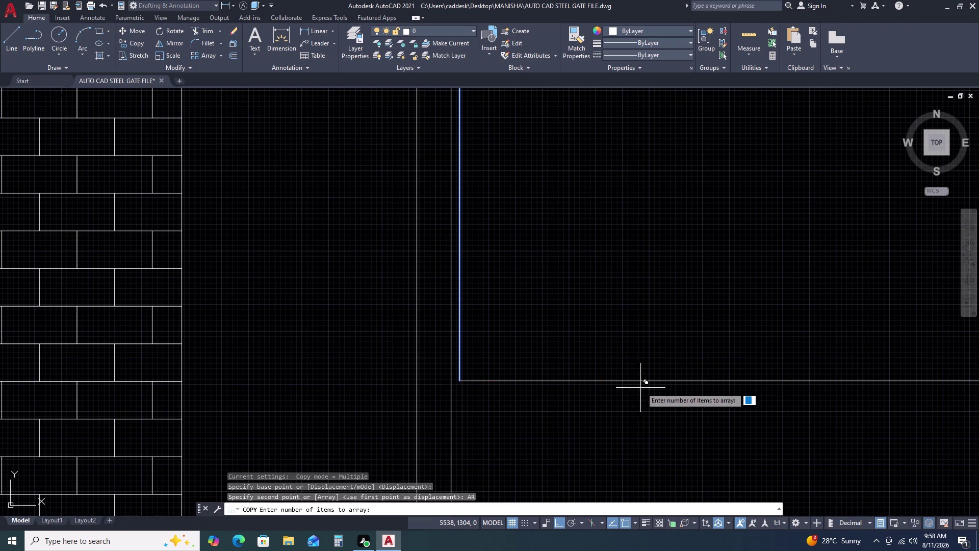
scroll(down, 3)
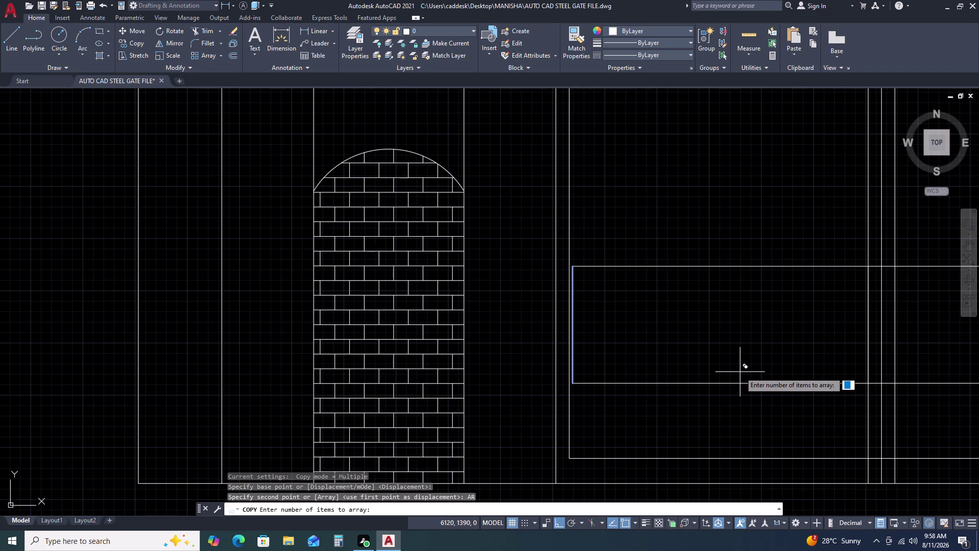
key(1)
text(3)
key(space)
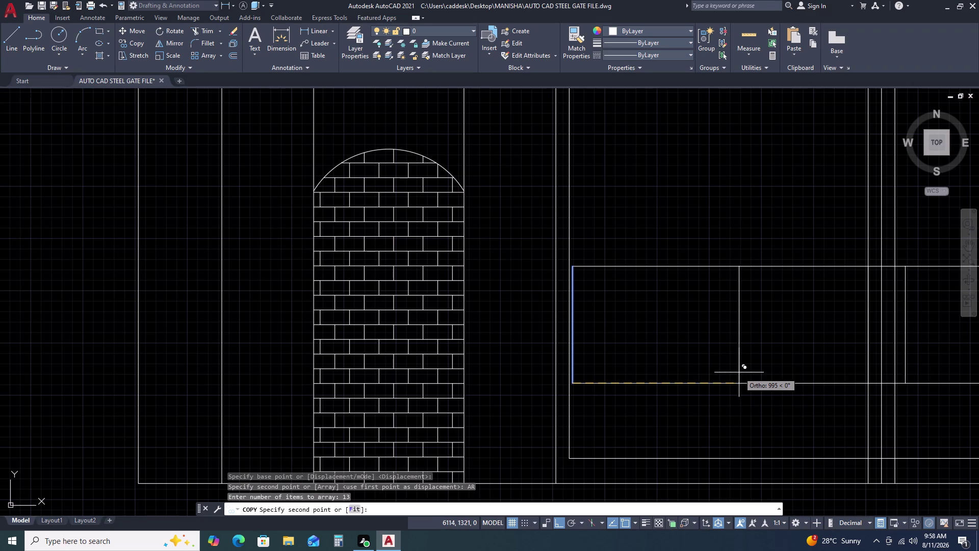